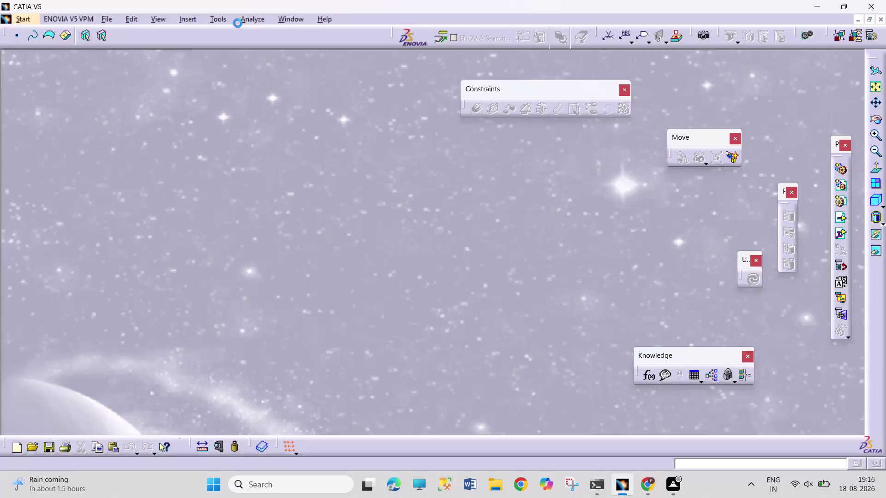
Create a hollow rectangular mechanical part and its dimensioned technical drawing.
Create a new Part1 document in the Part Design workbench from Start > Mechanical Design.
click(23, 21)
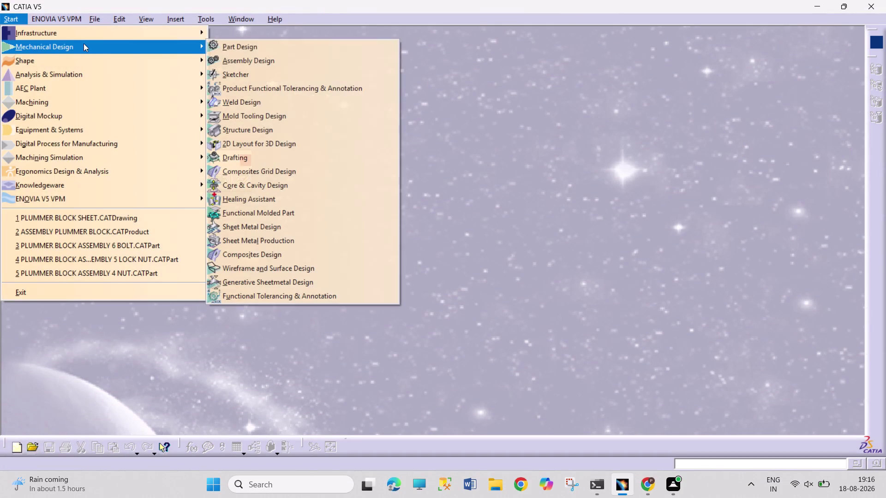
drag(86, 44, 91, 44)
click(269, 51)
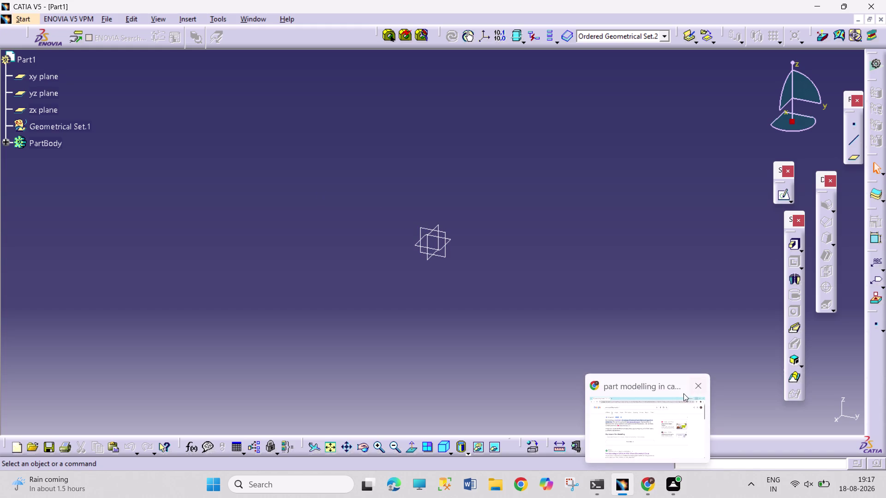
click(694, 386)
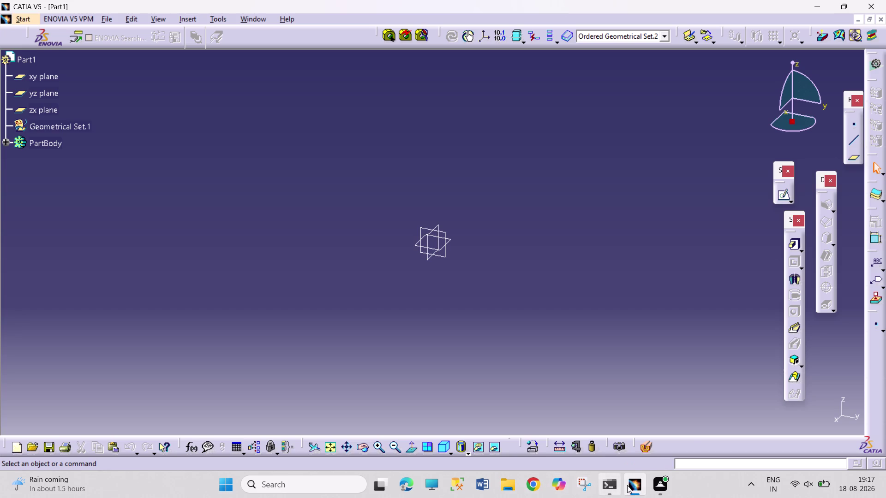
click(518, 483)
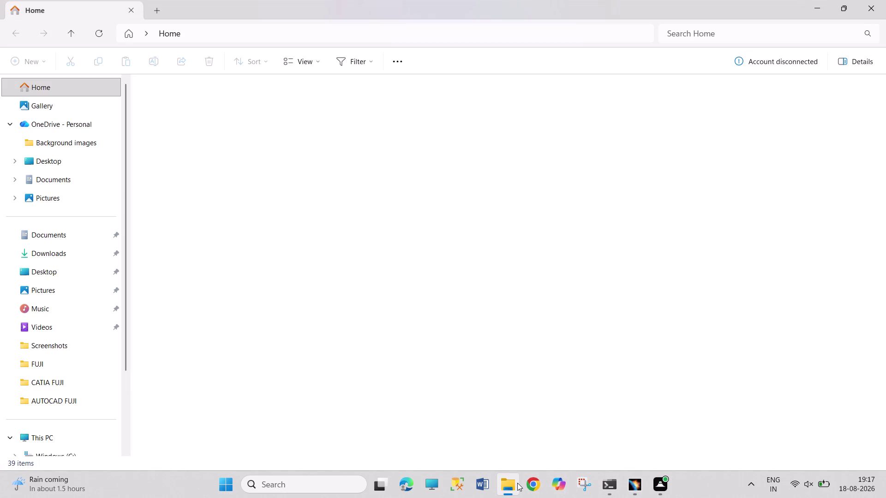
double_click(319, 296)
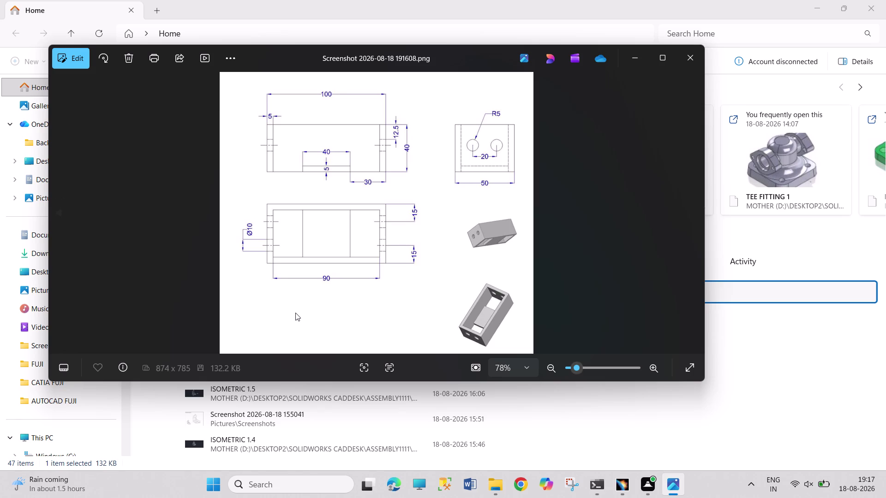
right_click(295, 313)
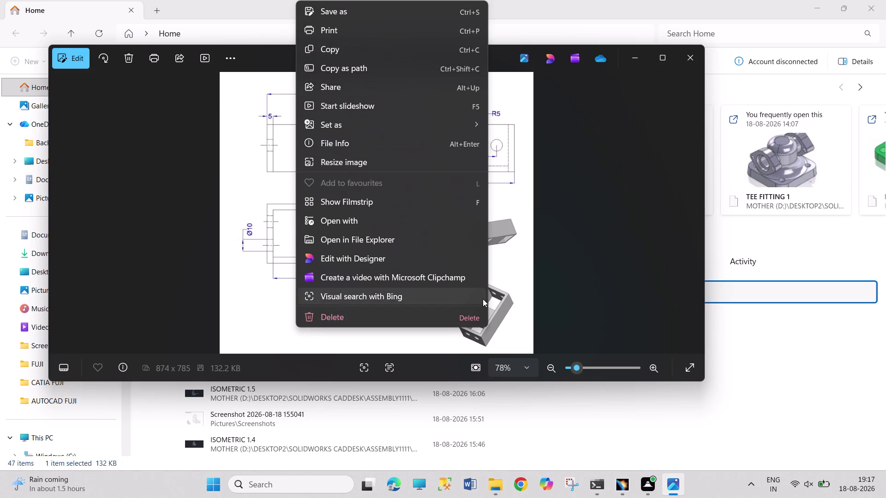
click(805, 388)
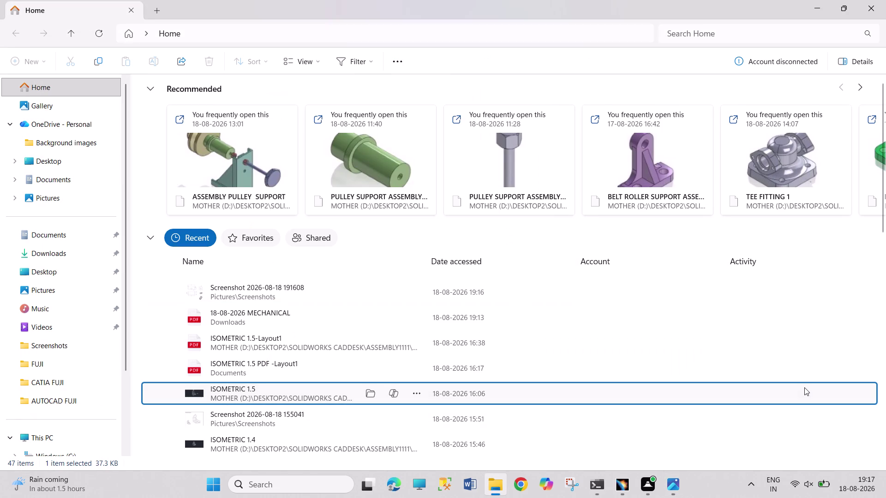
click(391, 299)
double_click(316, 296)
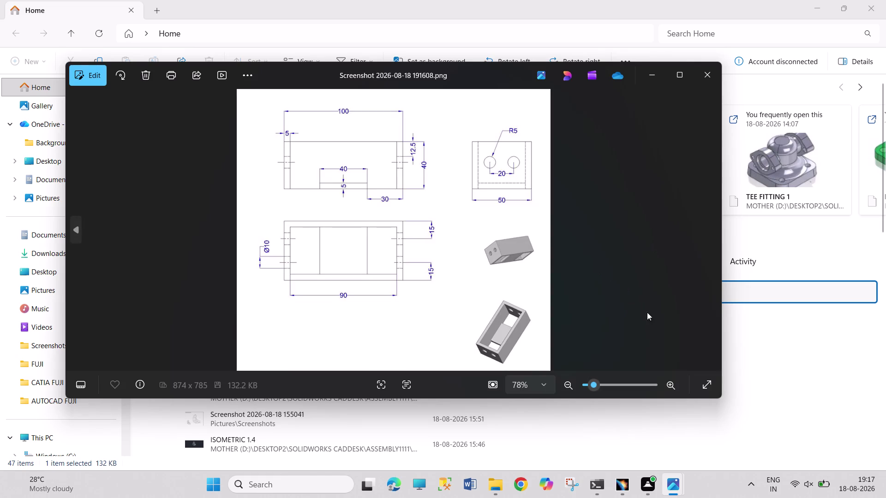
click(679, 76)
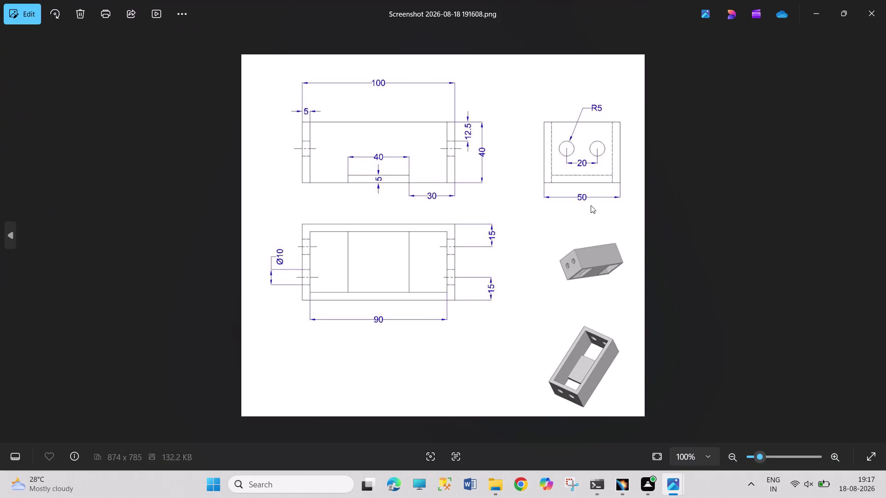
double_click(837, 460)
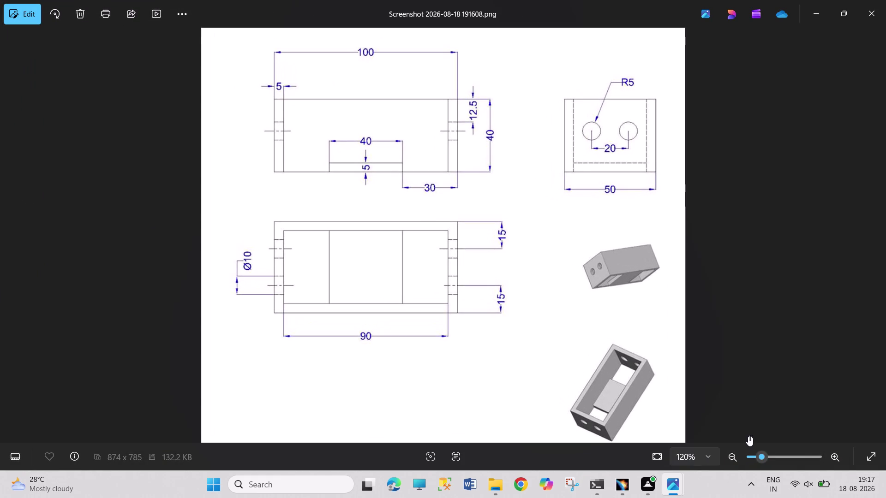
drag(573, 221, 579, 253)
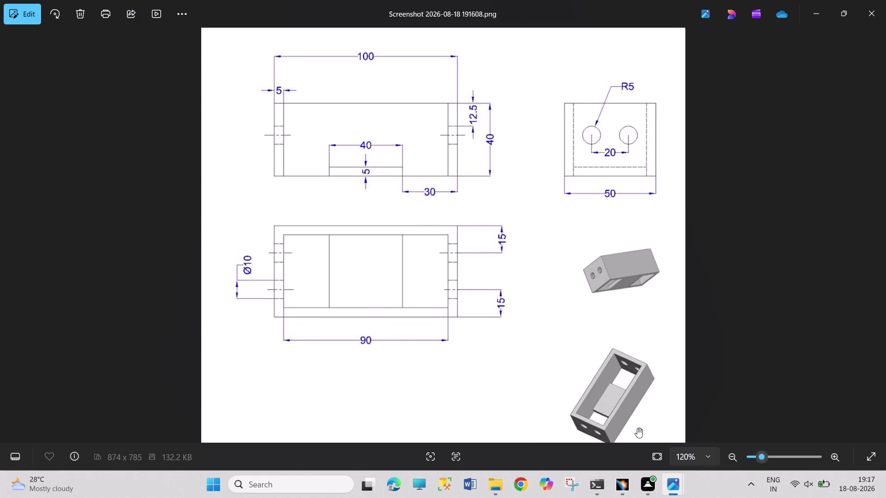
drag(637, 376, 643, 354)
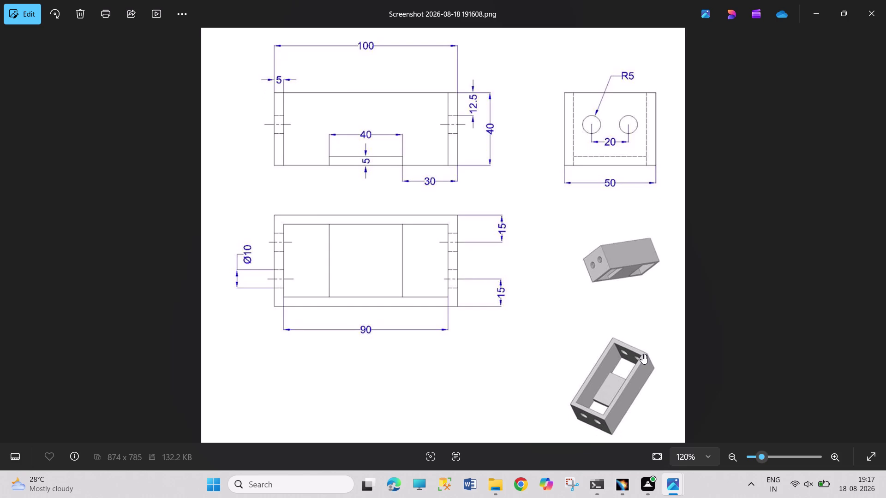
drag(642, 354, 643, 374)
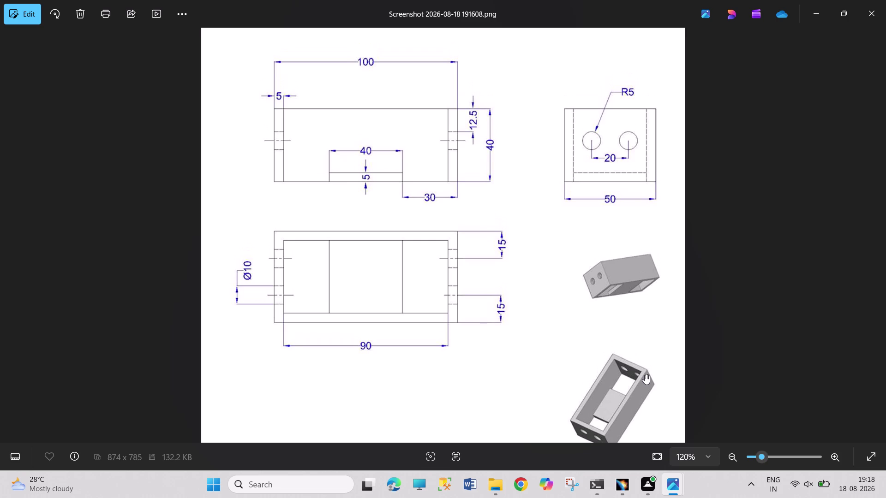
drag(645, 375, 651, 360)
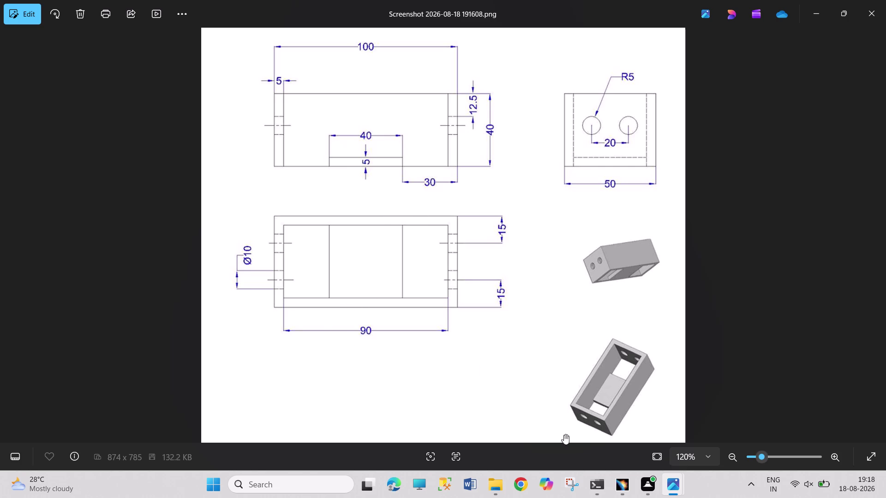
click(614, 488)
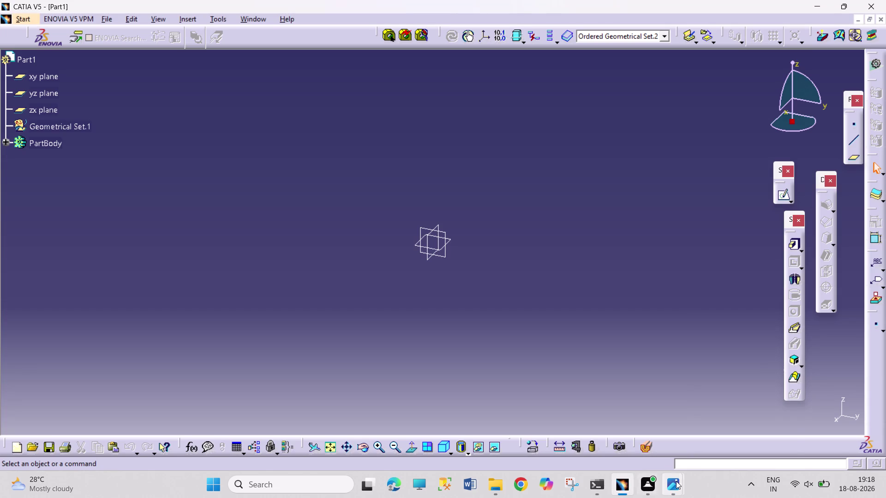
Bring the enlarged reference drawing up in Photos to recheck it.
click(671, 483)
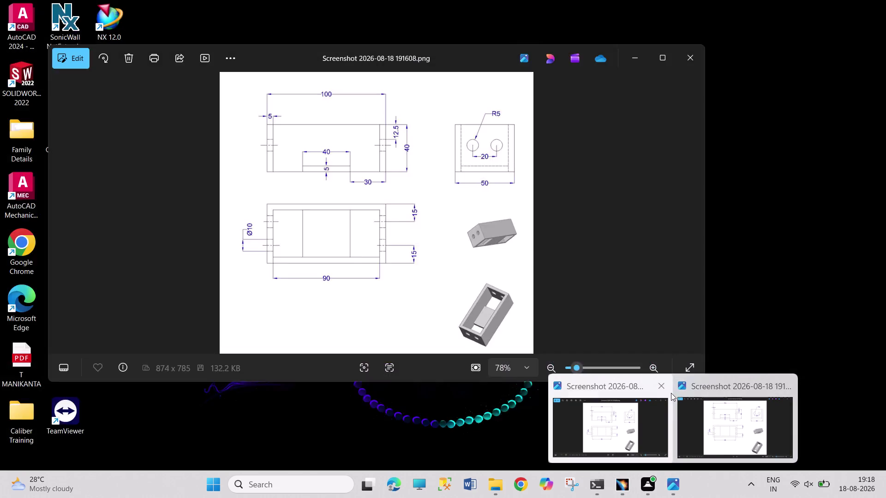
click(657, 389)
click(665, 428)
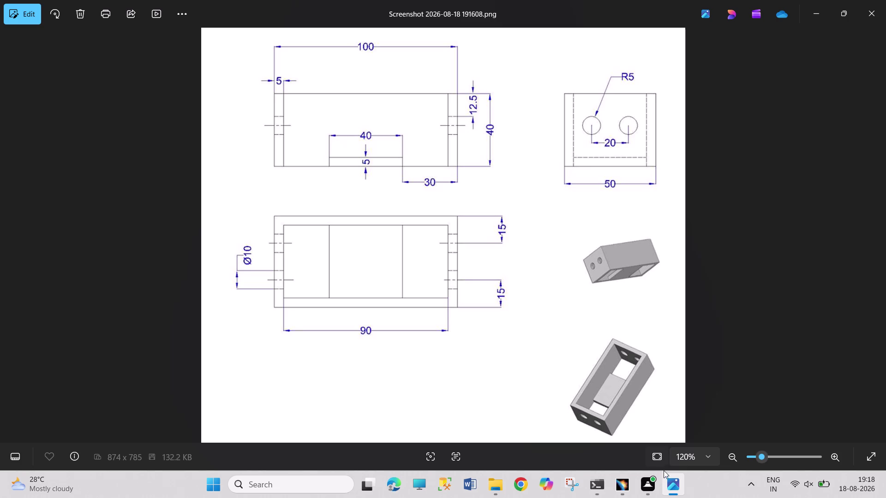
Back in CATIA, start a new sketch on a reference plane.
click(623, 489)
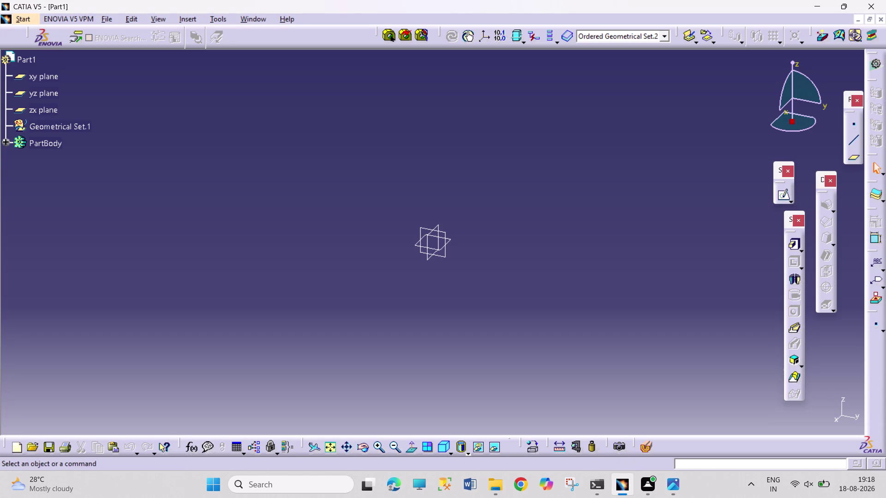
click(449, 239)
click(783, 197)
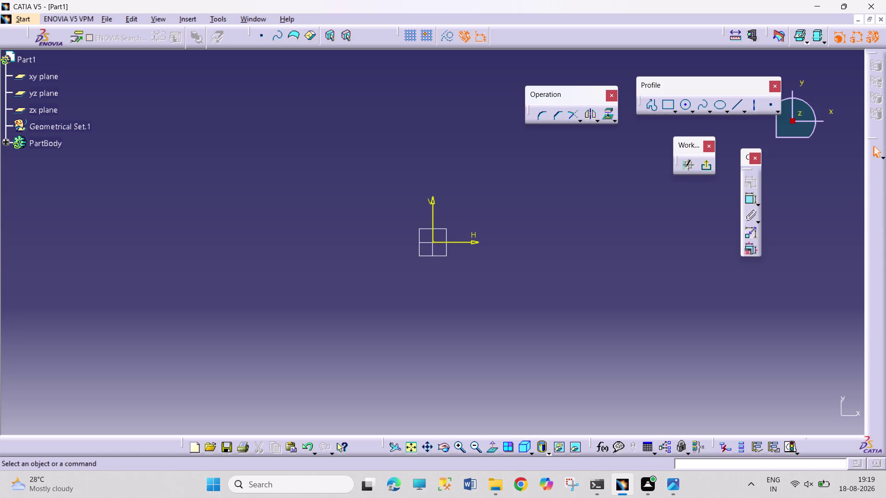
click(675, 111)
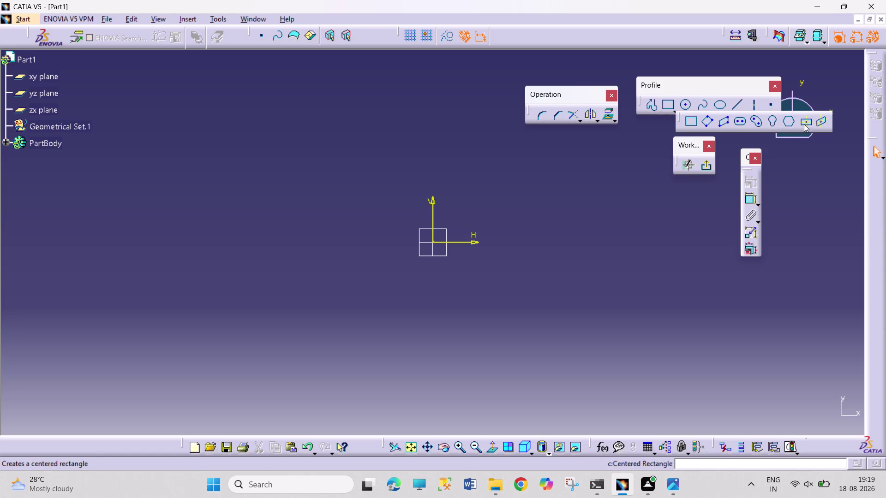
Draw a centered rectangle at the origin and add its height and width dimensions.
click(805, 124)
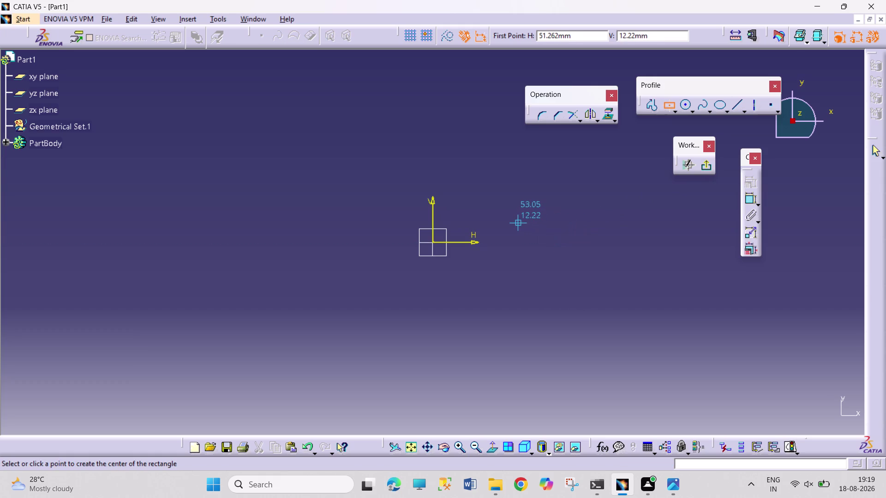
click(433, 243)
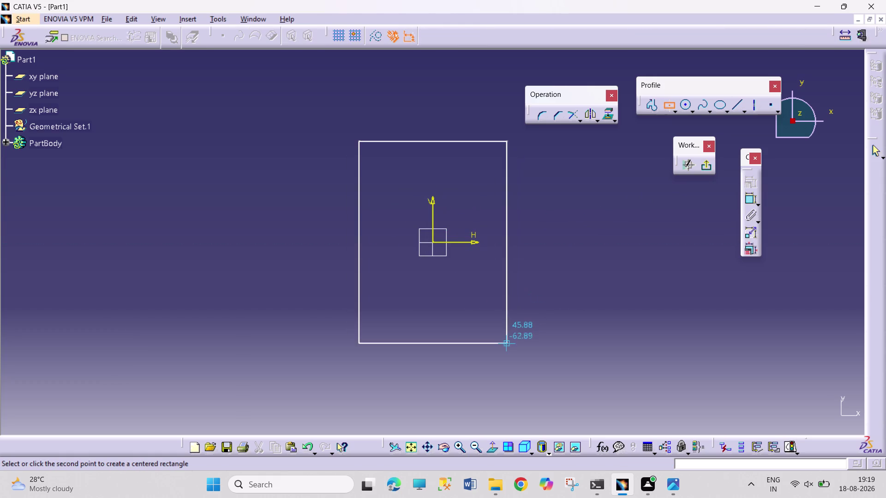
click(503, 363)
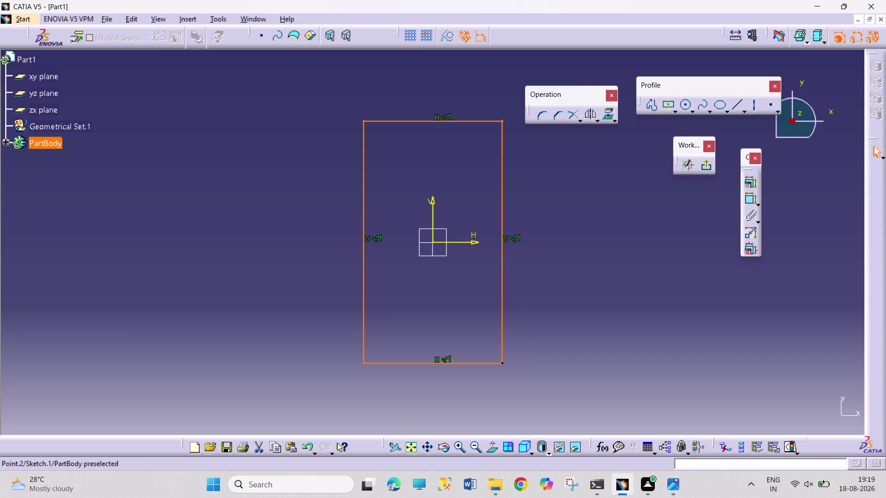
click(752, 201)
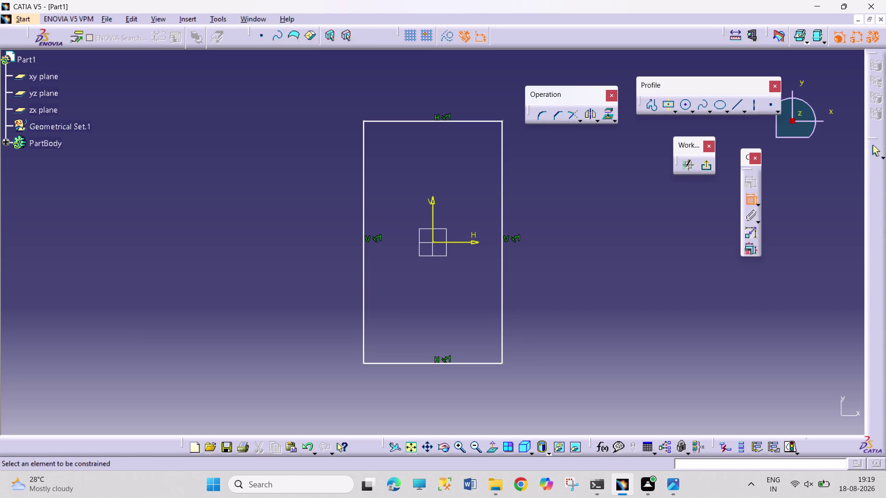
click(503, 261)
click(543, 261)
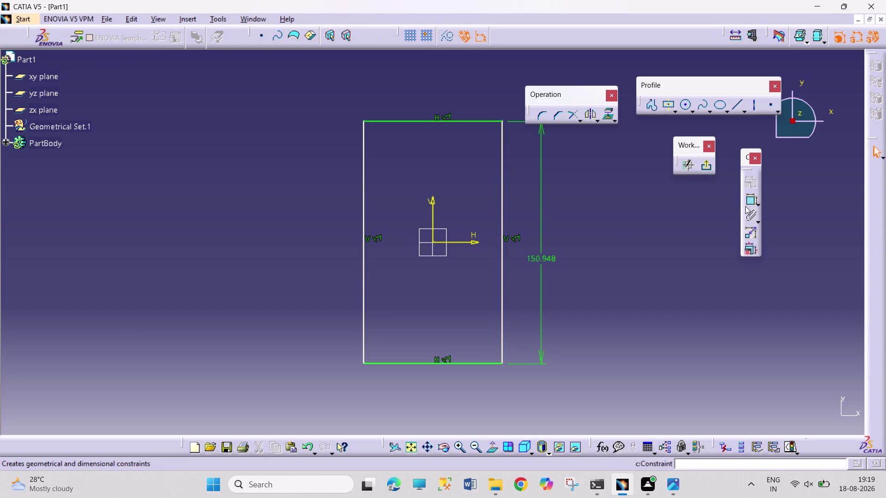
click(746, 205)
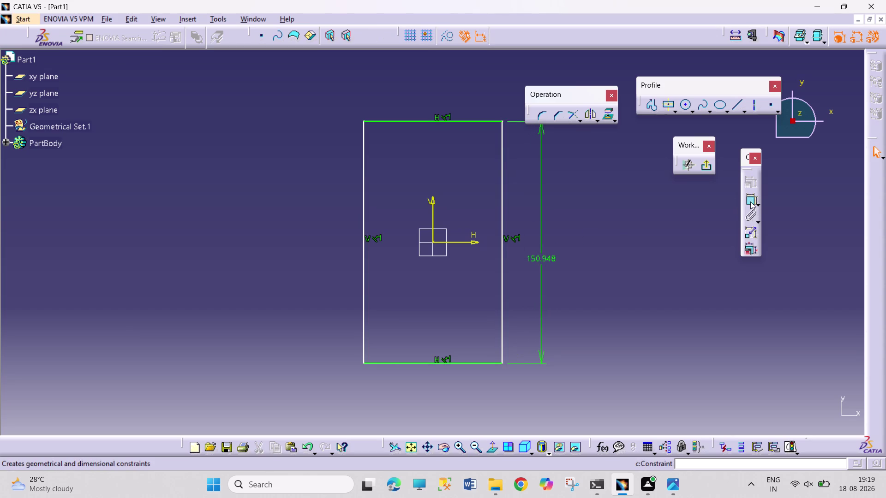
click(750, 201)
click(472, 362)
click(464, 388)
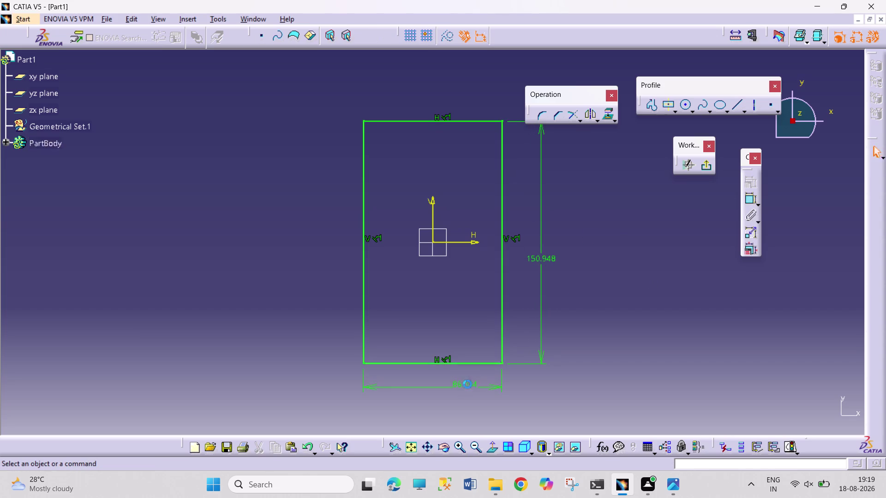
Set the rectangle's dimensions to 100 and 50.
double_click(549, 260)
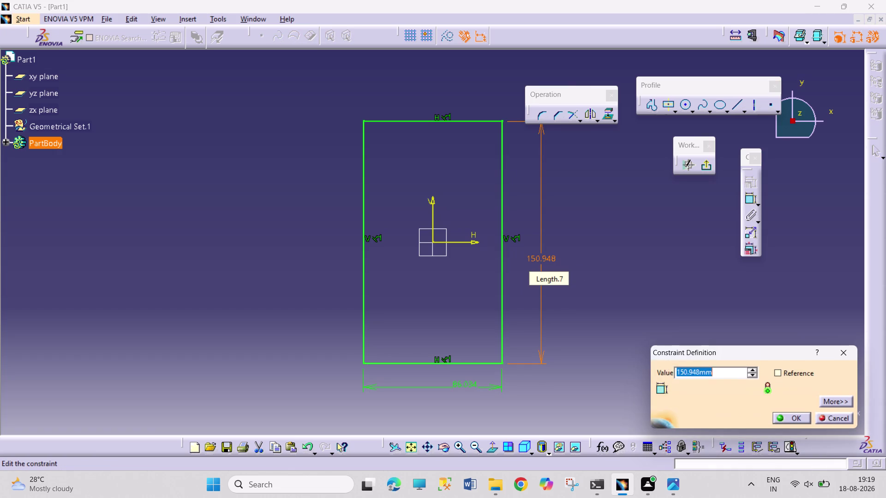
text(100)
key(Return)
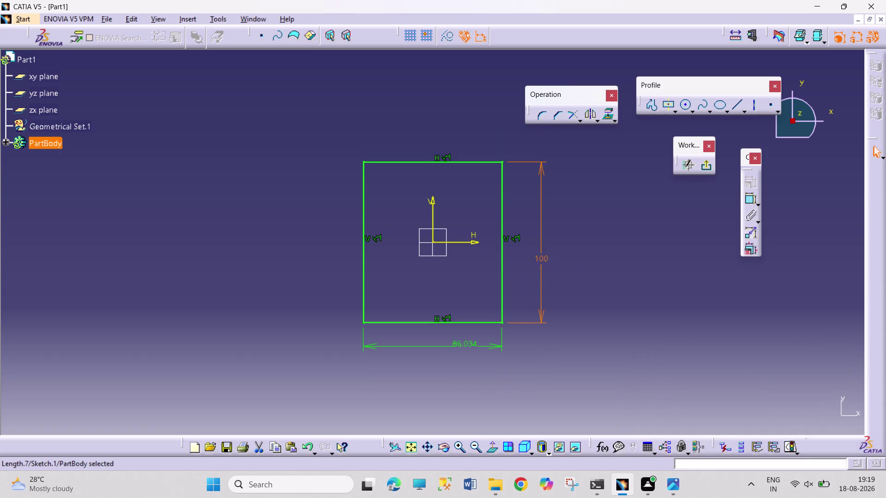
click(470, 341)
click(471, 341)
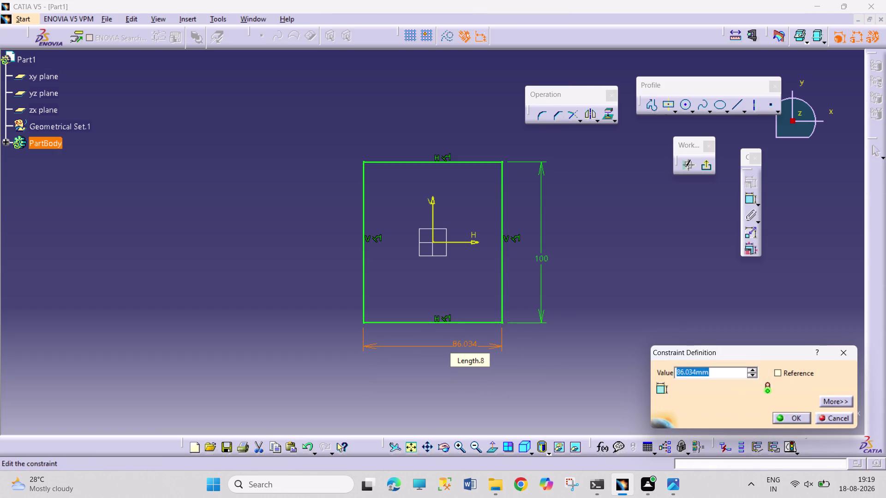
text(50)
key(Return)
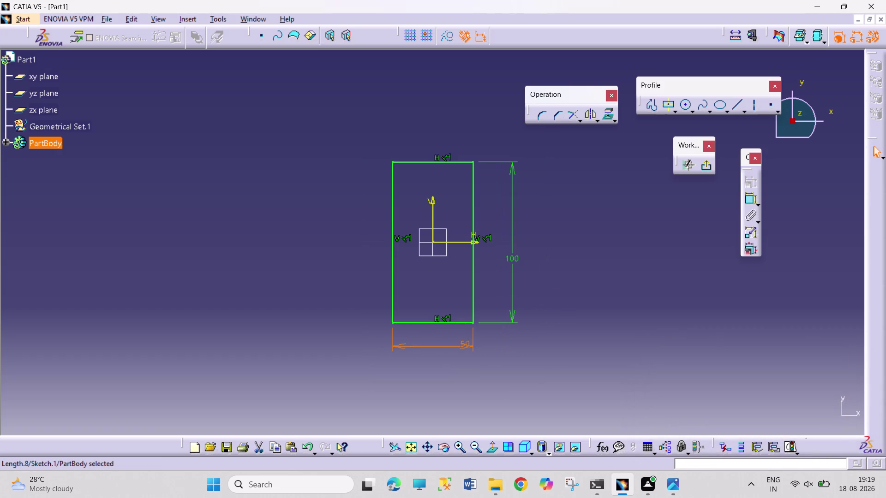
click(583, 357)
drag(466, 343, 509, 353)
click(561, 386)
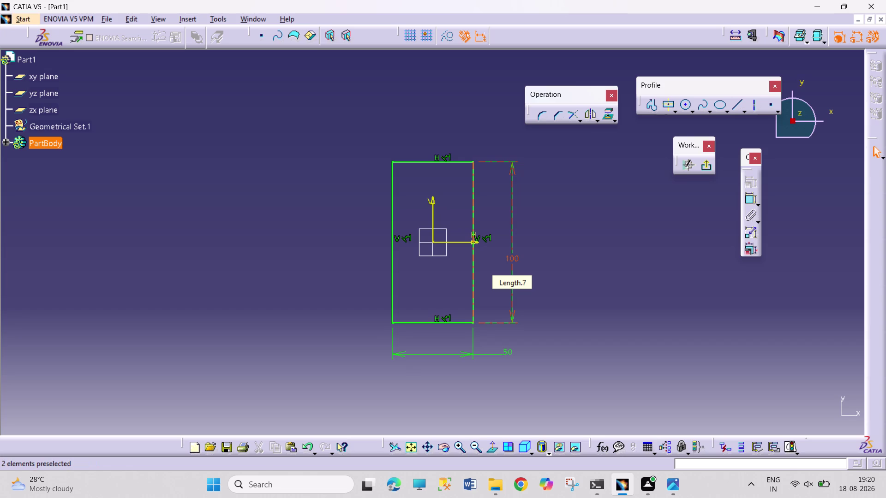
Leave the sketch and glance at the reference drawing before returning to the part.
click(706, 166)
click(676, 481)
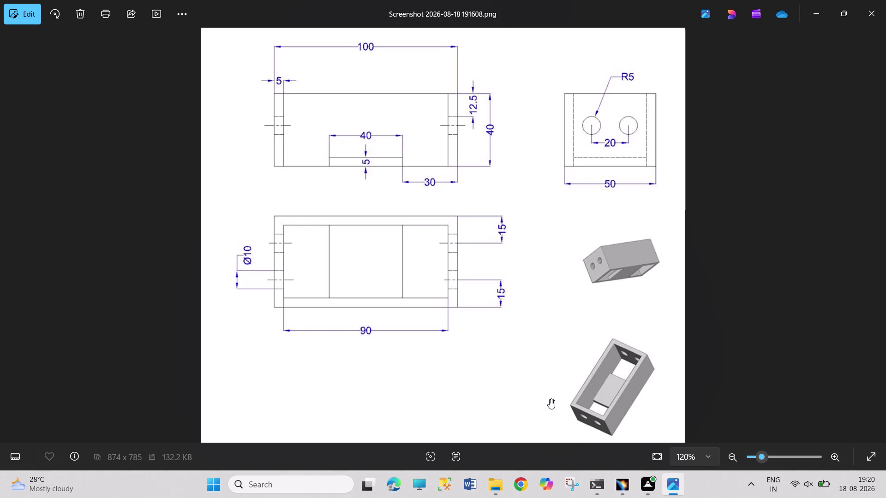
click(625, 487)
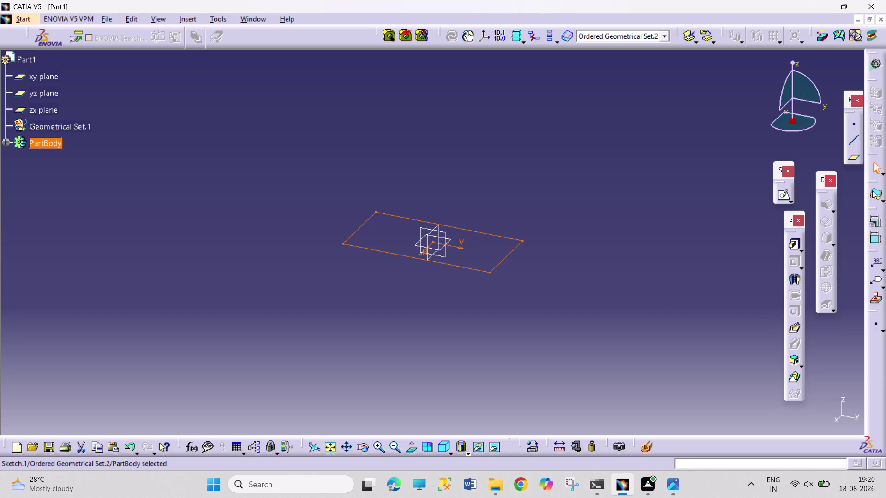
Start a Pad from the rectangle sketch, bringing up the feature-placement warning.
click(793, 247)
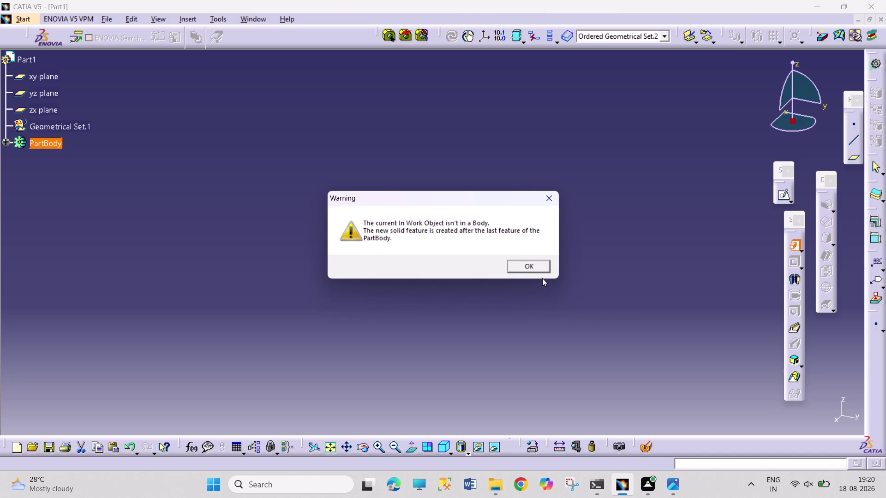
Pad the rectangle 40 mm as a thick solid with 5 mm wall thickness.
click(534, 264)
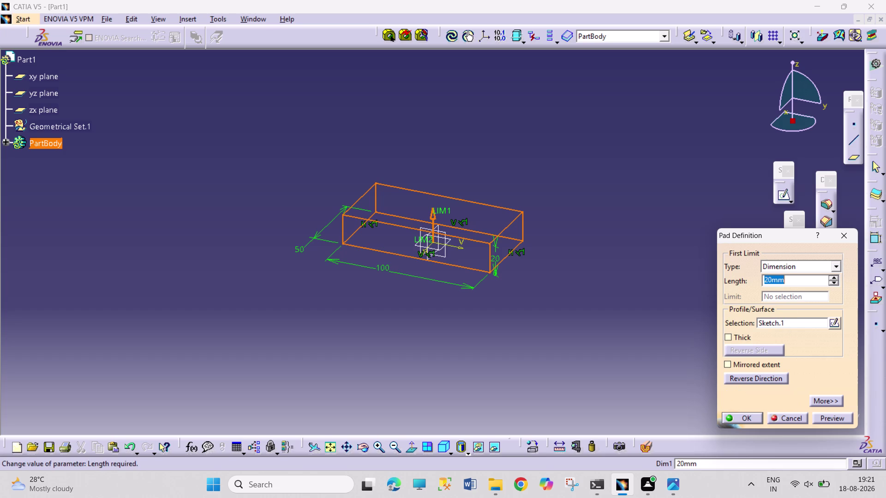
drag(771, 279, 756, 280)
text(4)
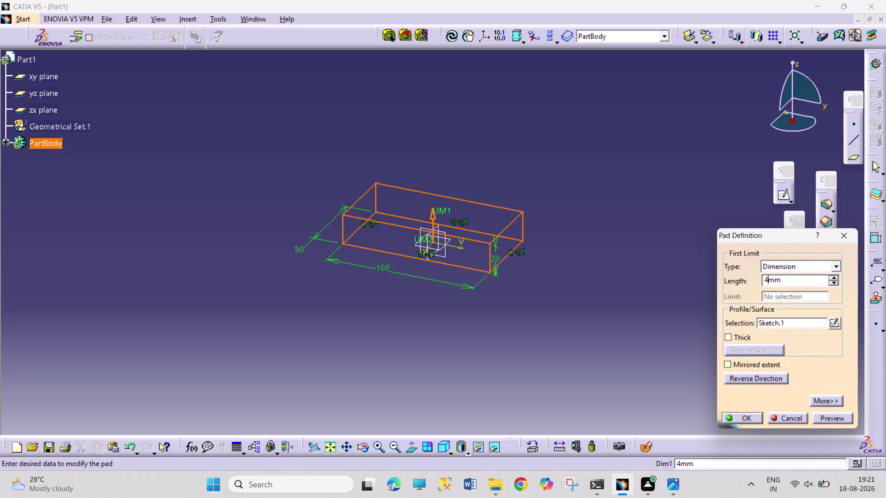
text(0)
click(730, 339)
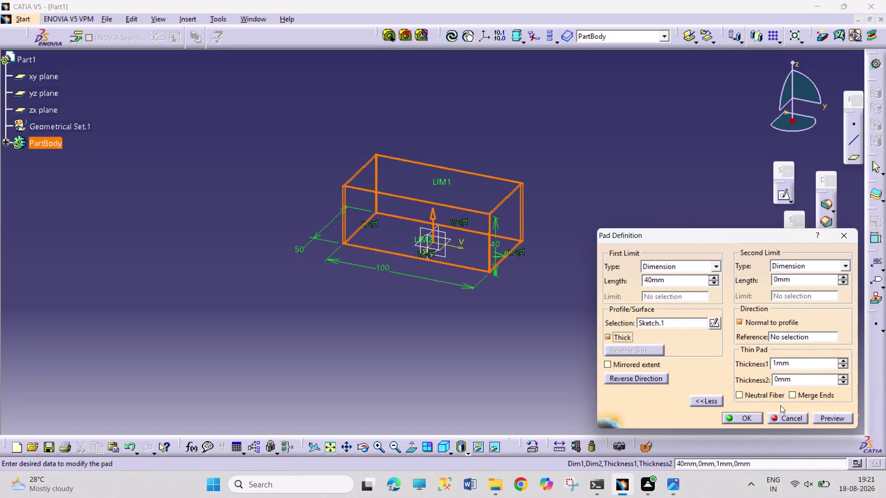
click(612, 337)
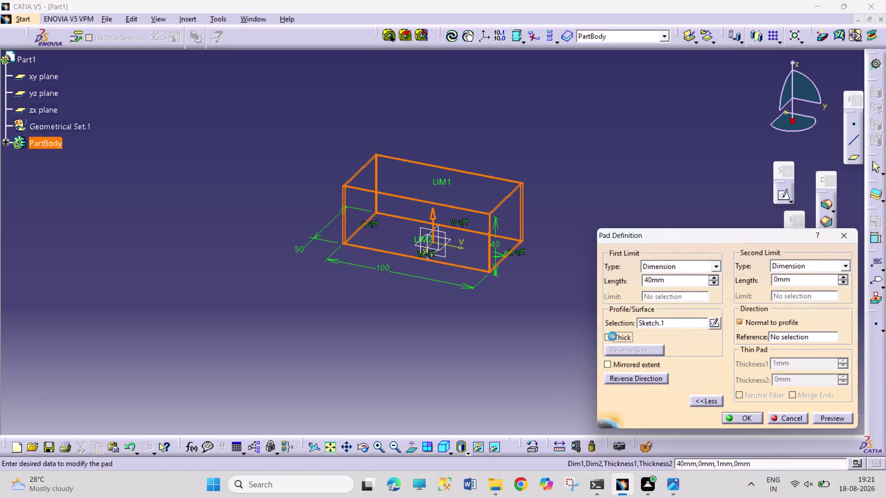
click(610, 339)
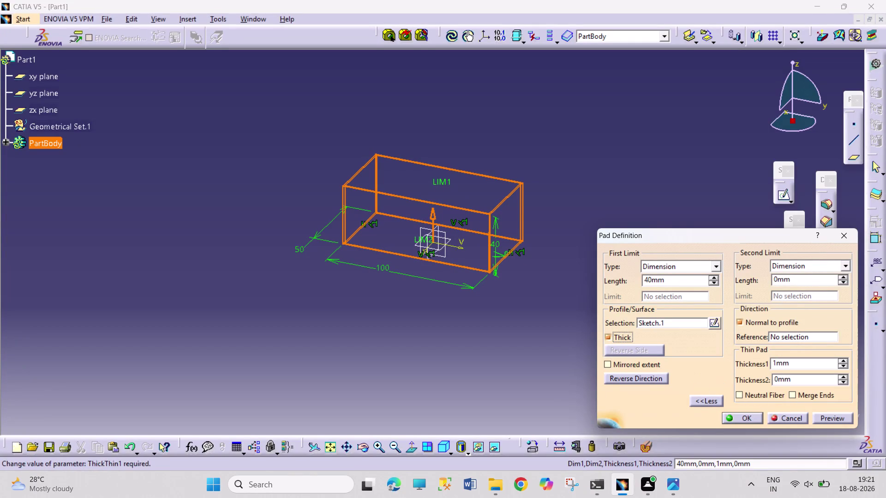
drag(776, 366, 772, 365)
key(5)
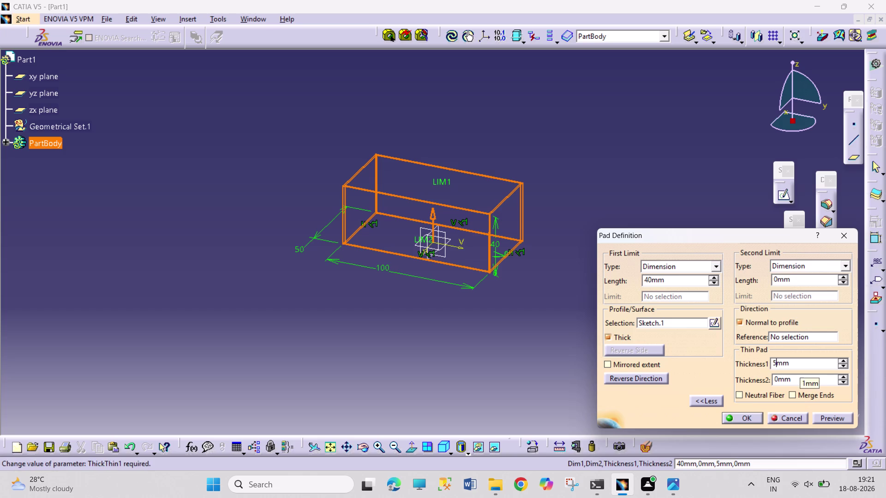
key(Return)
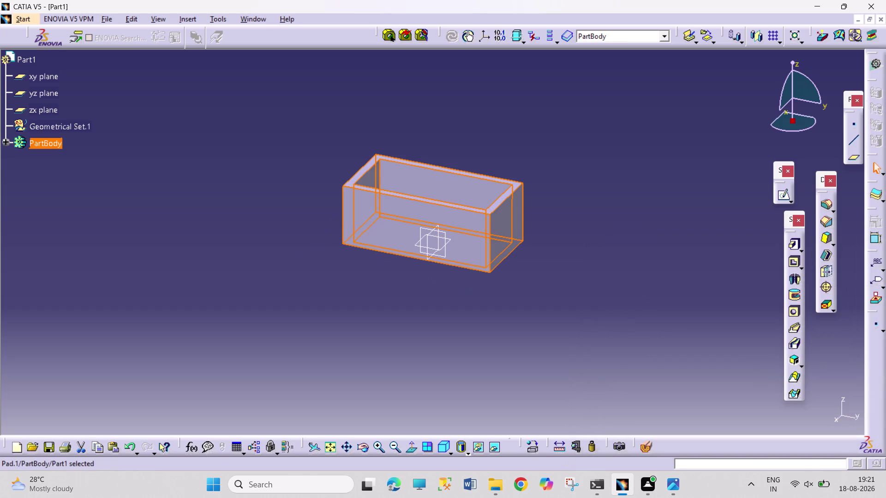
Orbit the hollow box to look down inside, then bring up the reference drawing.
click(615, 313)
click(364, 442)
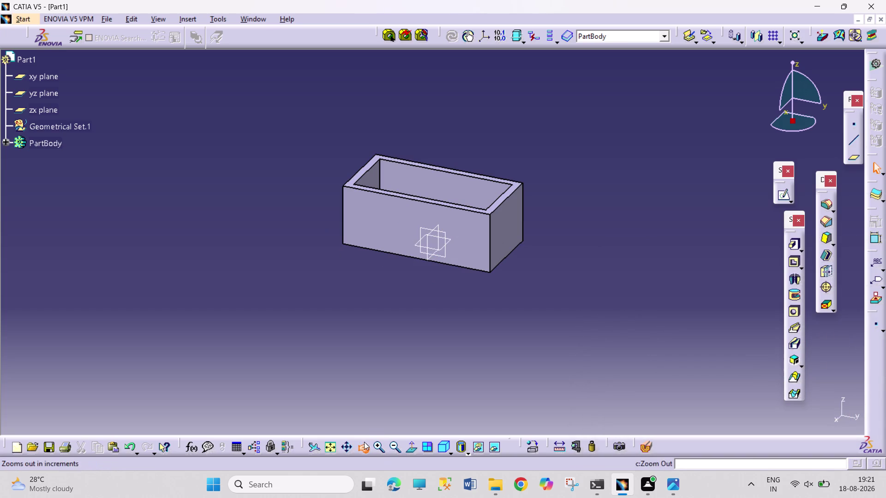
drag(367, 297, 379, 322)
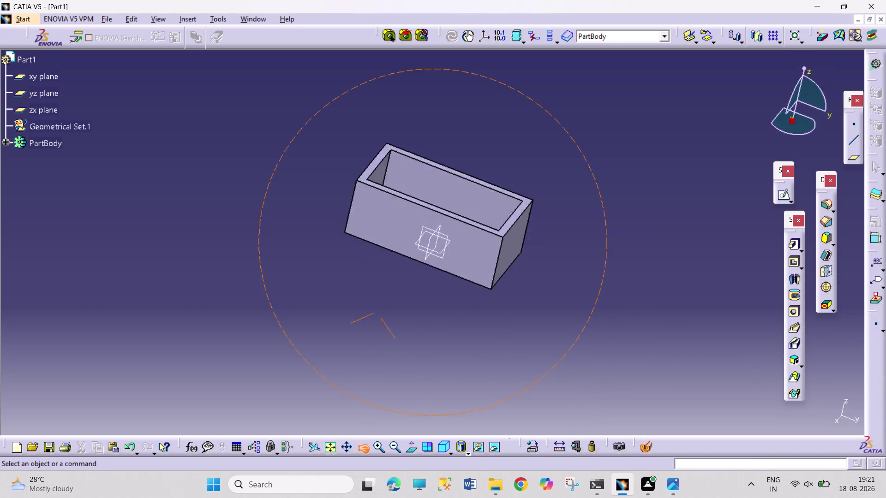
drag(379, 323, 458, 407)
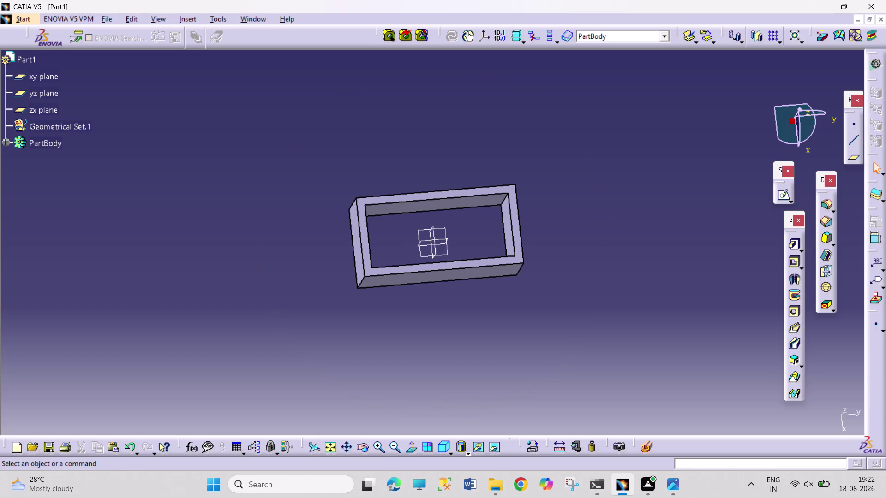
click(670, 488)
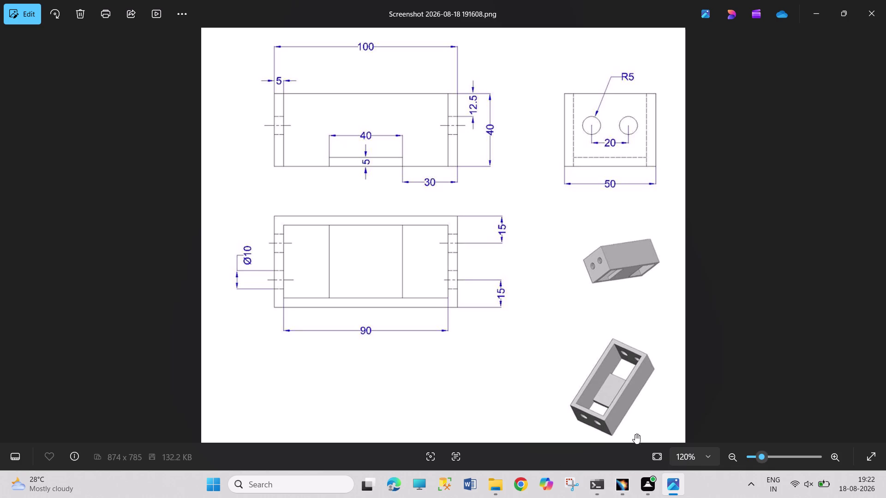
Return to CATIA and open a new sketch on the box's long side wall.
drag(624, 485, 623, 492)
click(623, 490)
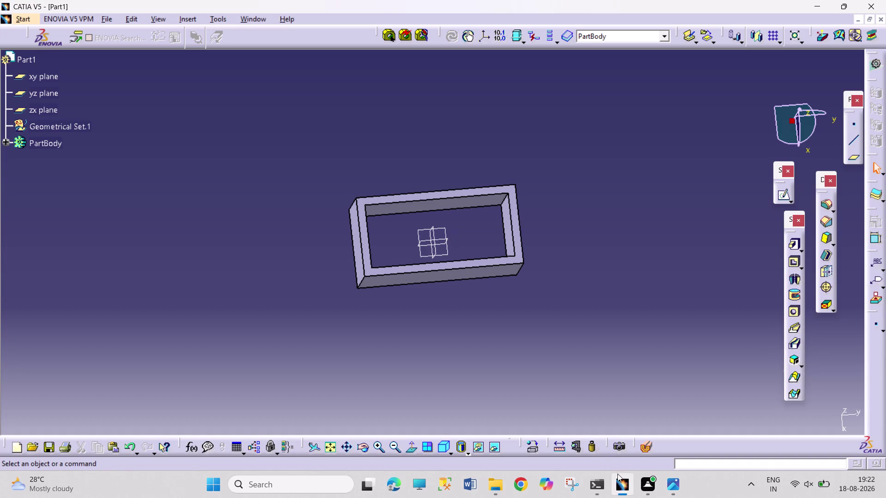
click(452, 205)
click(783, 195)
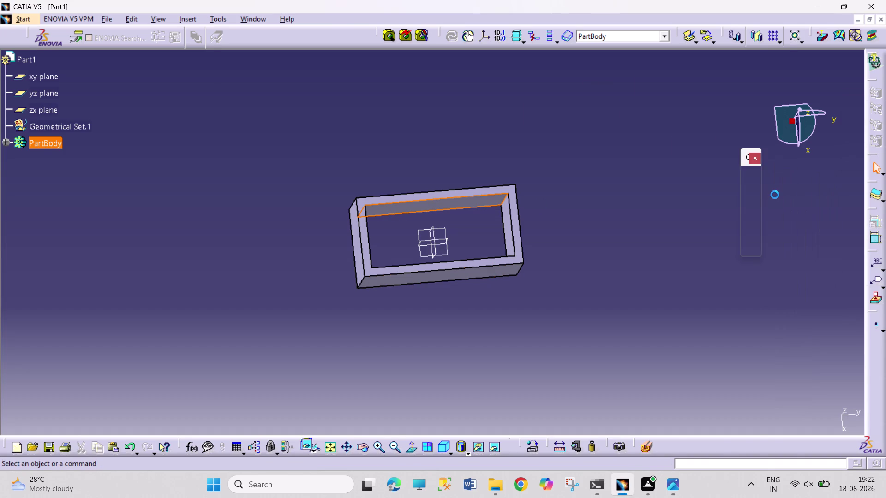
click(411, 444)
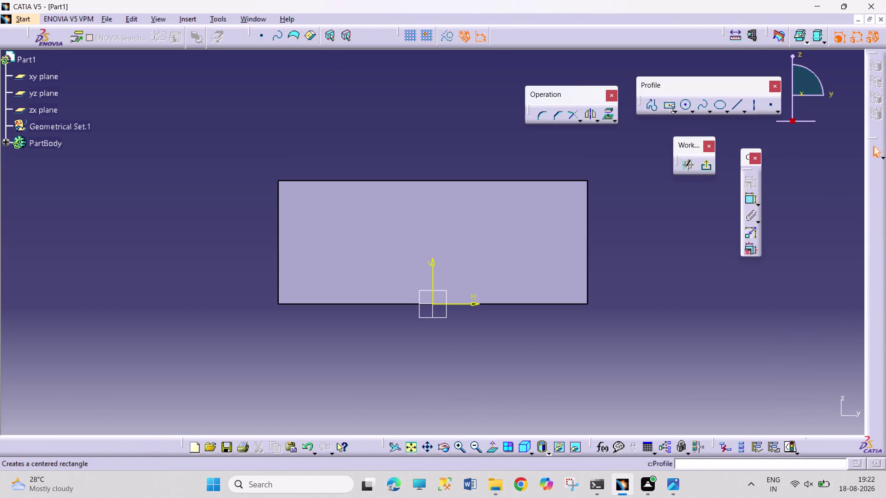
Draw a rectangle starting on the wall's bottom edge.
click(673, 109)
click(690, 120)
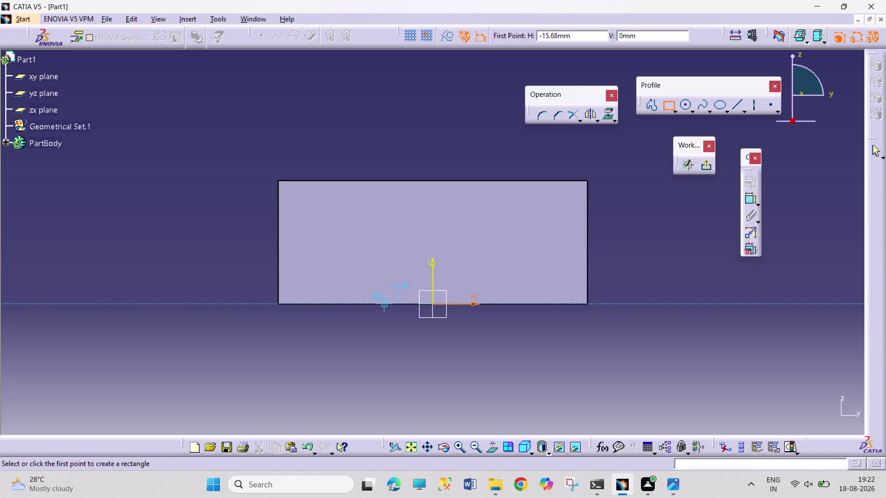
click(379, 303)
click(513, 289)
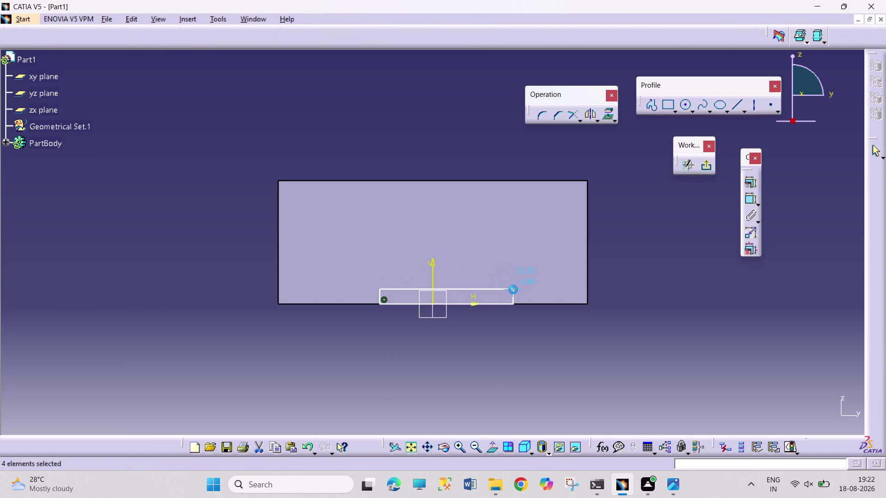
drag(518, 340, 523, 340)
click(749, 196)
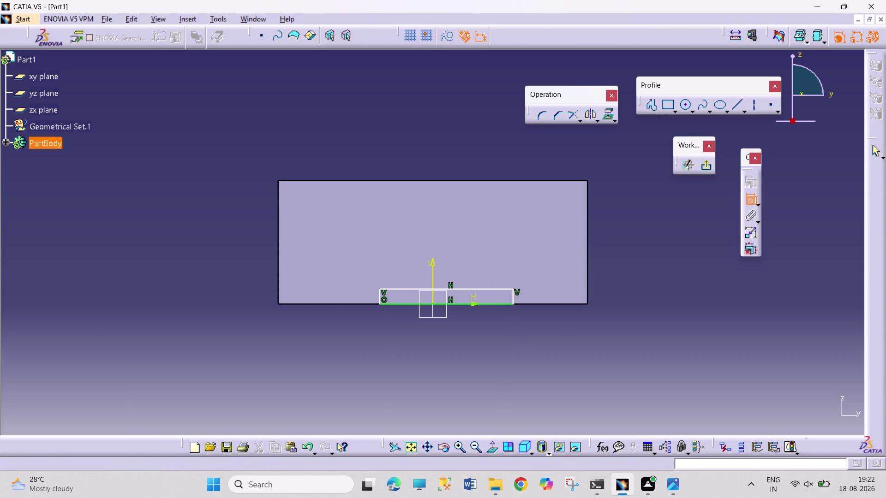
Constrain the rectangle's height to 5 mm.
click(512, 300)
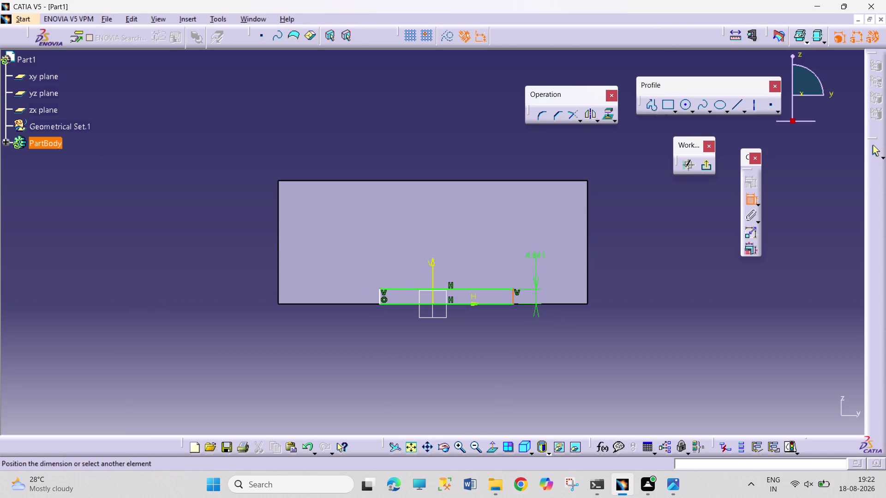
click(538, 250)
double_click(540, 246)
key(5)
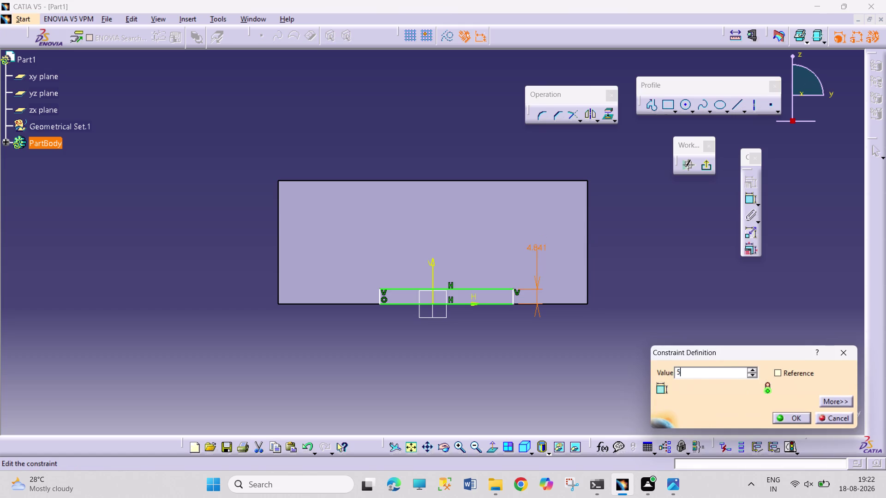
key(Return)
Set a 30 mm gap between the rectangle's right edge and the wall edge.
click(675, 261)
click(751, 199)
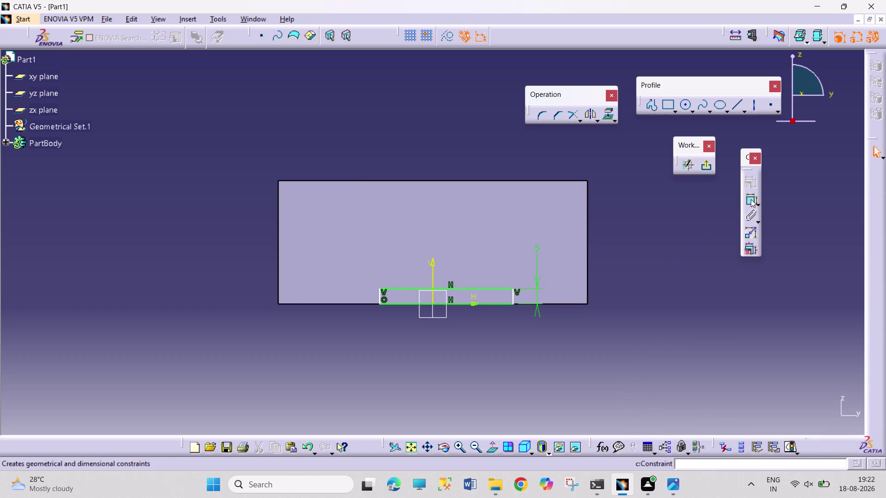
click(514, 299)
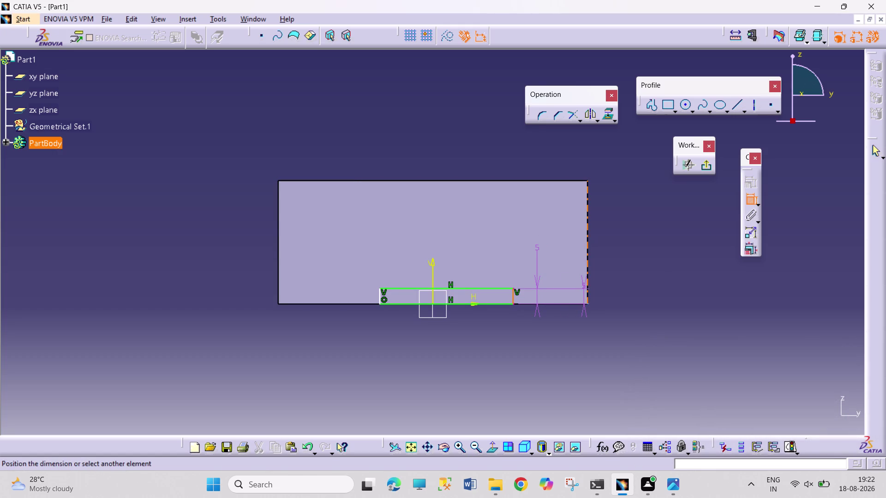
click(586, 289)
click(614, 331)
double_click(620, 327)
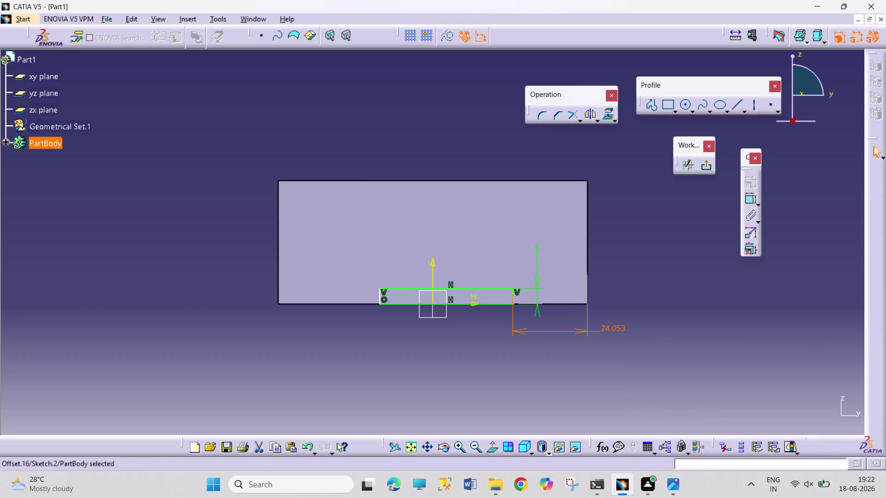
text(30)
key(Return)
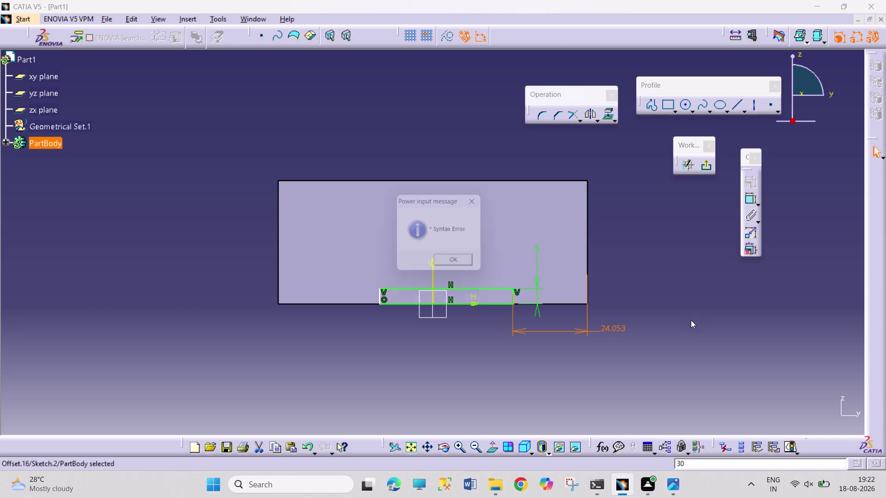
click(449, 262)
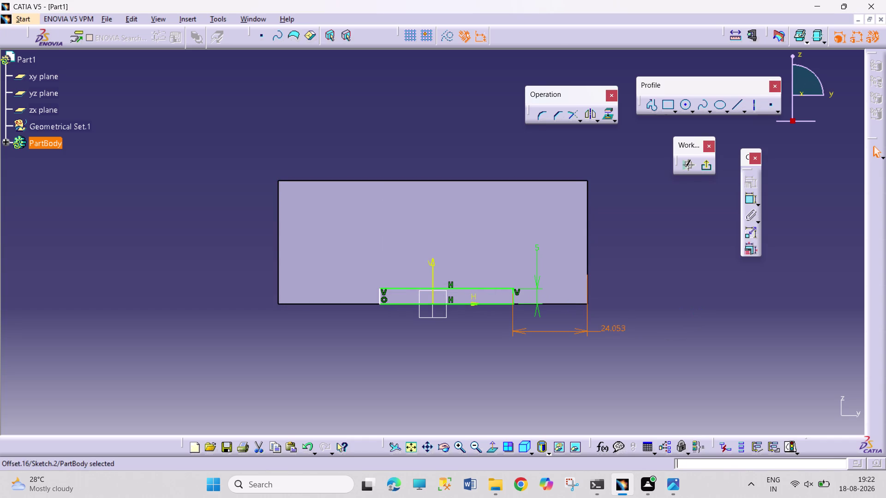
double_click(614, 326)
text(30)
key(Return)
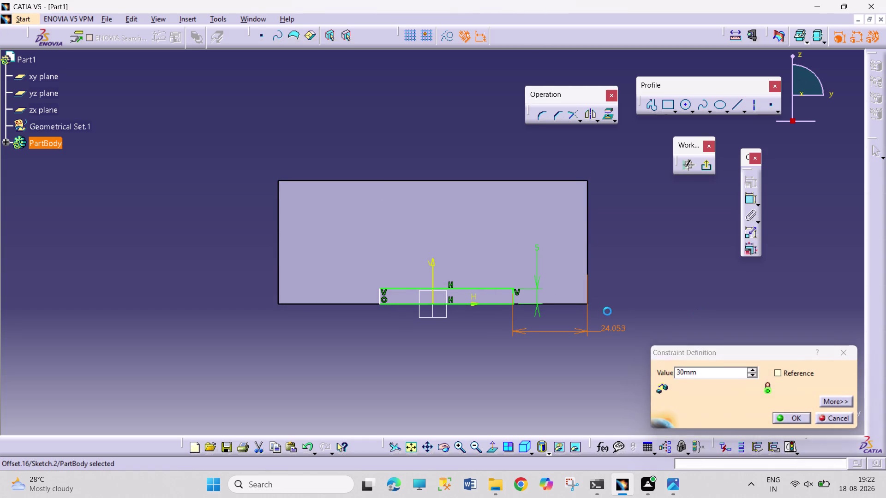
Dimension the rectangle's width to 40 mm and exit the sketch.
drag(748, 199, 743, 202)
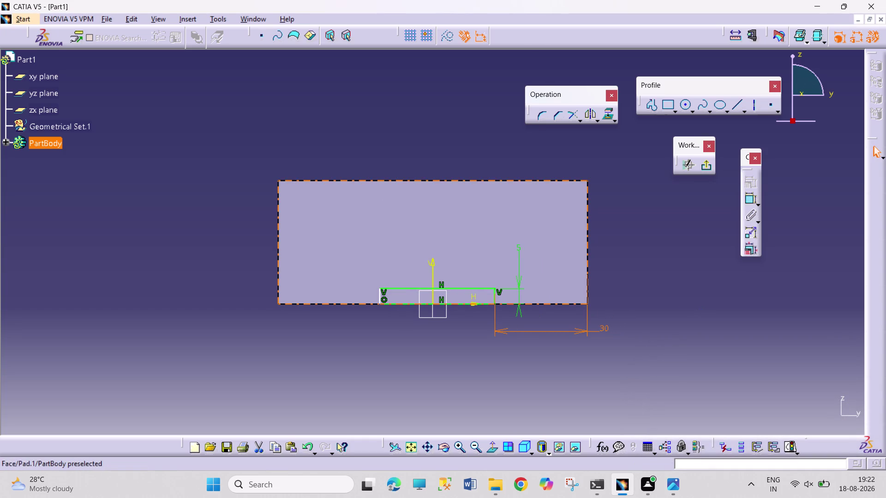
click(462, 290)
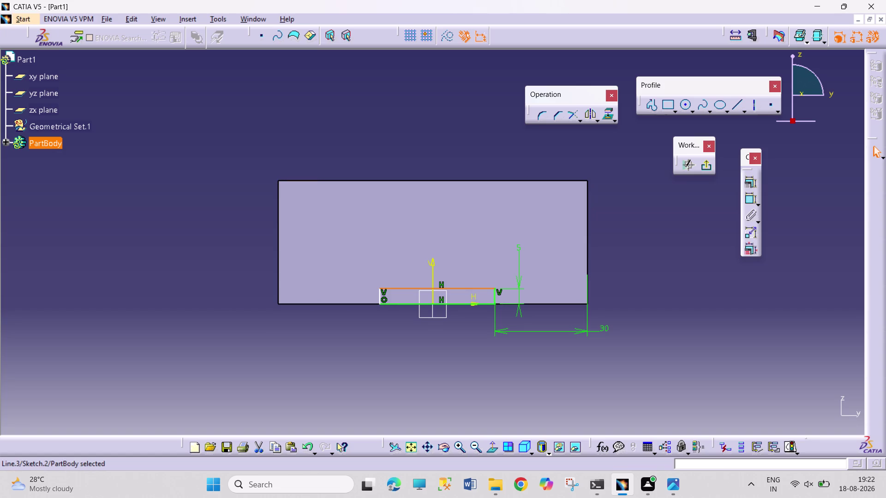
click(751, 200)
click(452, 254)
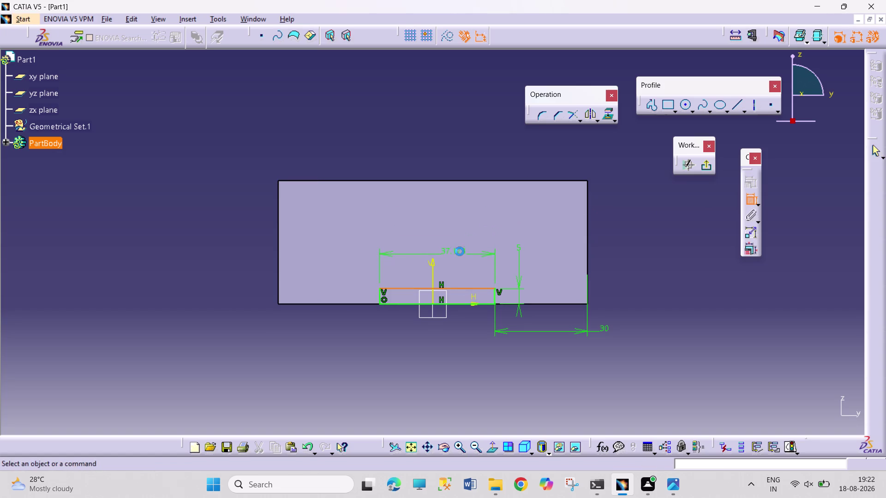
double_click(459, 249)
text(40)
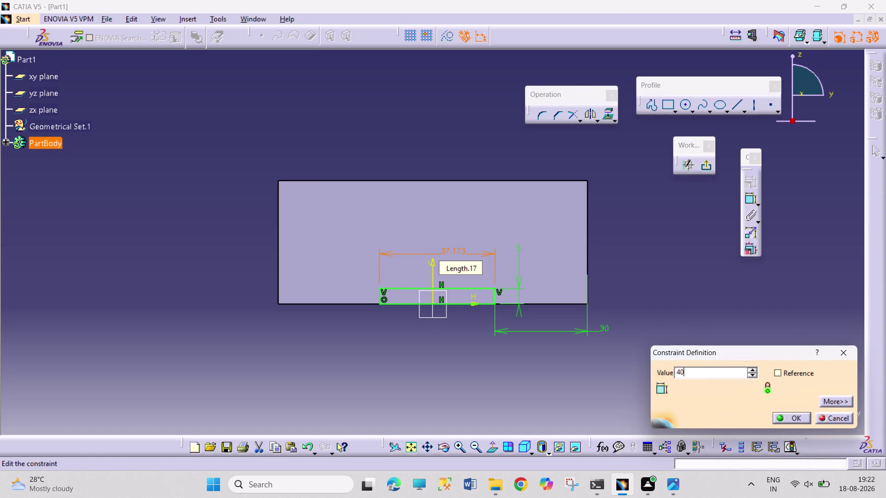
key(Return)
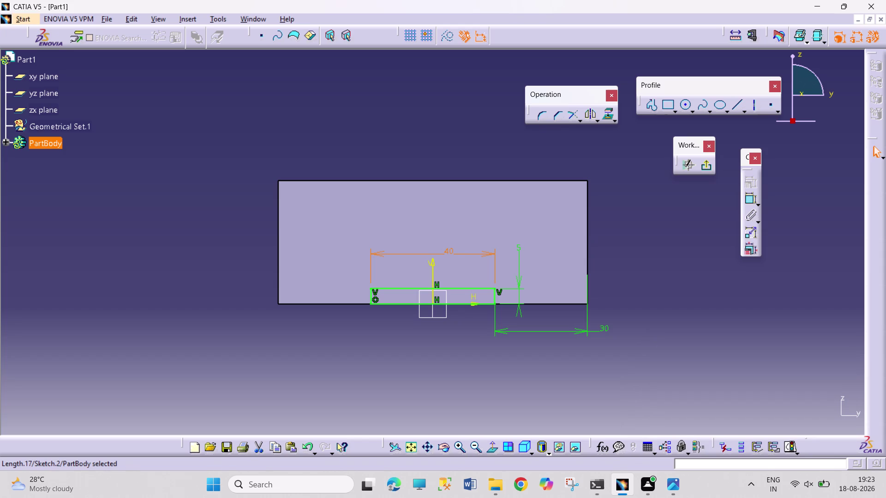
click(709, 163)
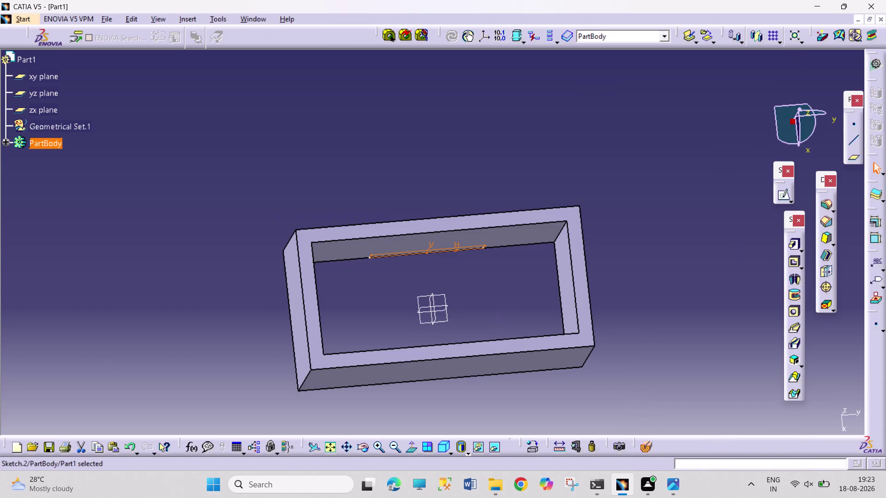
Pad the 40 mm sketch Up to next with the direction reversed.
click(793, 248)
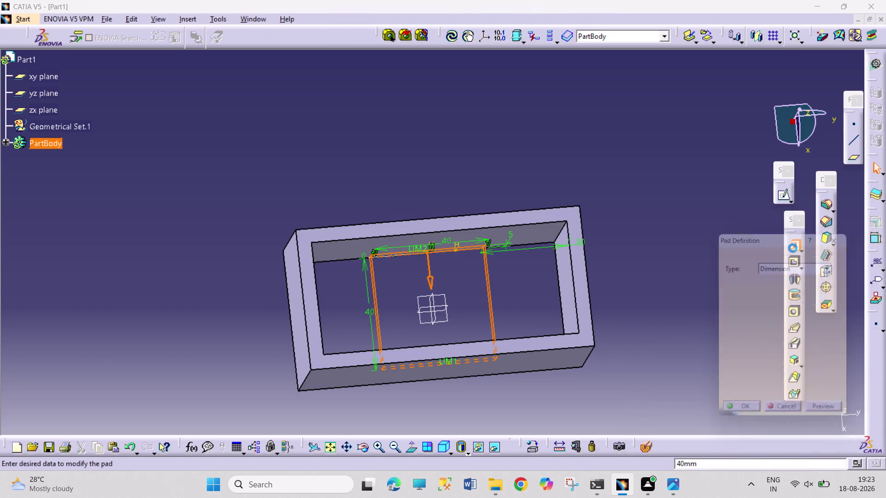
click(839, 268)
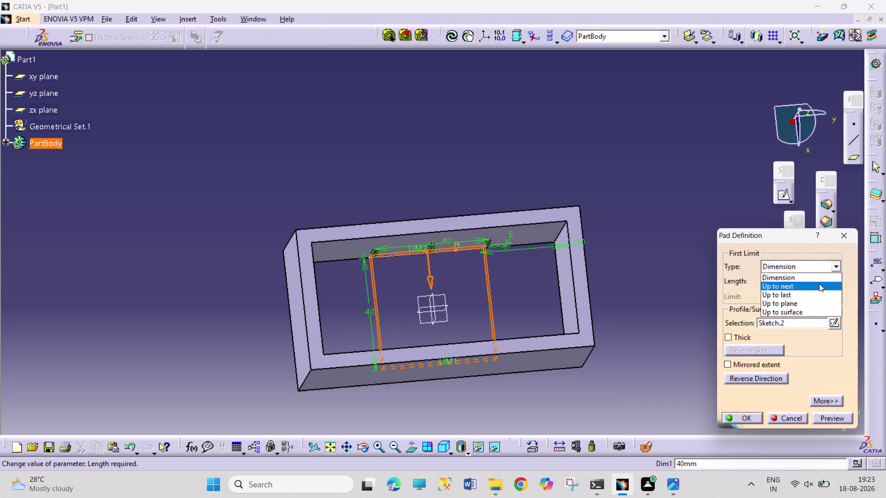
click(813, 288)
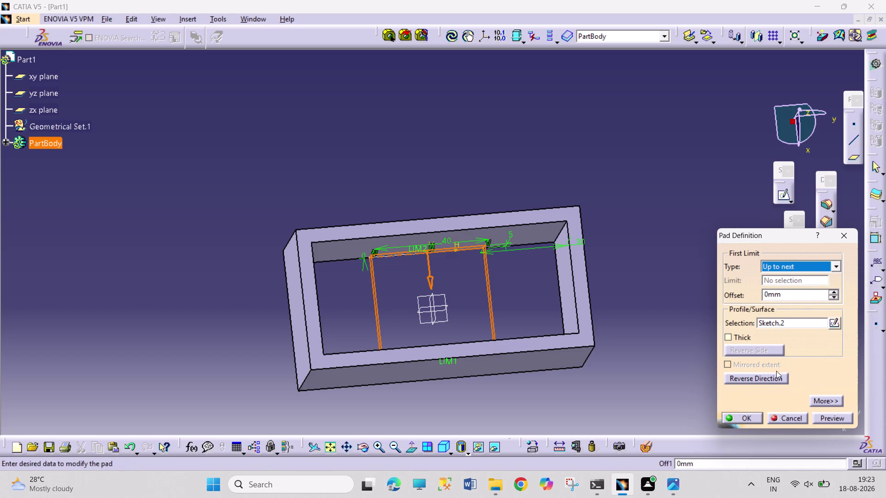
click(748, 420)
click(681, 382)
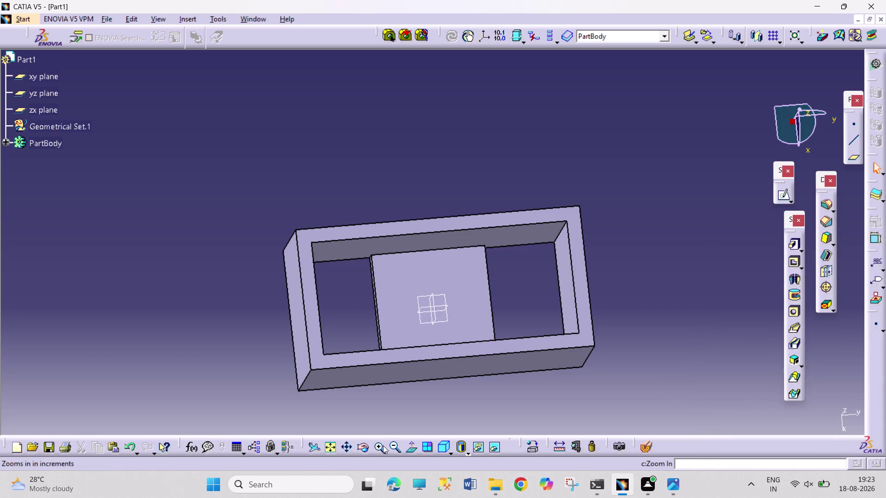
click(358, 450)
drag(359, 425, 525, 173)
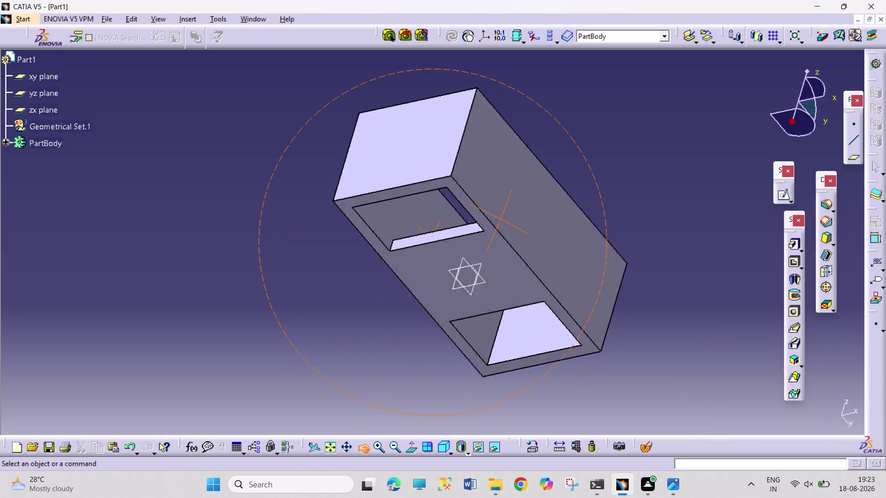
drag(525, 173, 392, 358)
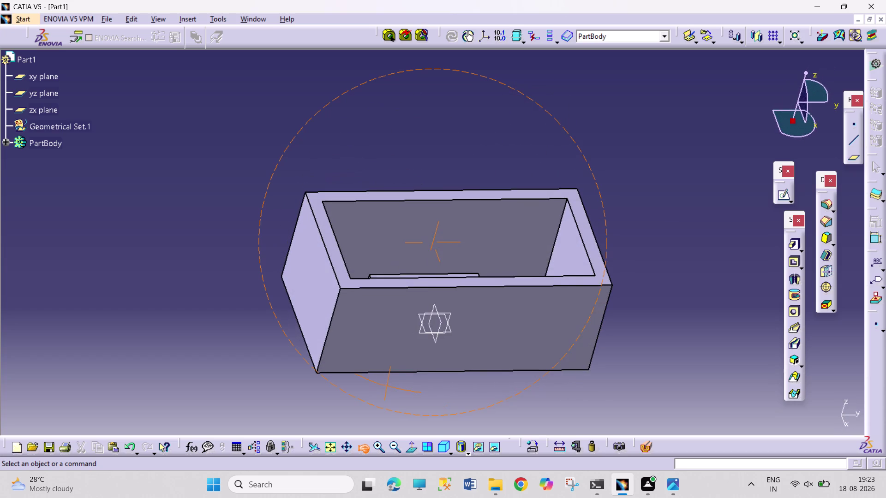
drag(391, 358, 391, 360)
click(681, 484)
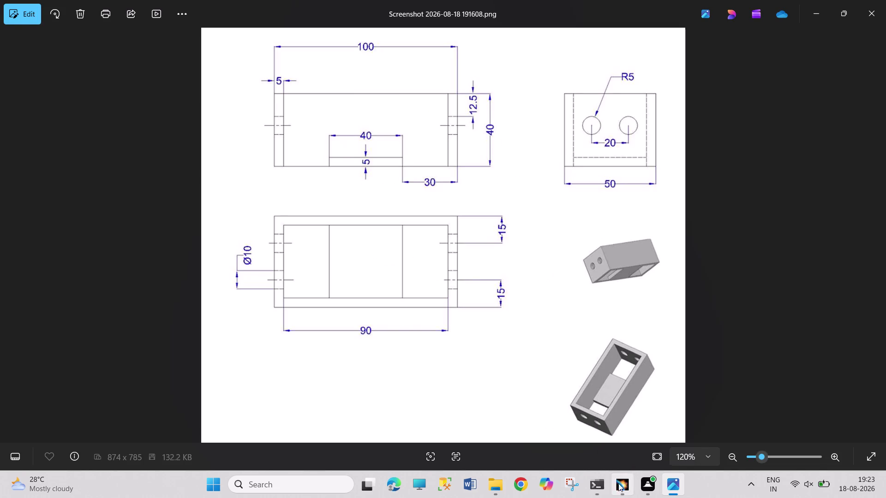
click(623, 488)
drag(368, 448, 370, 444)
drag(389, 402, 549, 396)
drag(431, 367, 438, 369)
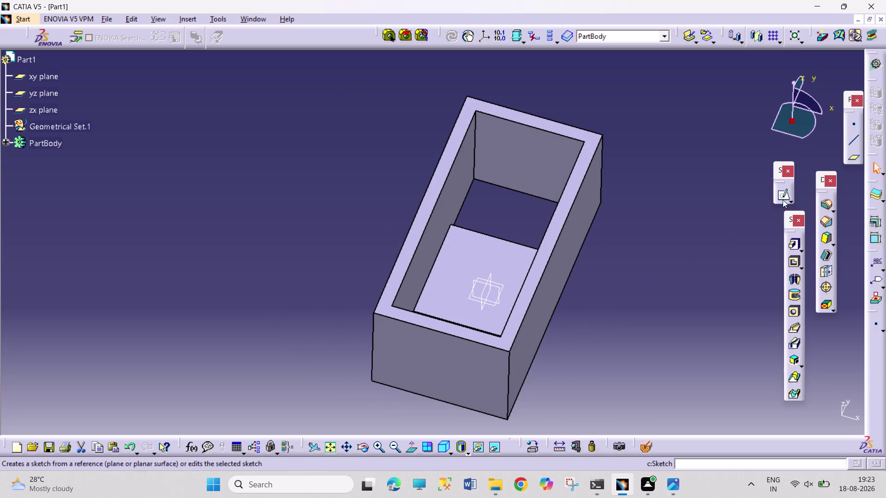
Draw two circles side by side on the wall sketch.
drag(783, 198, 781, 203)
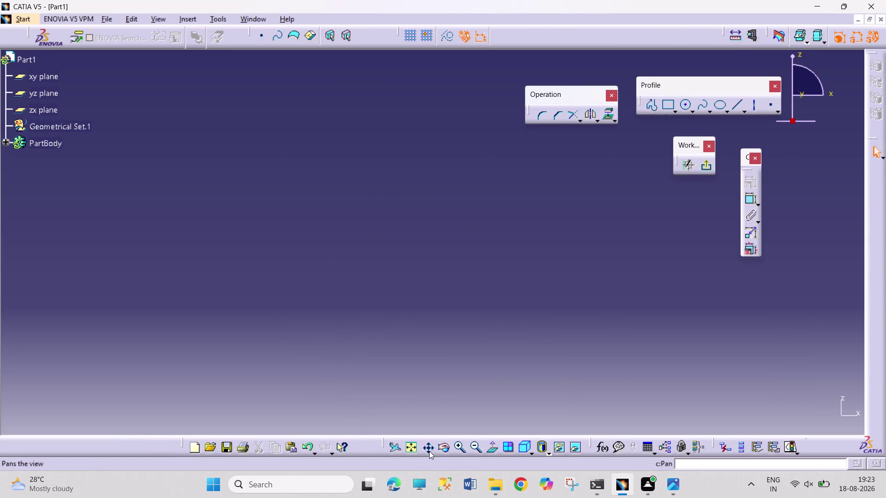
click(410, 450)
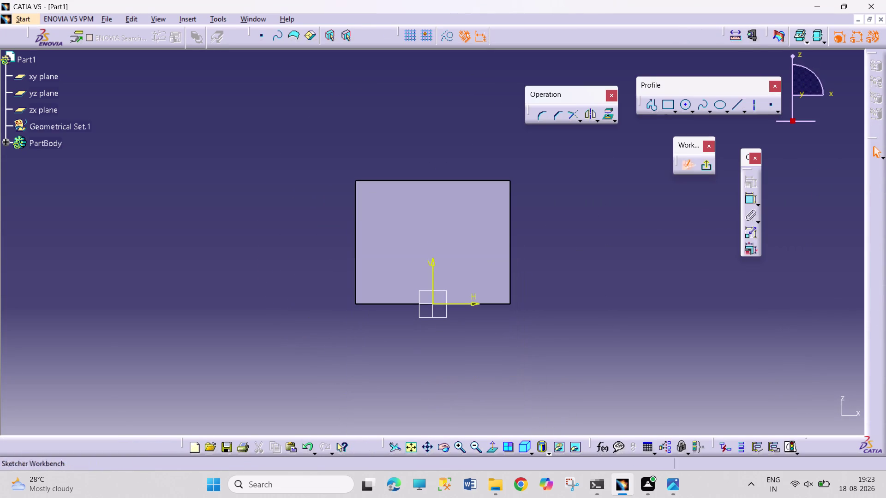
click(681, 104)
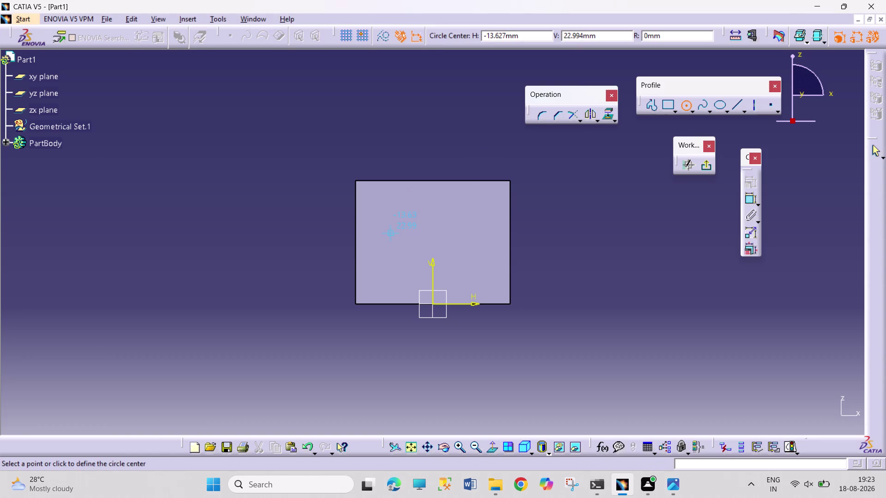
click(394, 238)
click(399, 249)
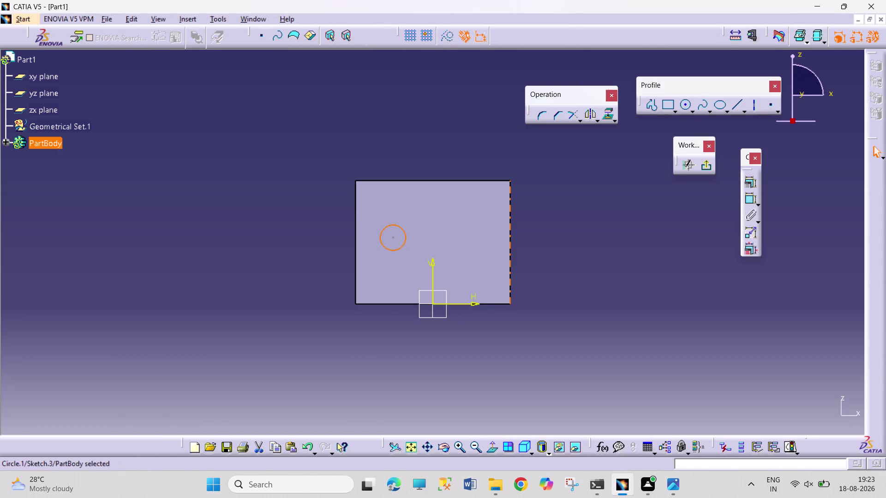
click(686, 104)
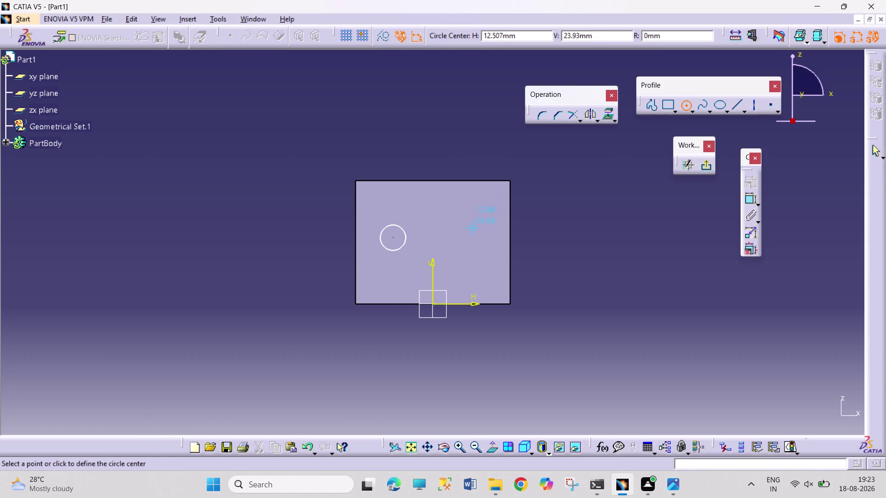
click(481, 239)
click(486, 252)
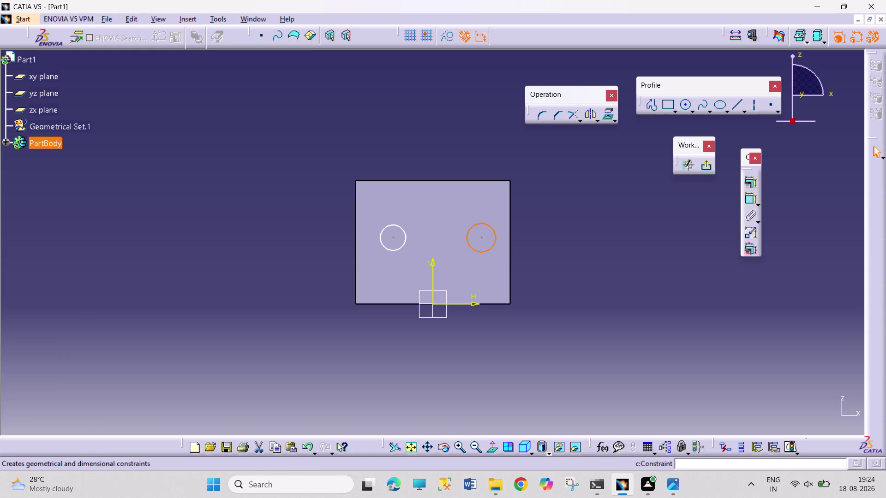
Add a centre-distance dimension and a diameter dimension to each circle.
click(404, 242)
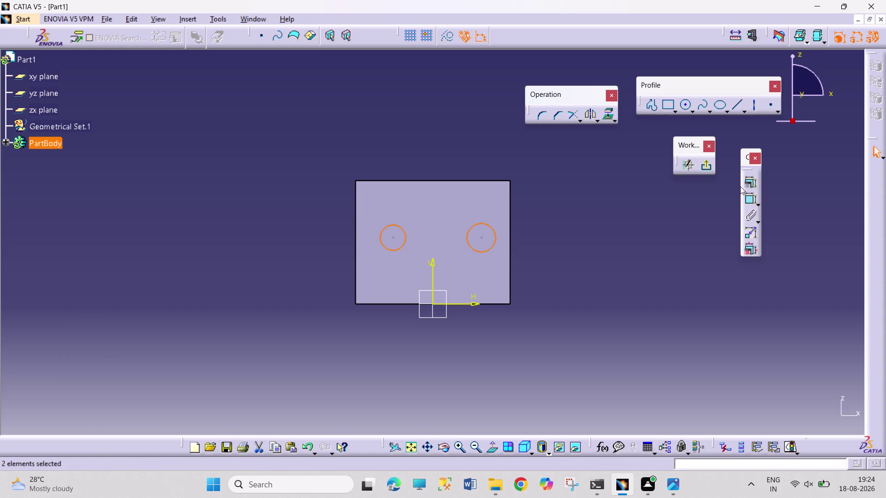
click(746, 183)
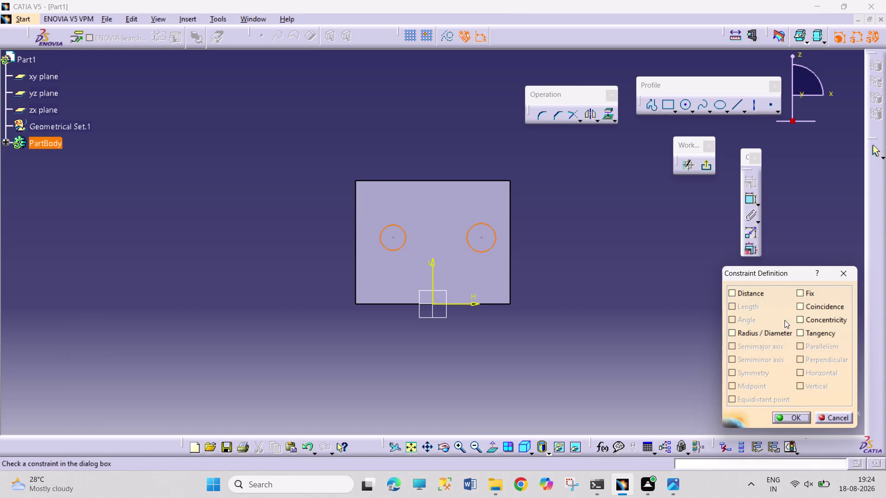
click(825, 418)
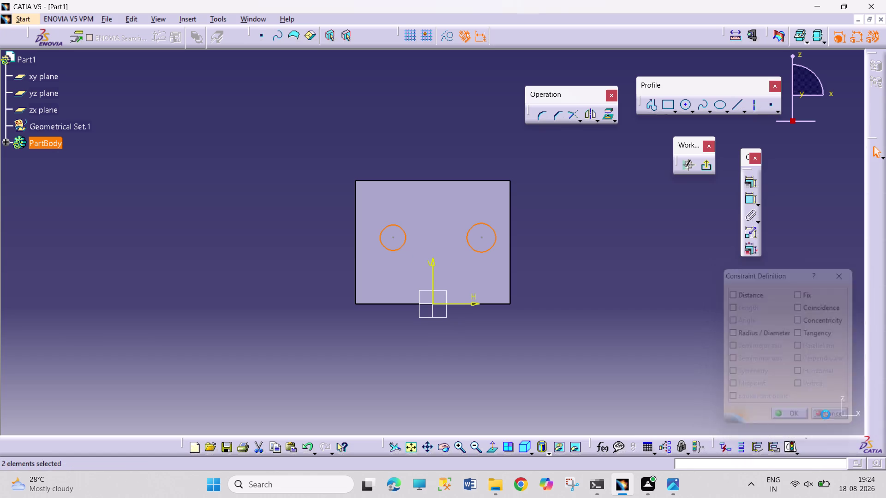
click(748, 201)
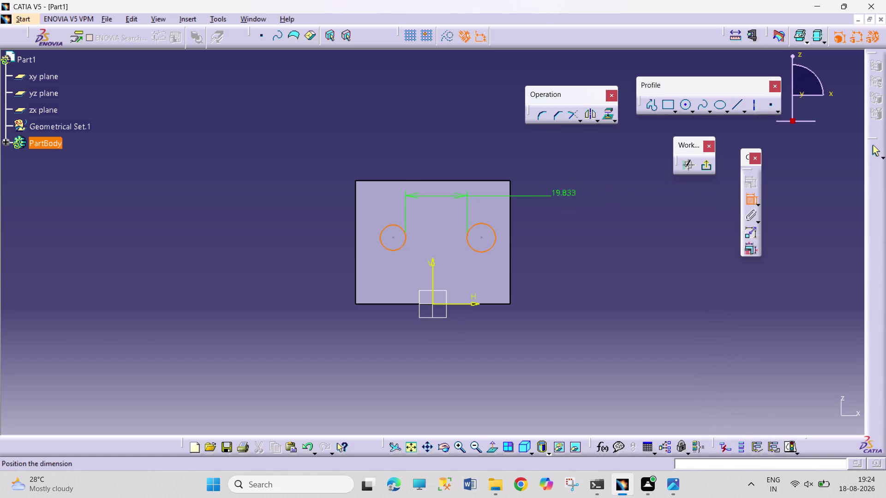
click(476, 158)
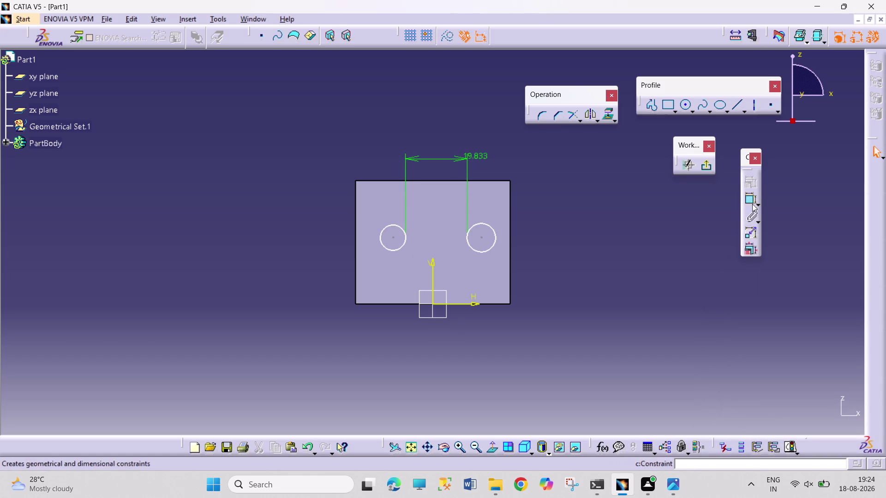
click(752, 203)
click(493, 236)
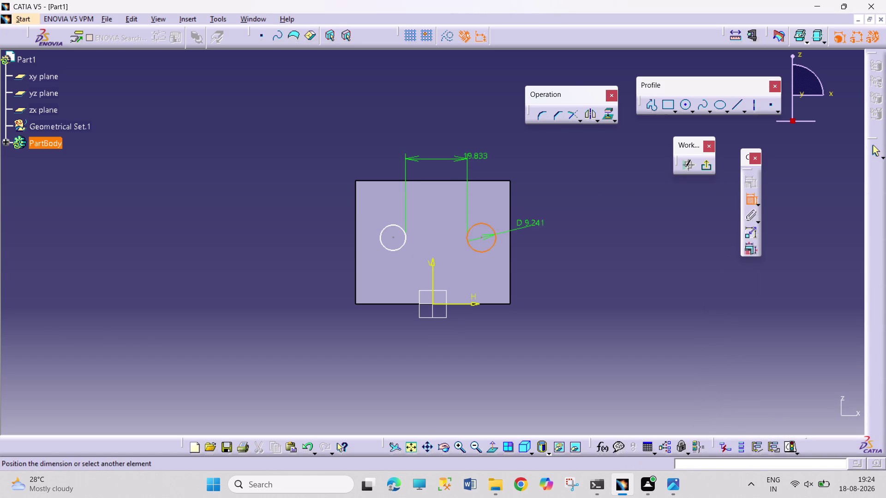
click(552, 221)
click(751, 200)
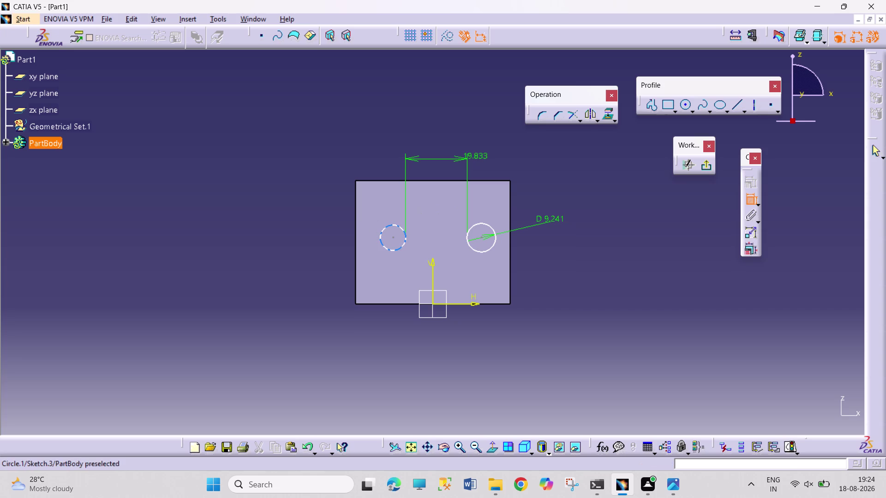
click(383, 230)
click(330, 211)
Set both circle diameters to 10 mm.
double_click(559, 219)
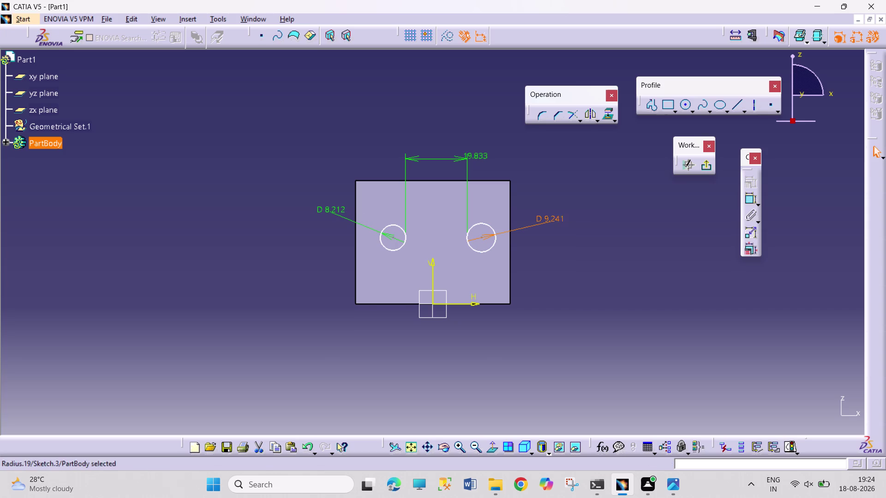
text(10)
key(Return)
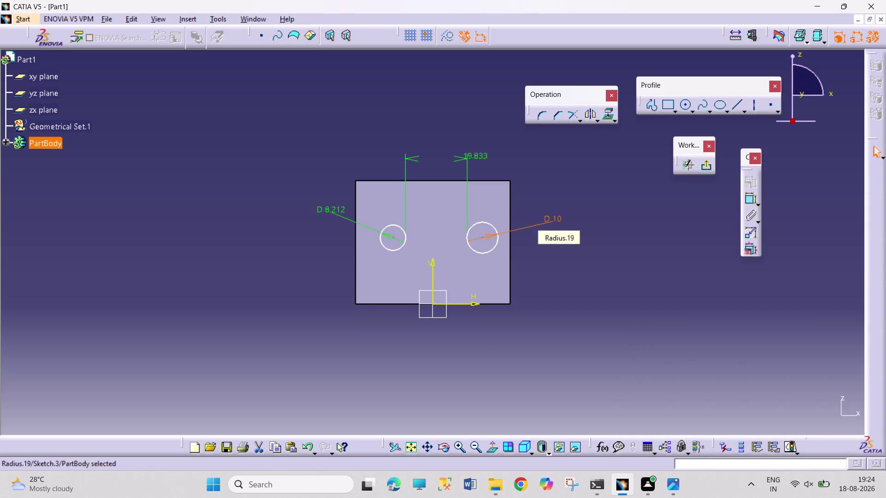
double_click(329, 208)
text(1)
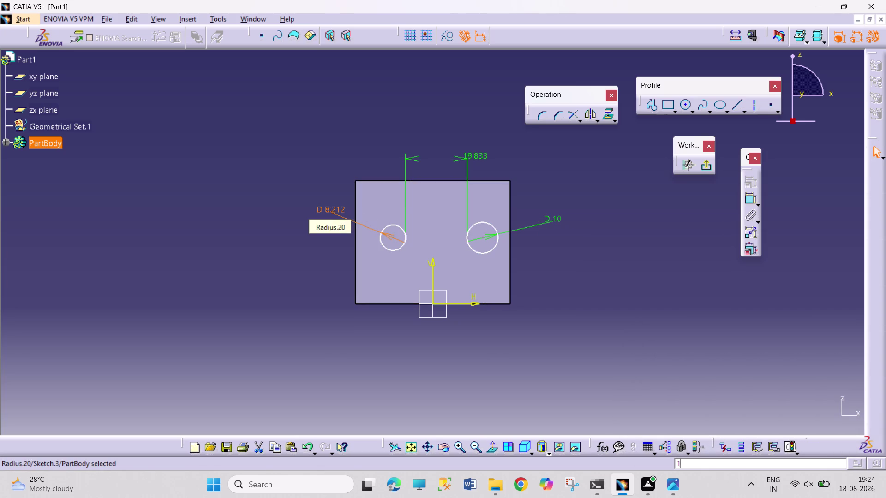
text(0)
key(Return)
click(457, 264)
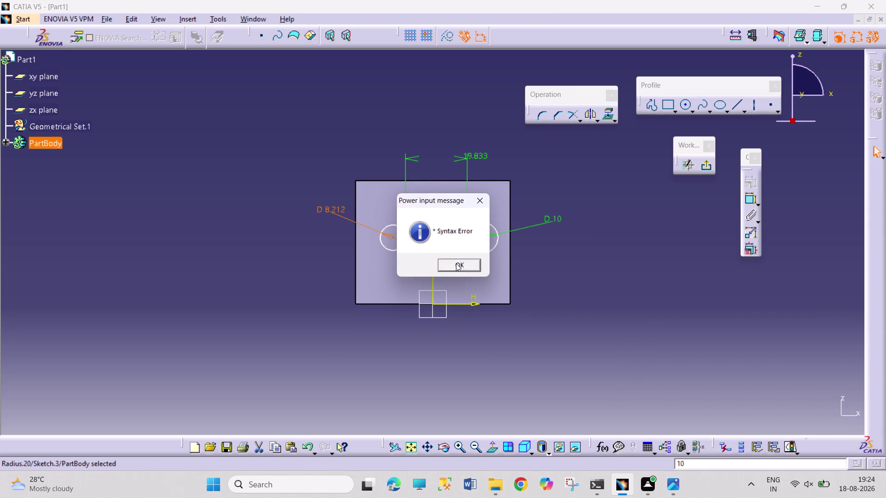
double_click(337, 211)
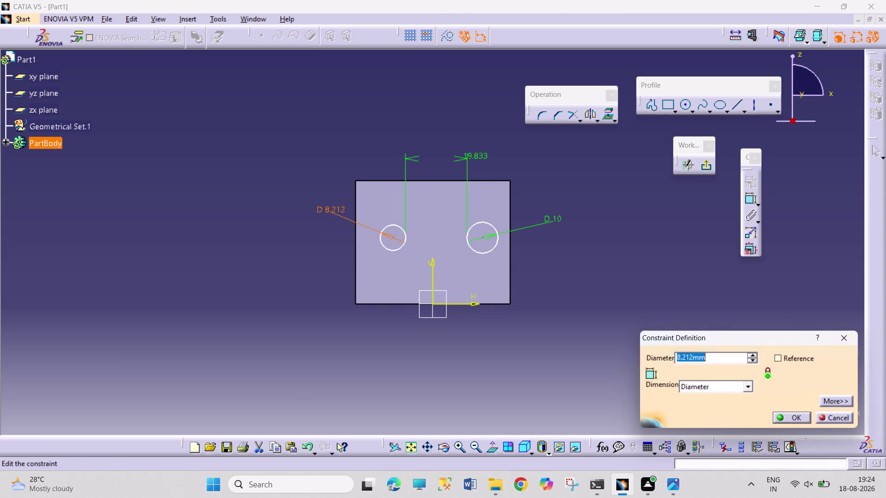
text(10)
key(Return)
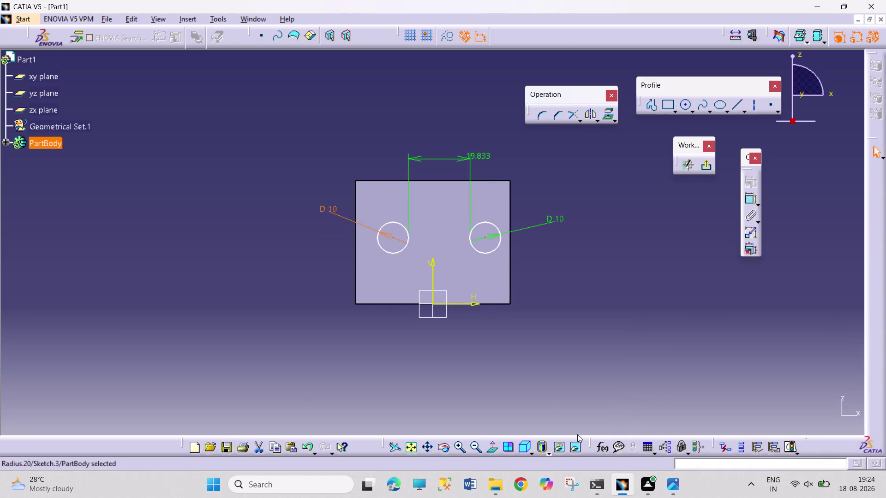
Check the reference drawing, then try a vertical dimension from the top edge.
click(677, 494)
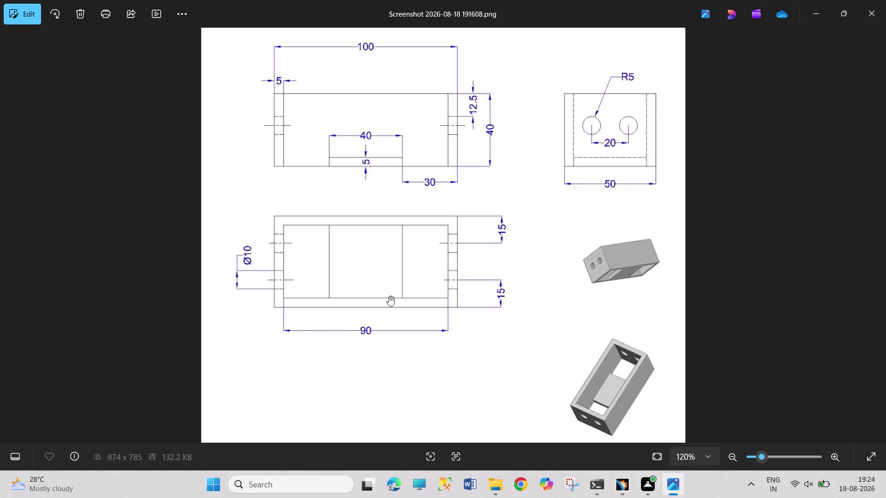
click(632, 477)
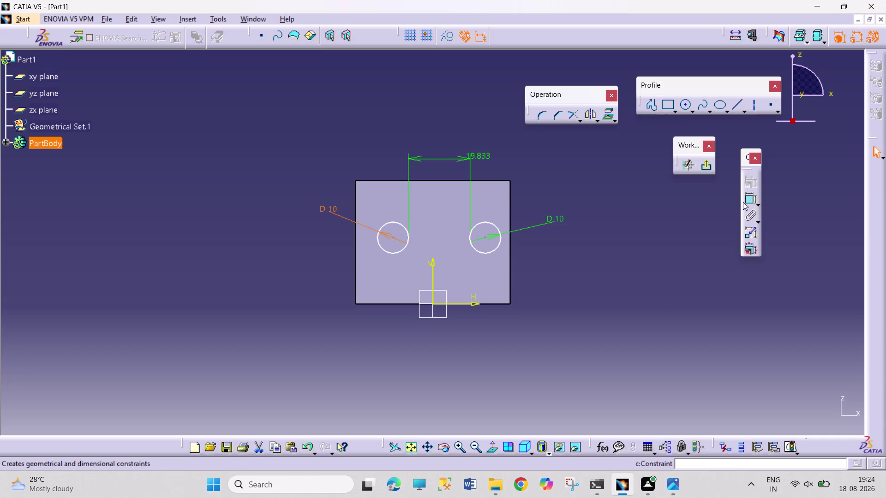
click(752, 201)
click(483, 238)
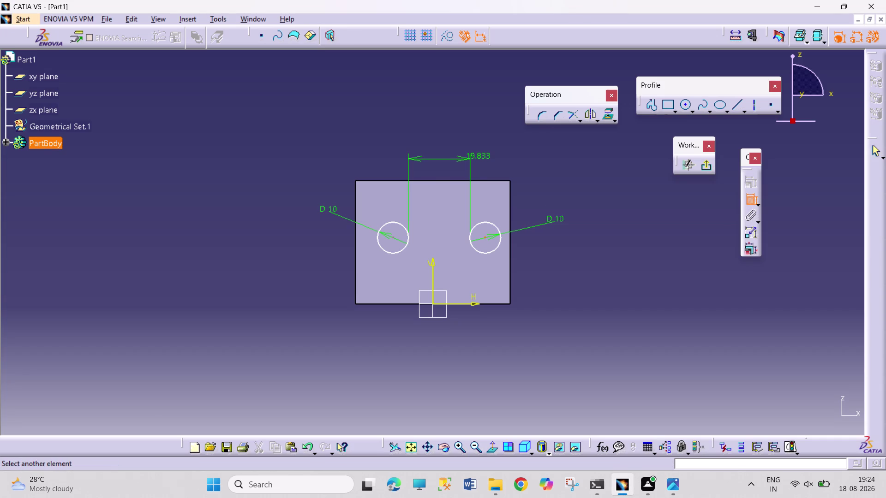
drag(498, 180, 506, 187)
click(525, 213)
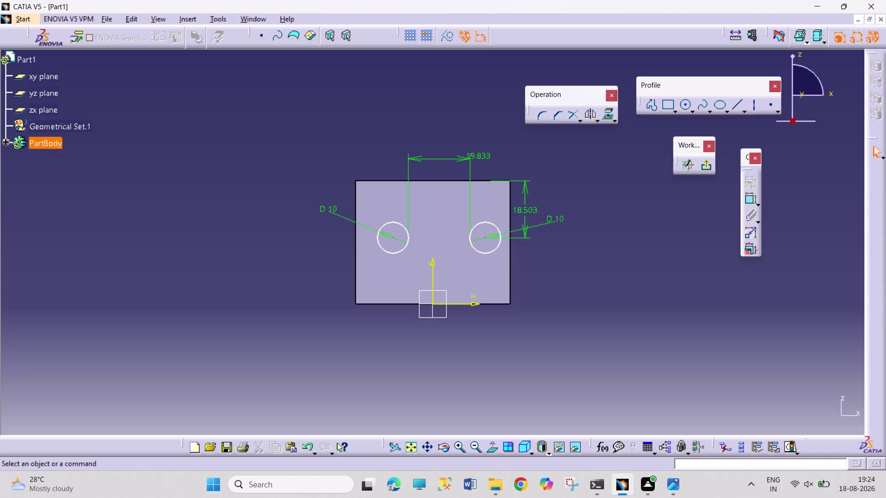
right_click(529, 207)
drag(561, 354, 567, 353)
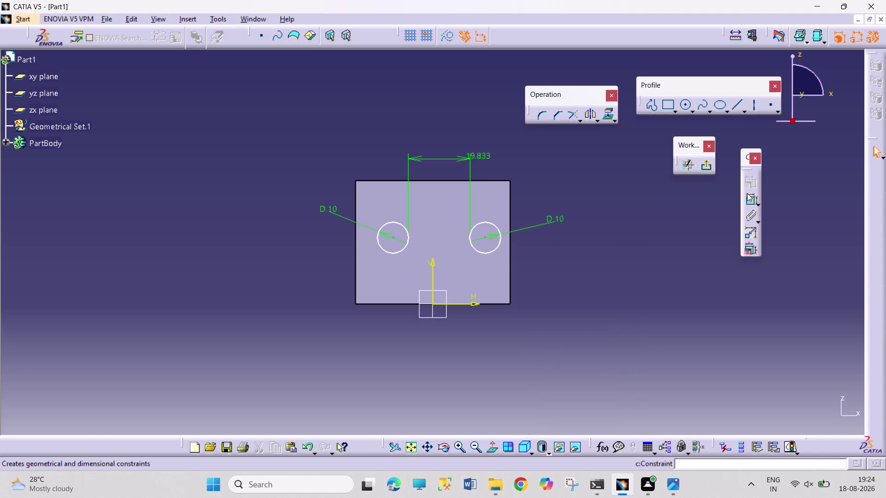
Place the right circle 12.5 mm below the wall's top edge.
click(752, 202)
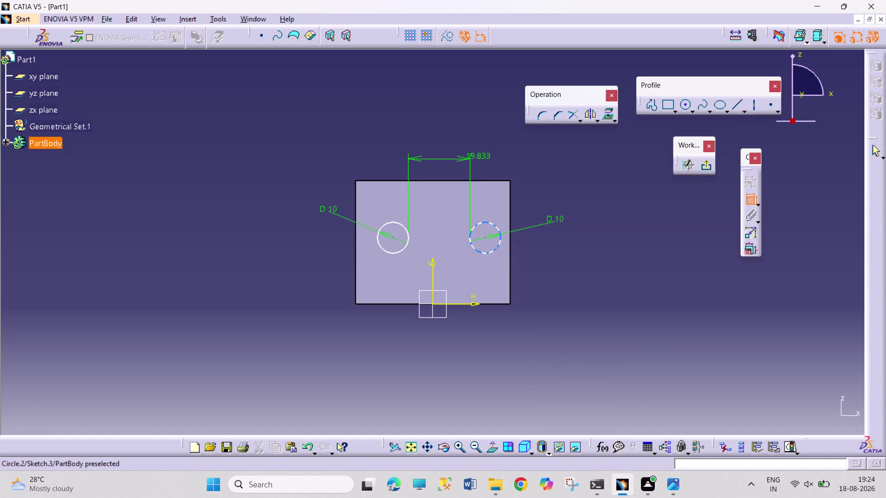
click(489, 180)
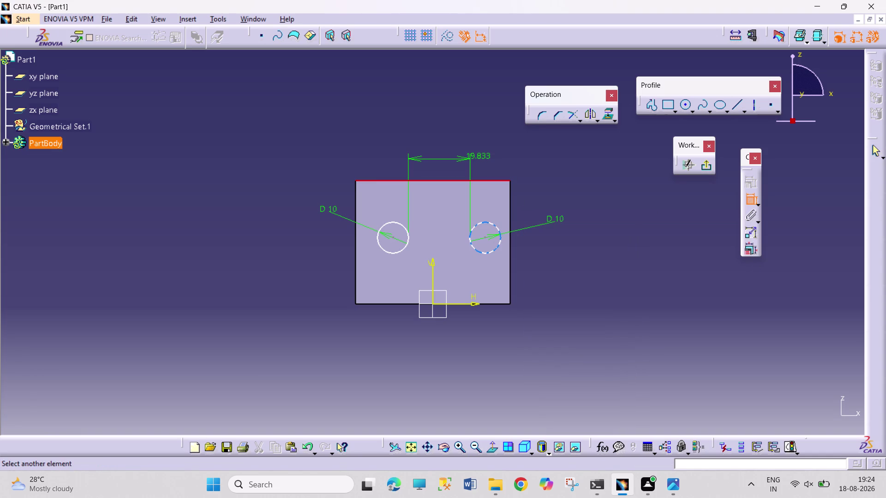
click(484, 222)
click(609, 204)
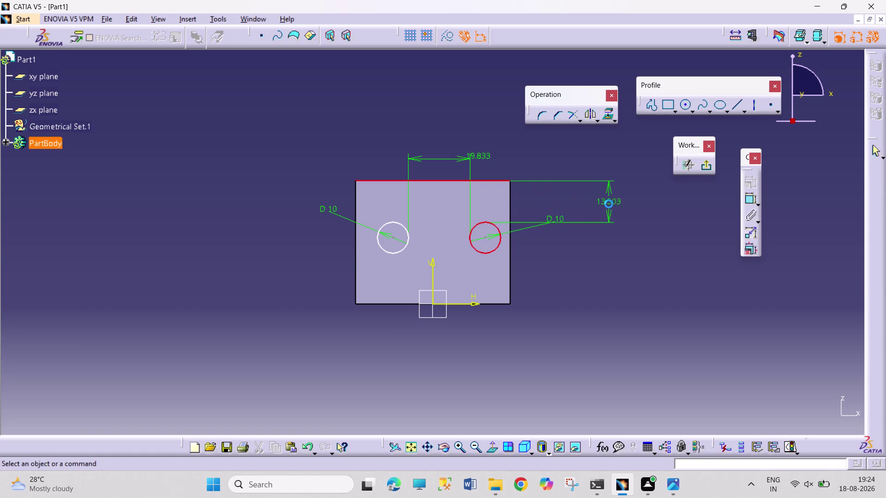
double_click(616, 202)
text(12)
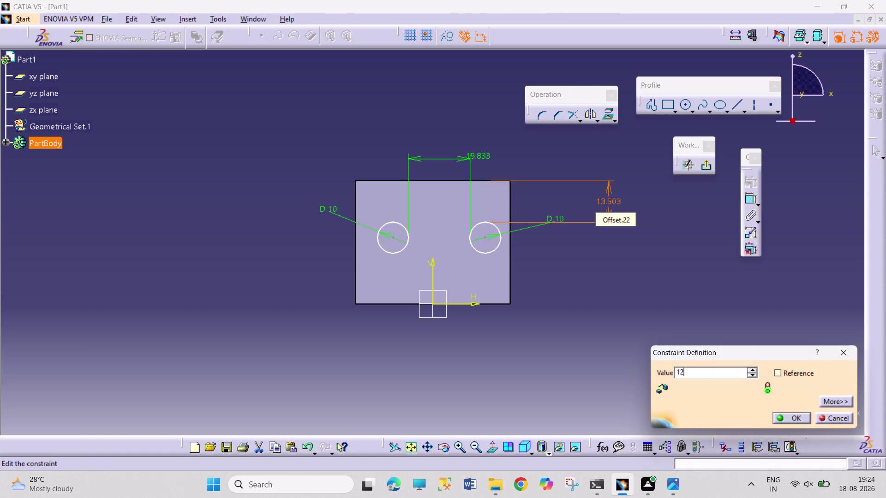
text(.5)
key(Return)
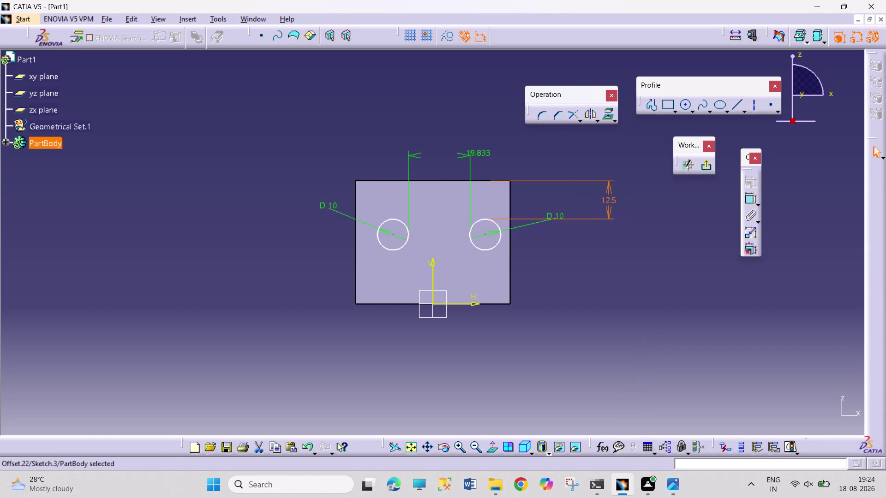
click(589, 311)
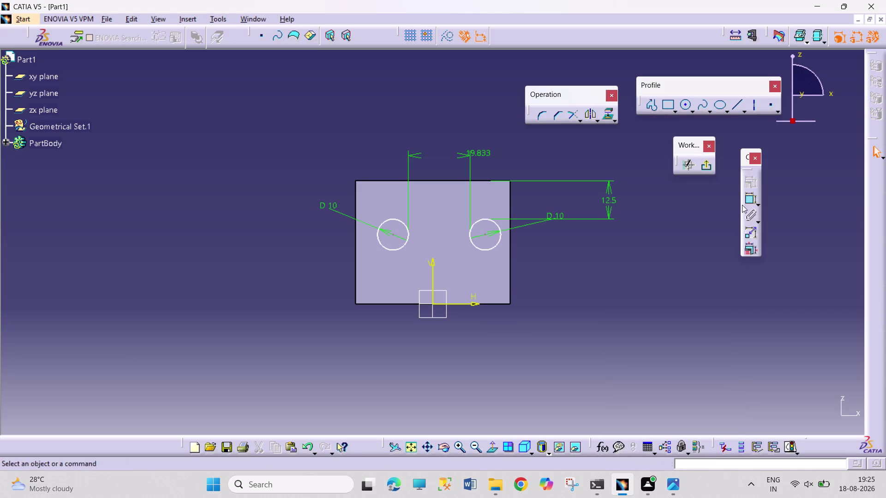
Delete the old horizontal dimensions, including the 19.833 one, between the hole circles.
click(752, 201)
click(392, 233)
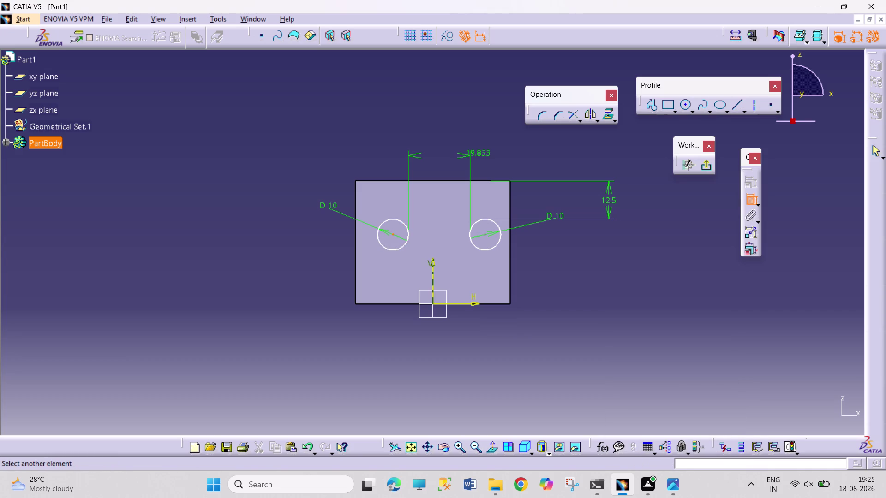
drag(486, 234, 483, 240)
click(454, 267)
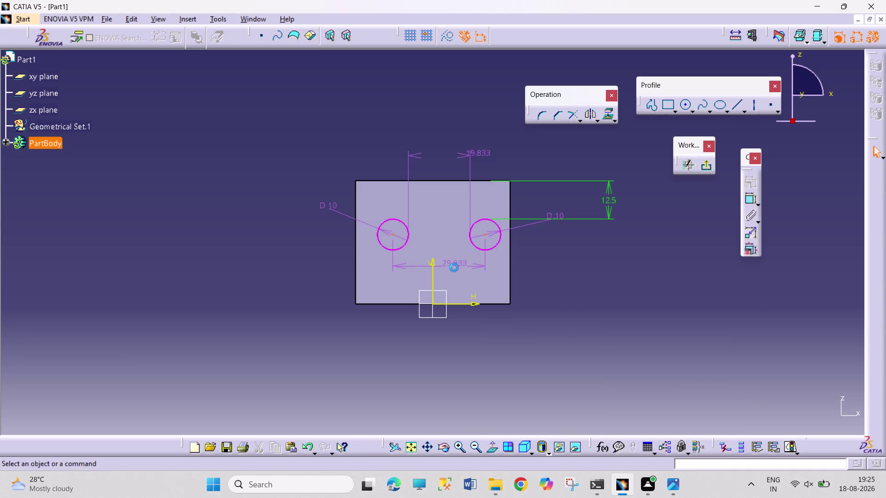
right_click(454, 263)
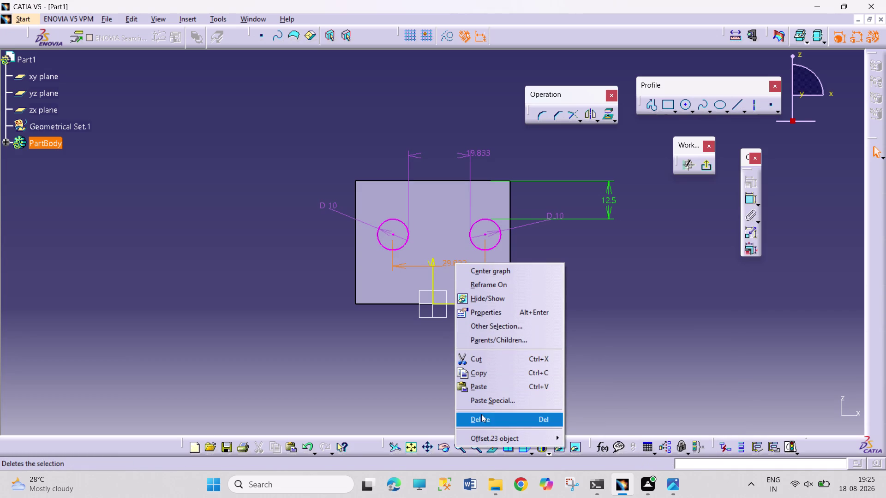
click(481, 414)
right_click(476, 150)
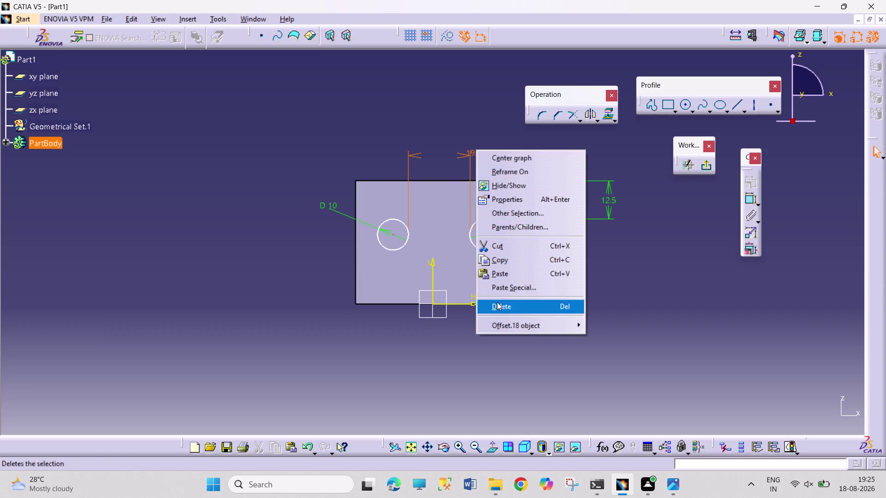
click(499, 305)
Dimension the distance between the two circle centres as 20 mm.
drag(746, 196, 741, 199)
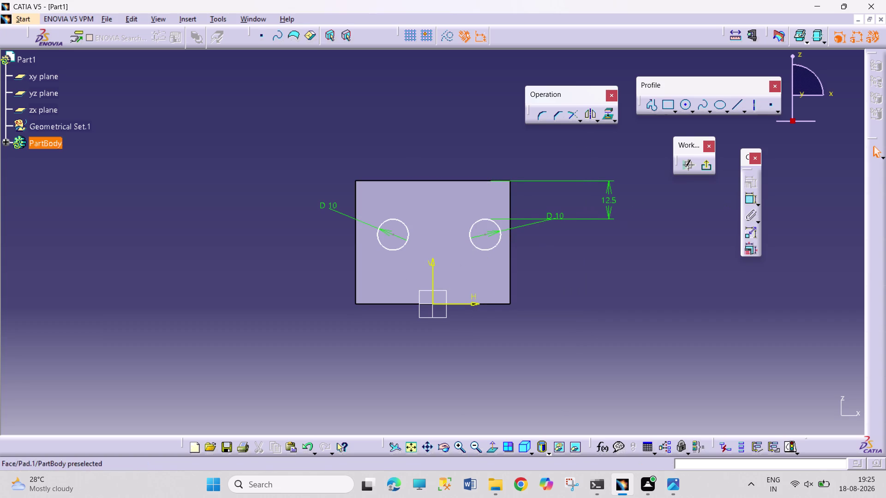
click(751, 201)
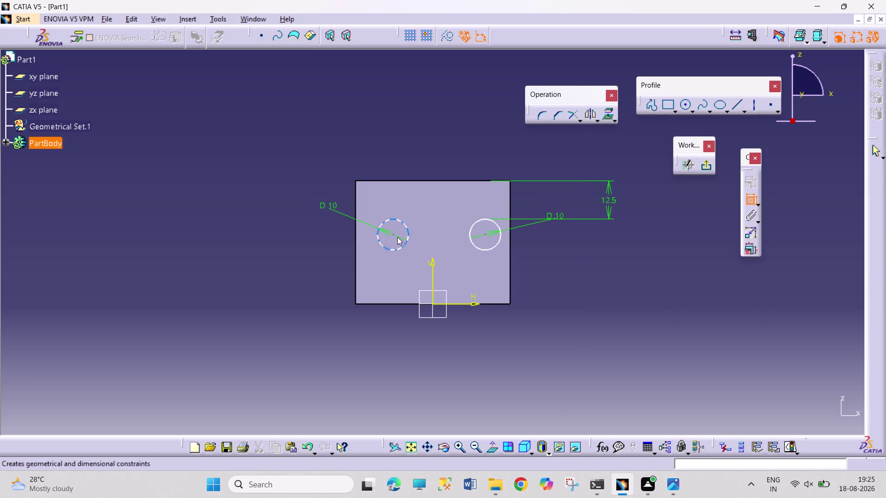
click(394, 236)
click(487, 234)
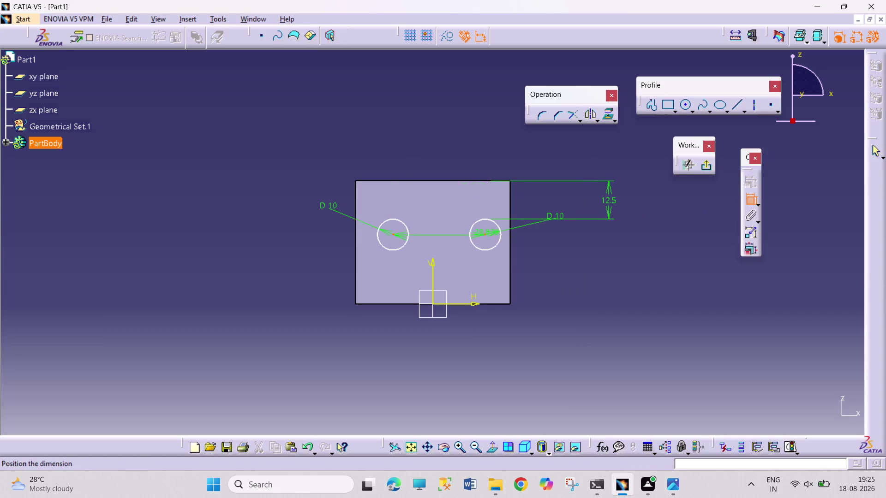
click(439, 167)
double_click(444, 166)
text(2)
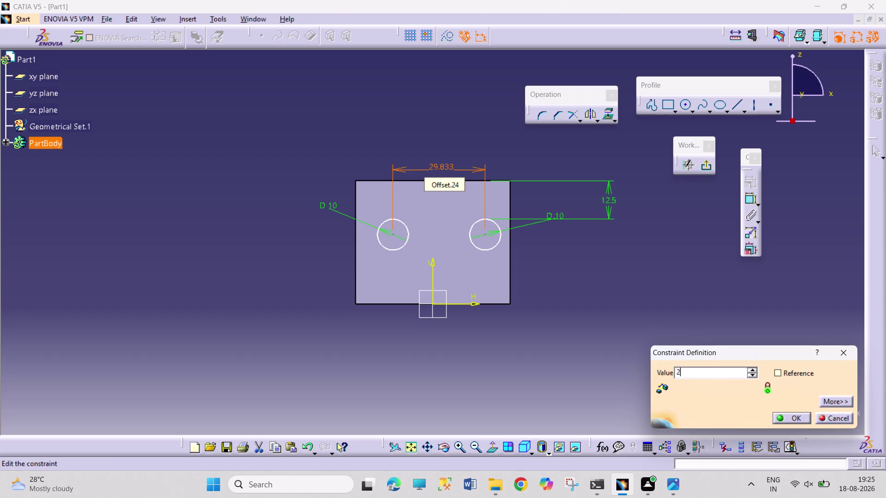
text(0)
key(Return)
click(610, 291)
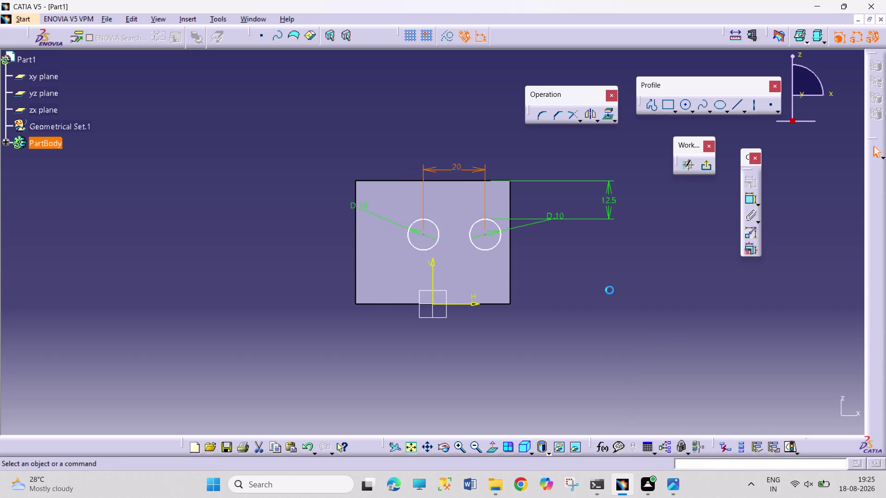
Make the two hole circles symmetric about the vertical axis and exit the sketch.
drag(424, 234, 425, 242)
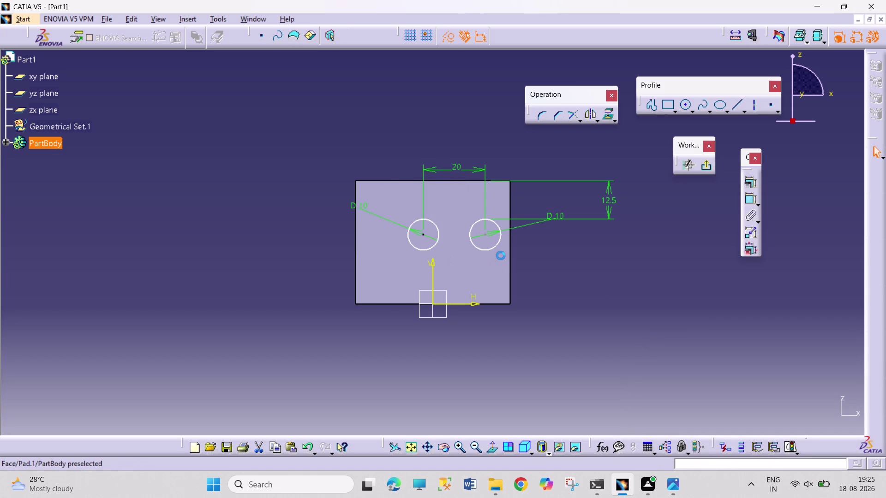
drag(486, 234, 476, 244)
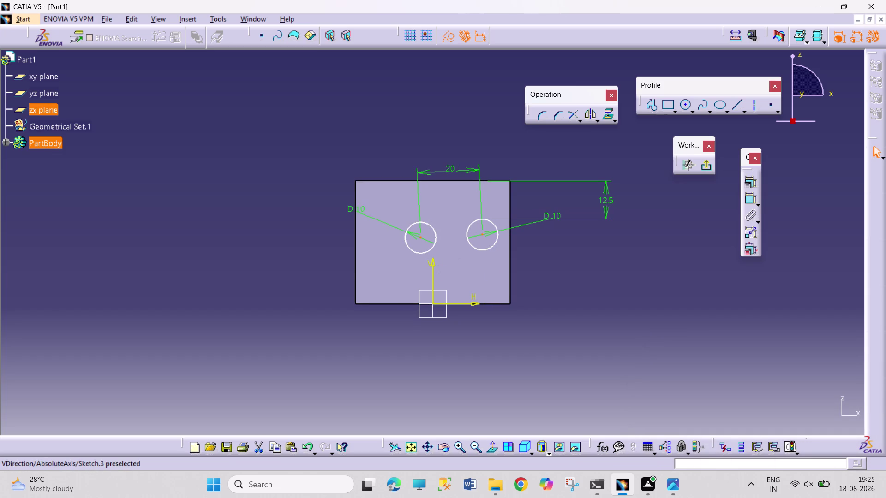
click(433, 276)
click(750, 190)
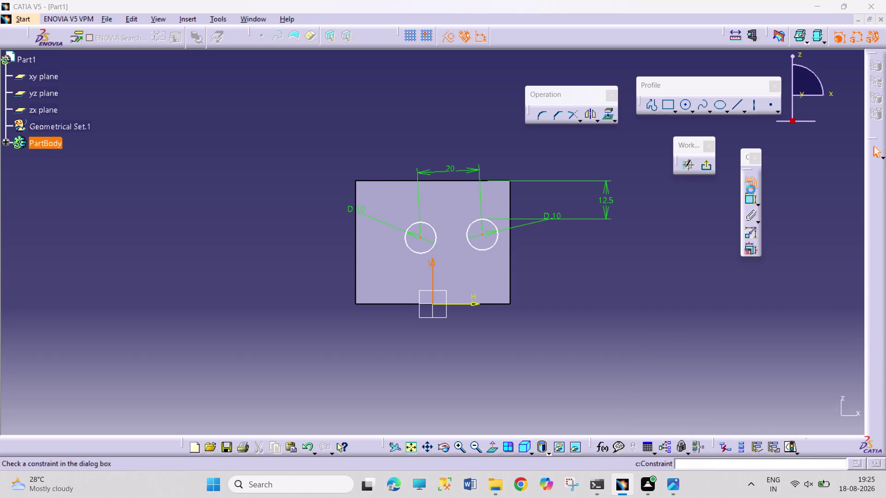
click(759, 374)
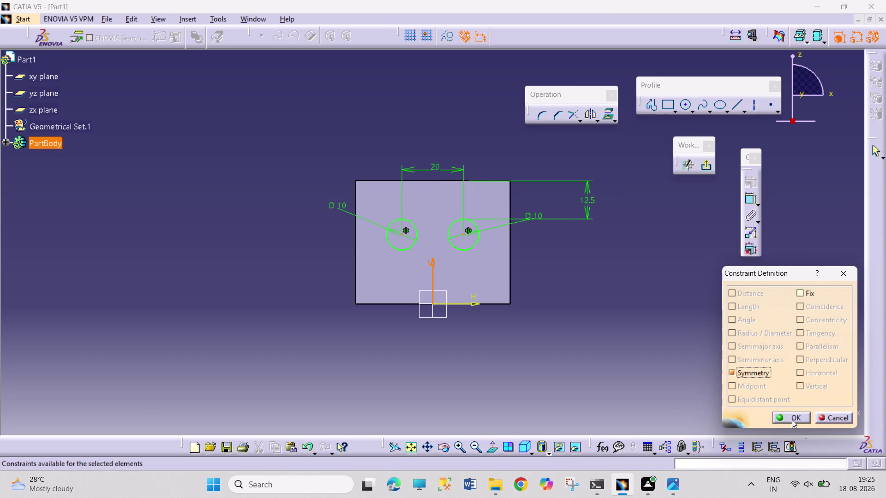
click(792, 420)
click(608, 336)
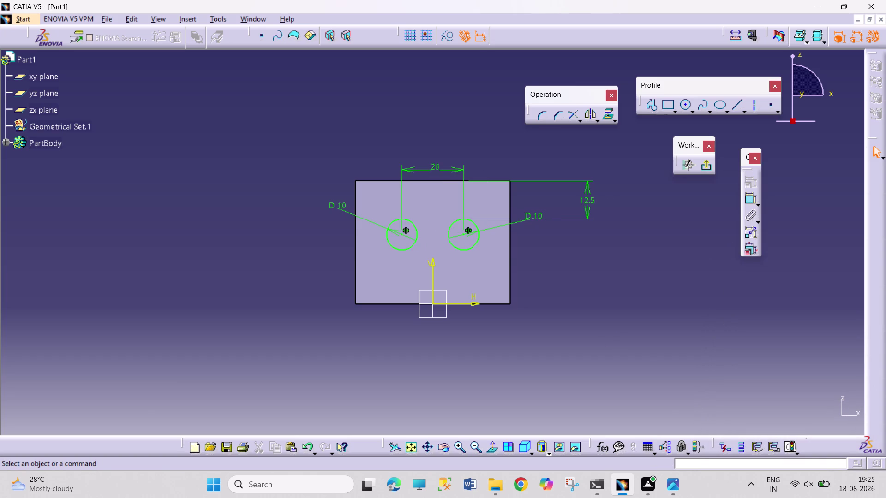
click(710, 168)
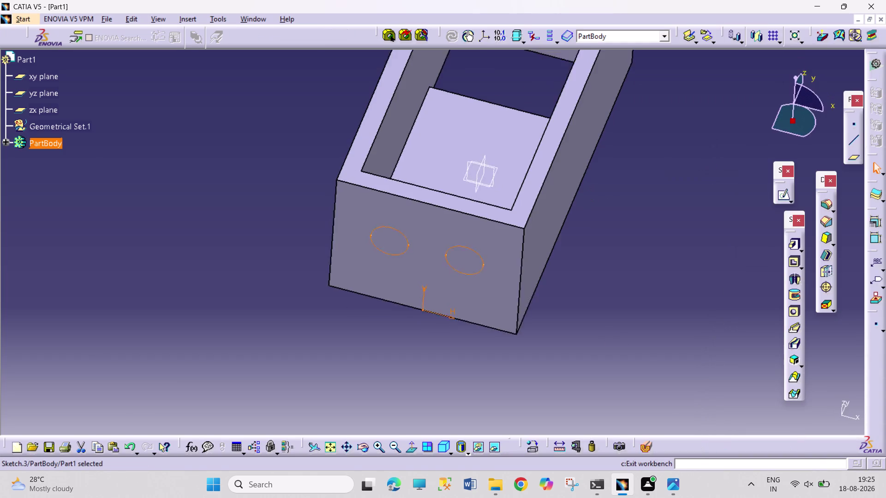
Pocket the hole sketch with type Up to last, then rotate the view to check both walls.
click(791, 267)
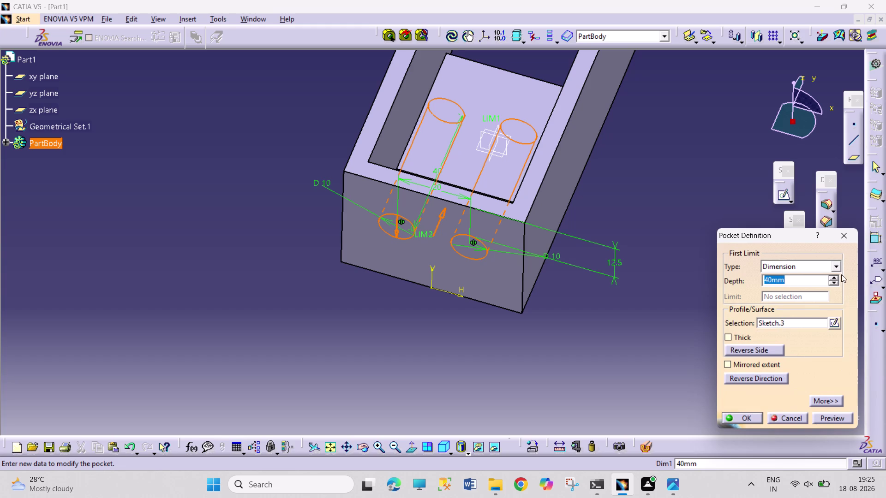
click(837, 266)
click(816, 292)
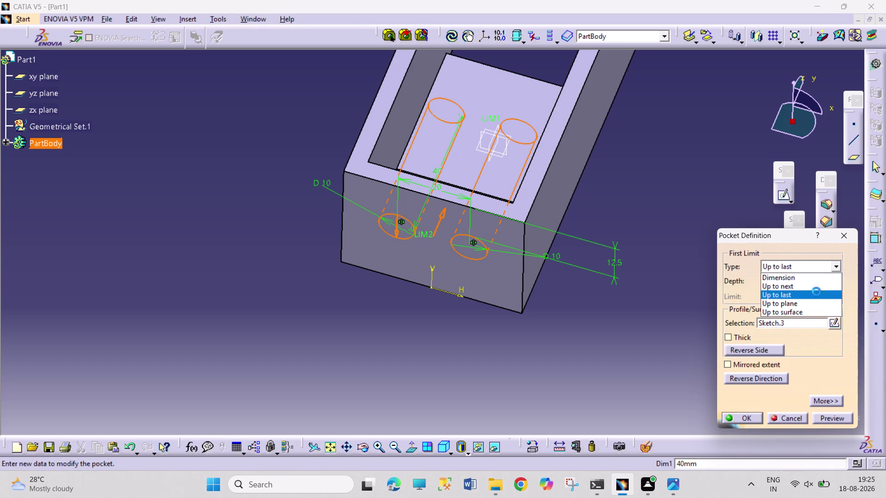
click(743, 418)
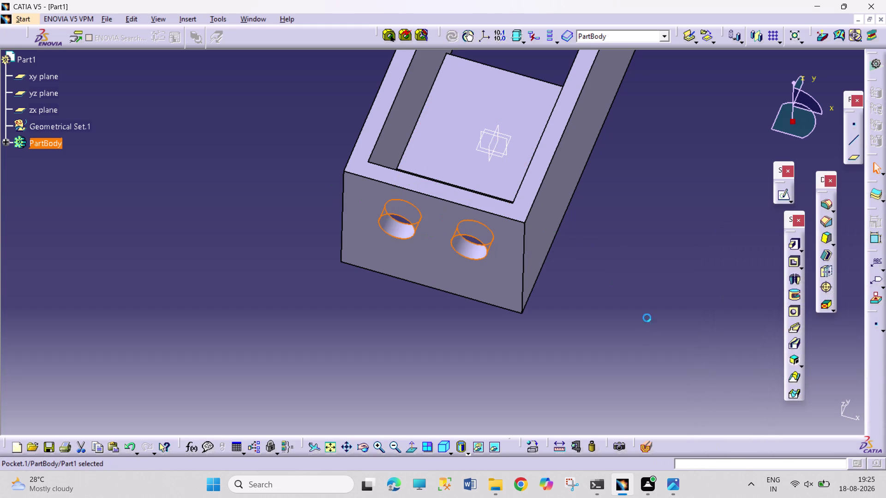
click(366, 453)
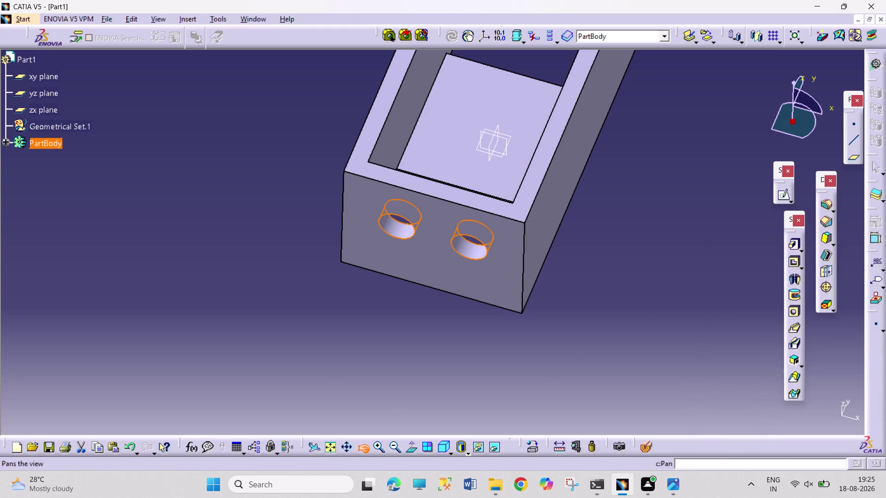
drag(360, 407, 366, 361)
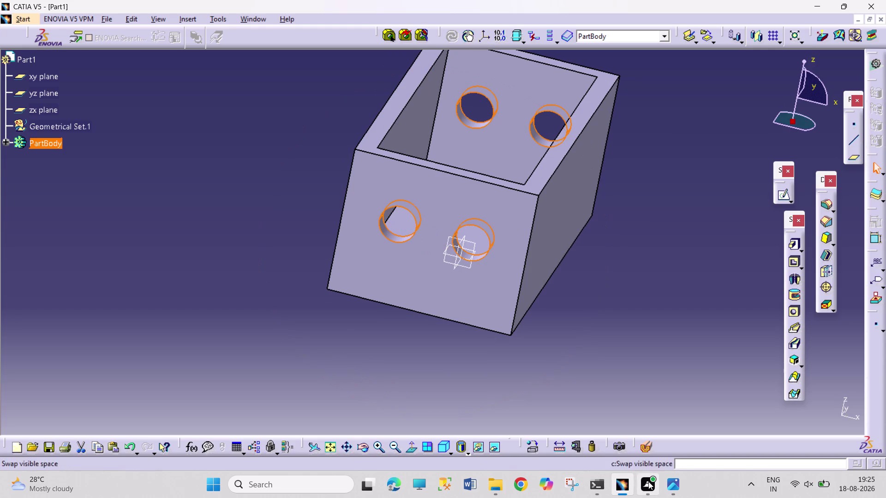
click(666, 482)
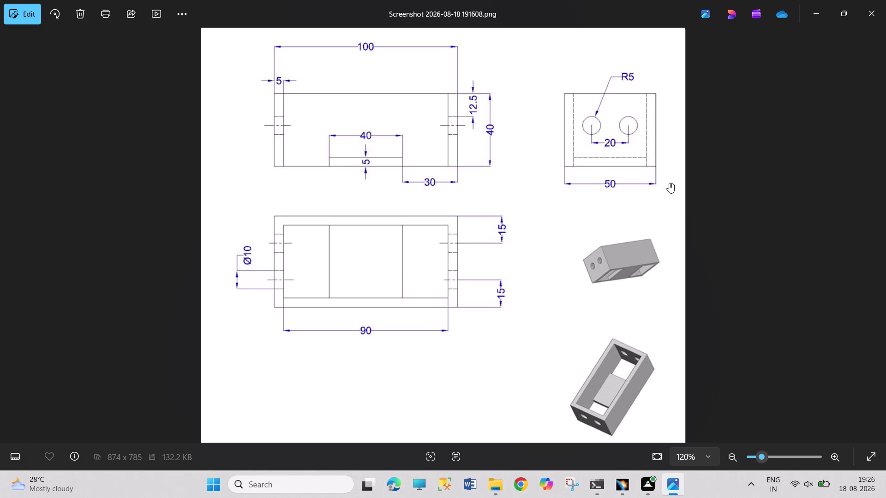
click(615, 476)
click(616, 306)
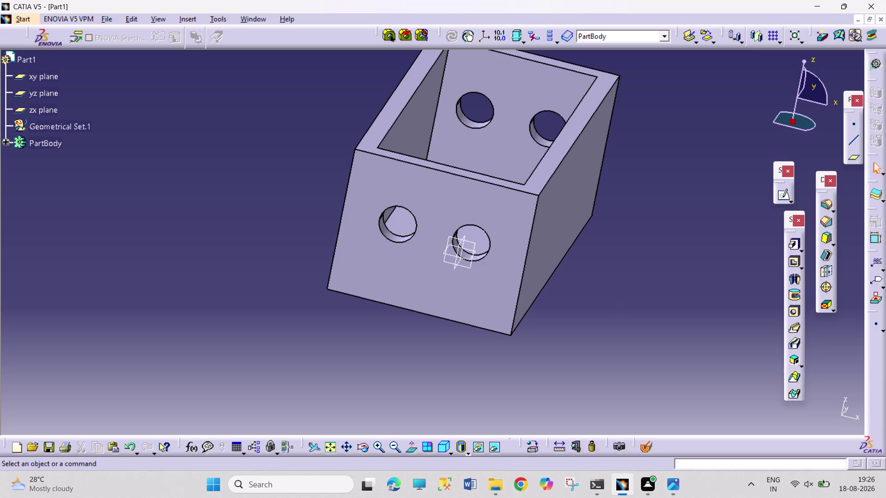
key(ctrl+s)
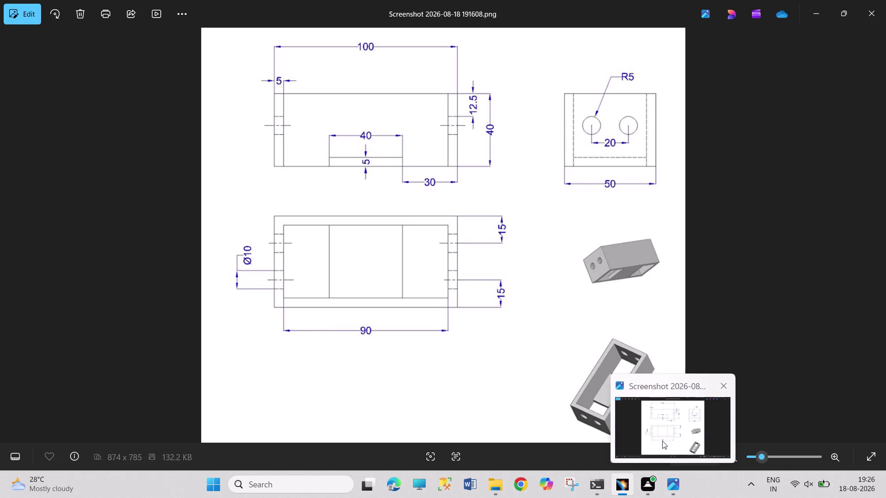
click(662, 441)
scroll(up, 3)
scroll(down, 3)
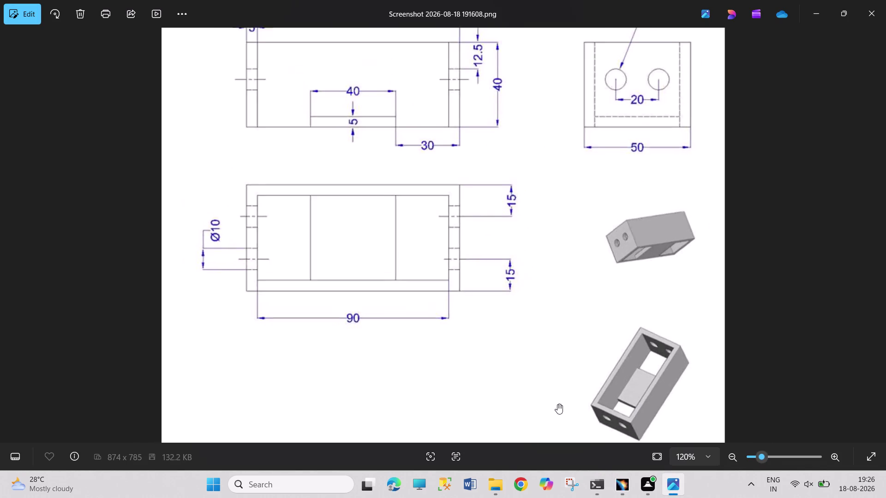
scroll(down, 3)
scroll(down, 3)
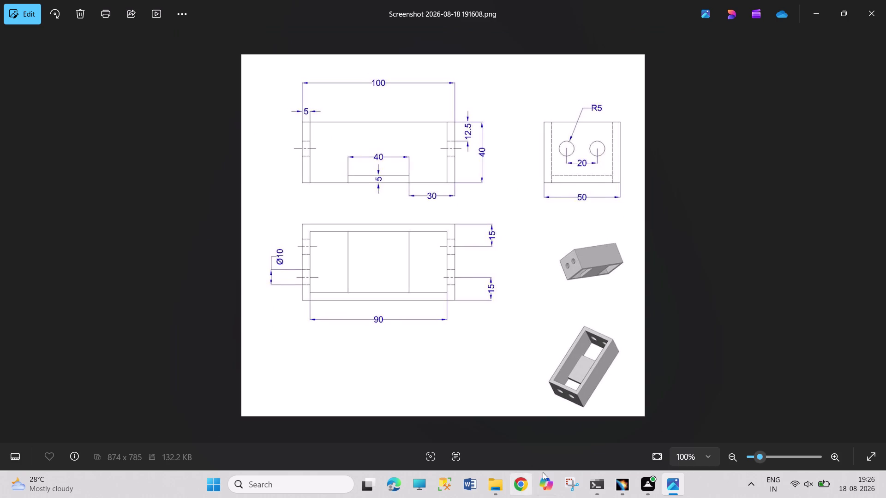
click(616, 485)
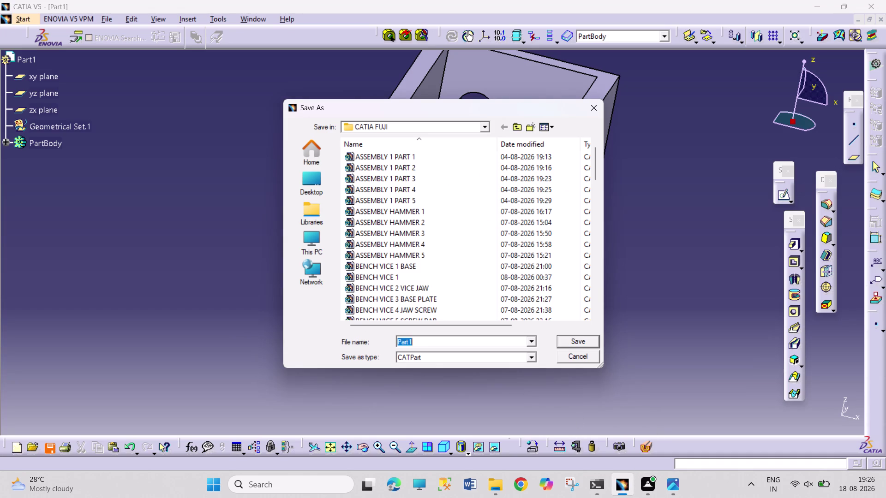
Enter PART1.1 as the file name and save the part.
text(PART)
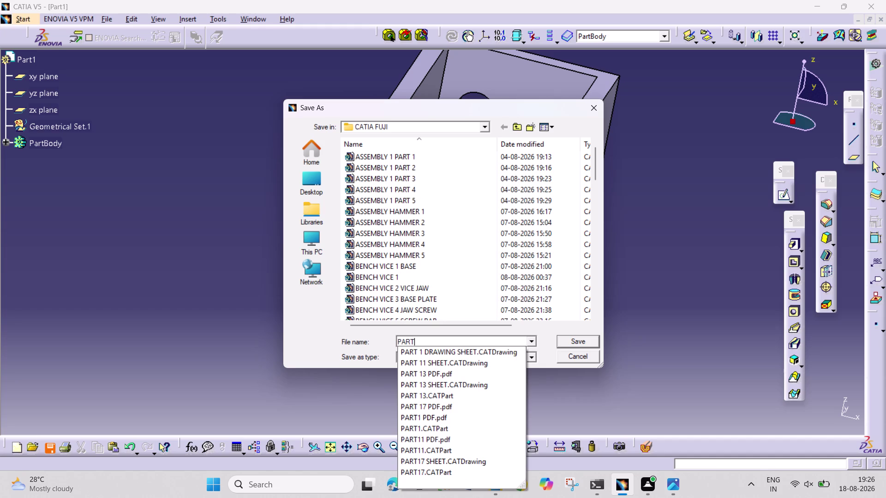
key(1)
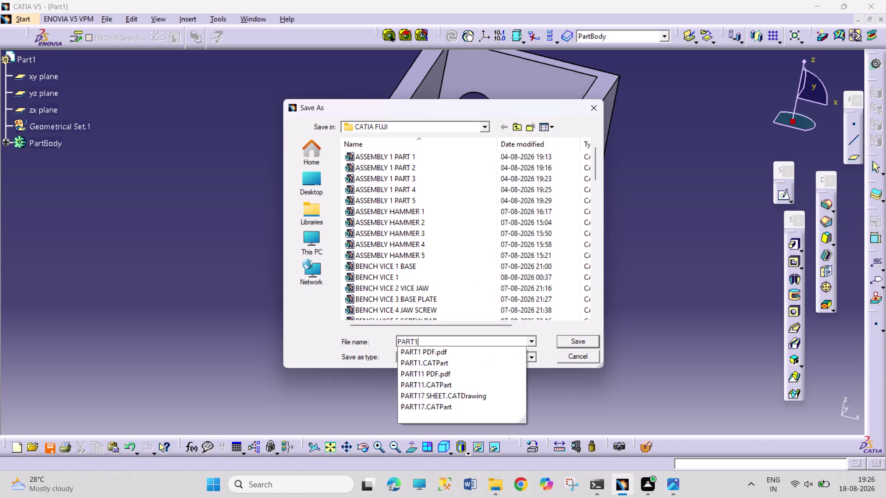
key(BackSpace)
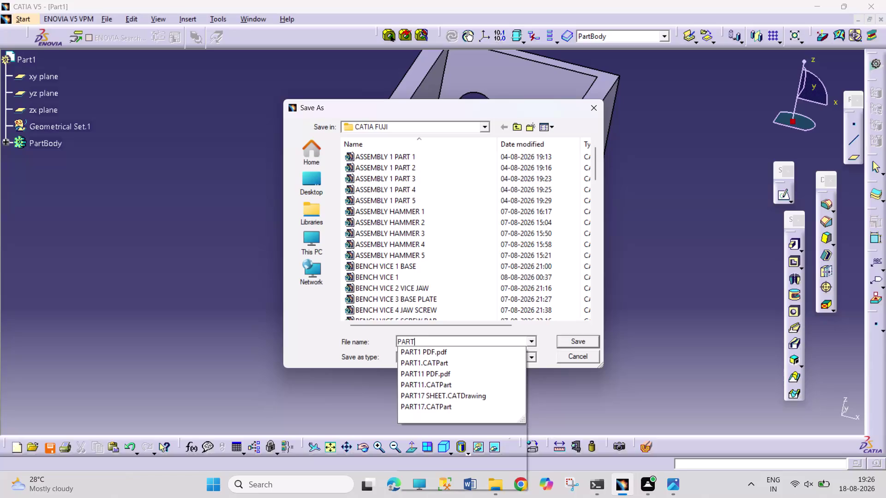
key(shift+at)
key(1)
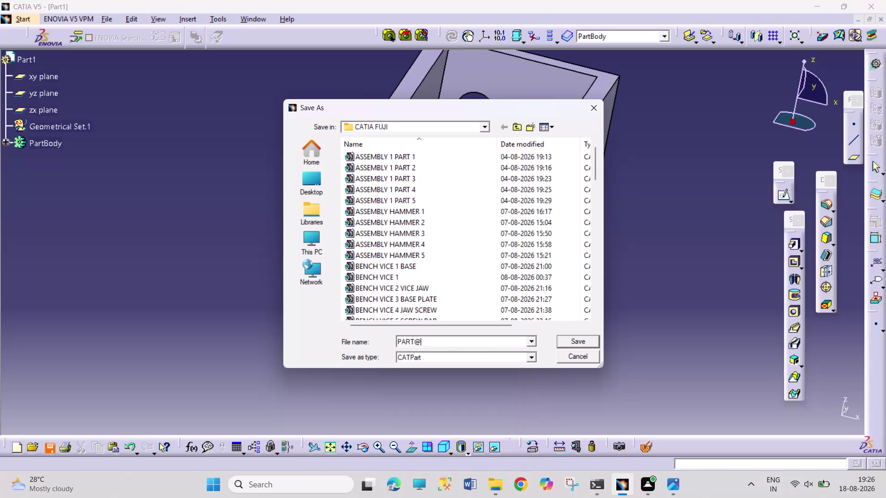
key(BackSpace)
key(BackSpace)
text(1.1)
key(Return)
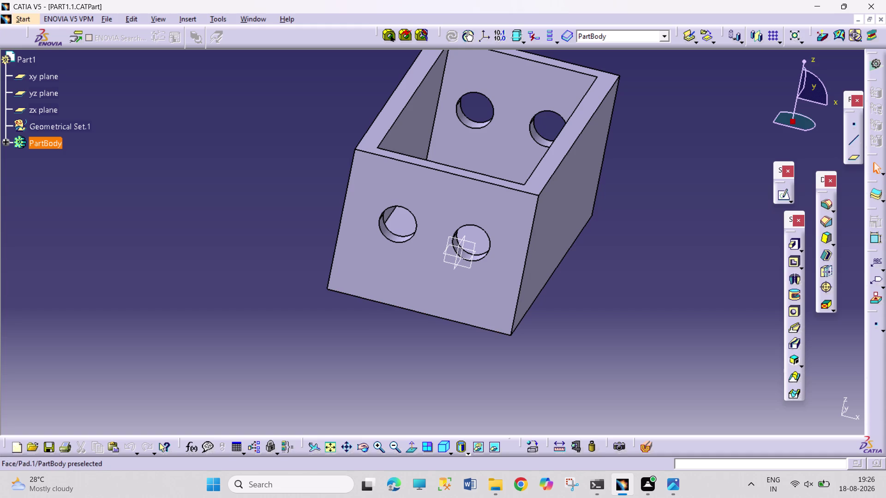
Fit the part in view, start Mechanical Design > Drafting, and choose to modify the sheet format.
click(568, 331)
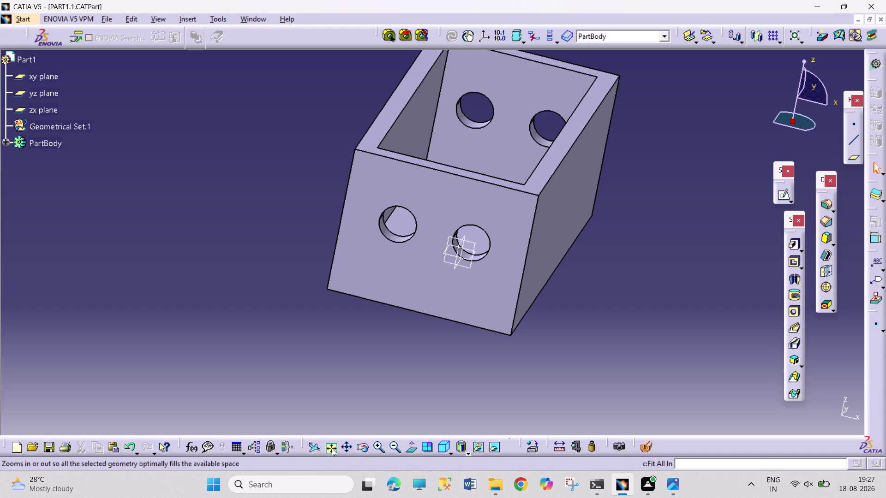
click(332, 448)
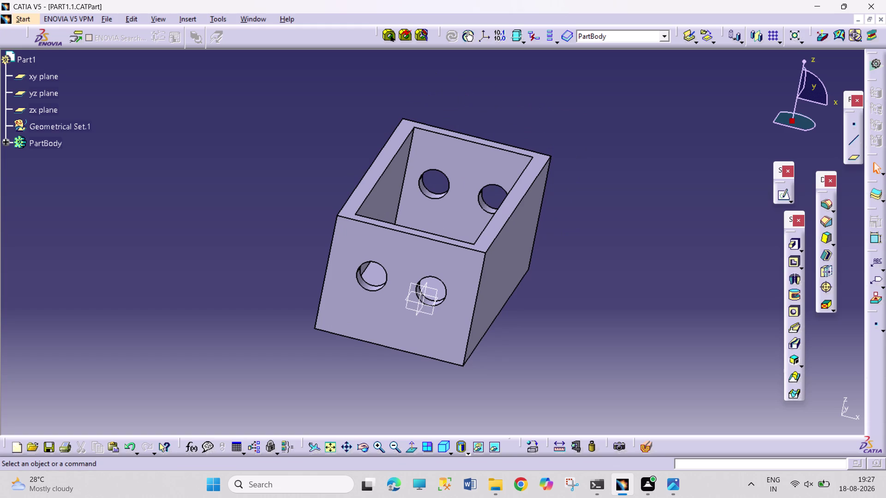
click(32, 21)
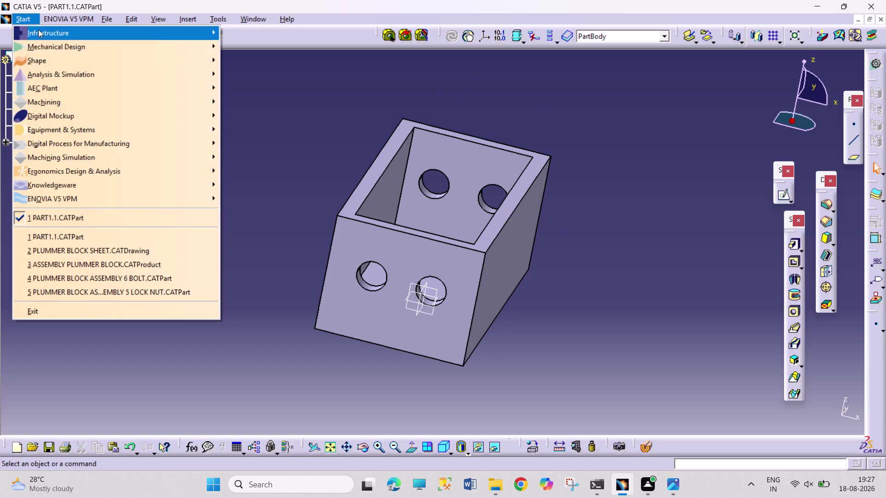
click(40, 49)
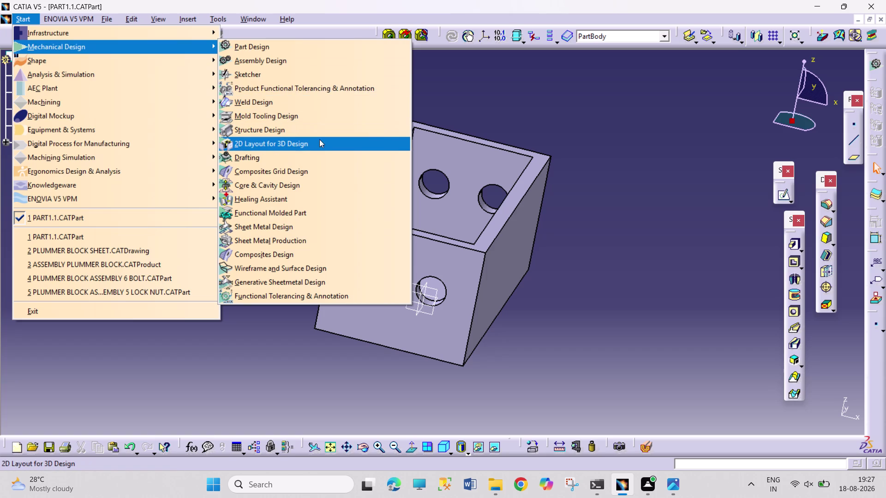
click(314, 155)
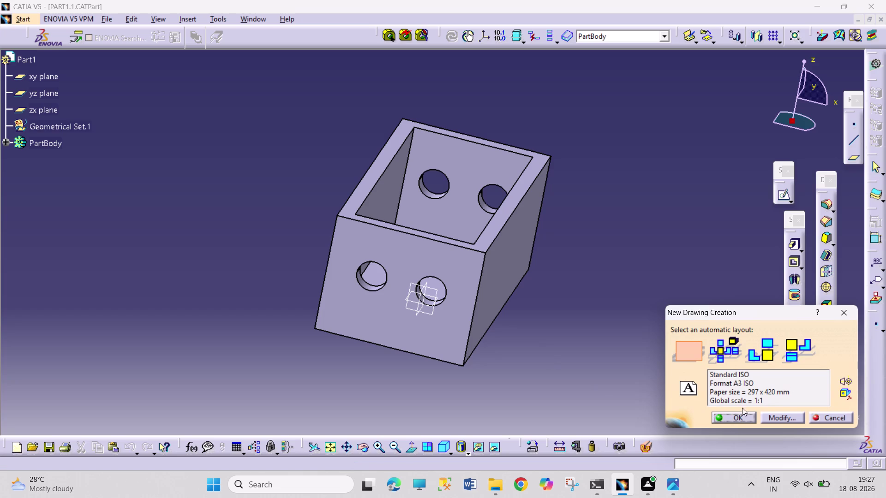
click(765, 411)
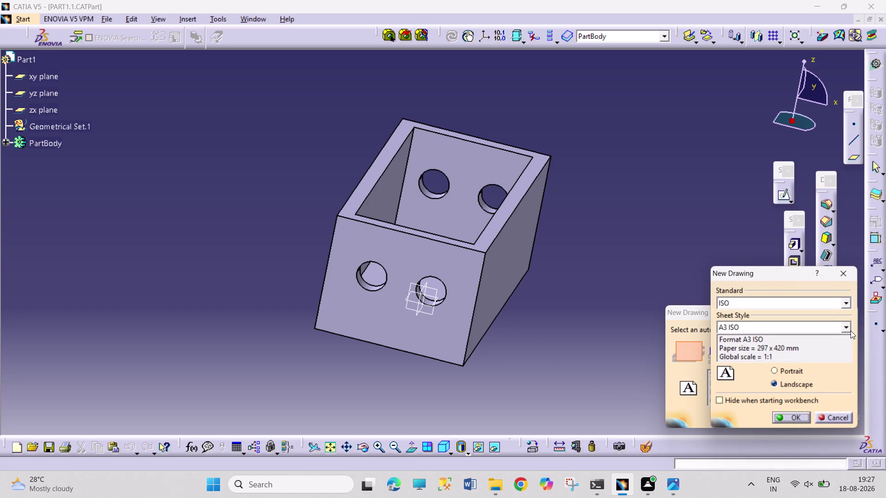
Choose the A4 ISO sheet style and create the blank drawing.
click(849, 325)
click(770, 371)
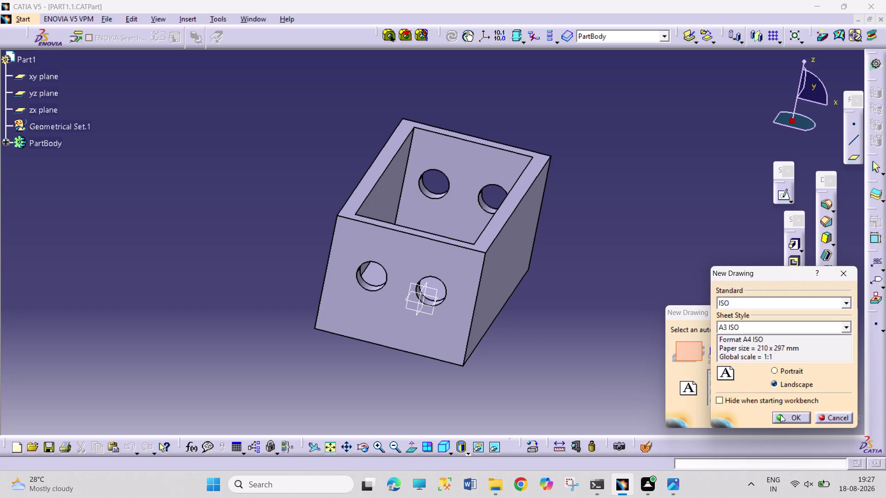
click(782, 415)
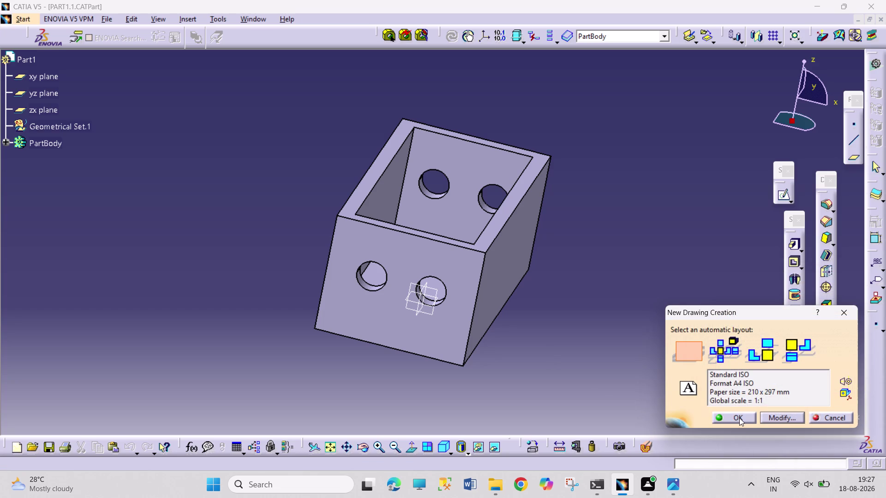
click(739, 418)
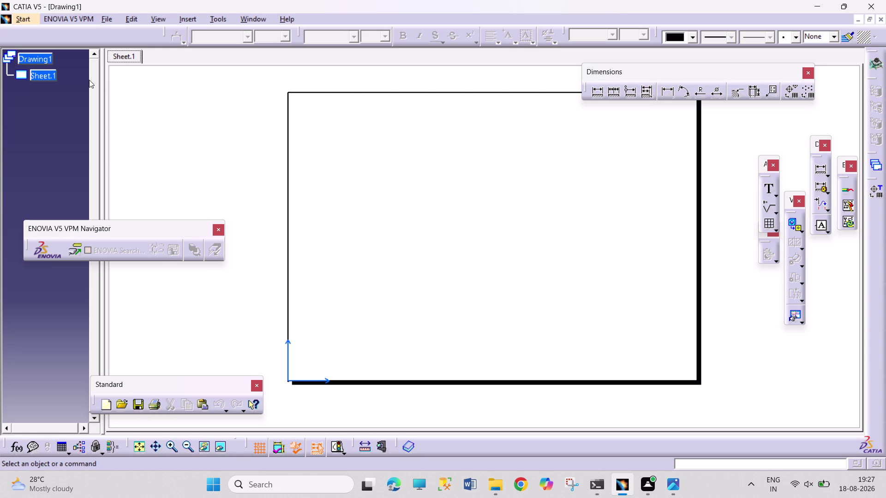
Keep Sheet.1 at first-angle projection in its properties, then switch to Edit > Sheet Background.
right_click(54, 79)
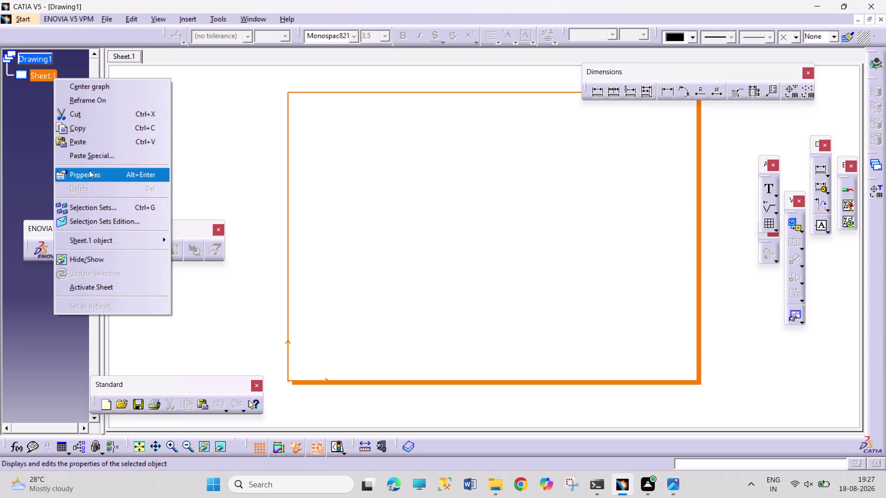
click(90, 170)
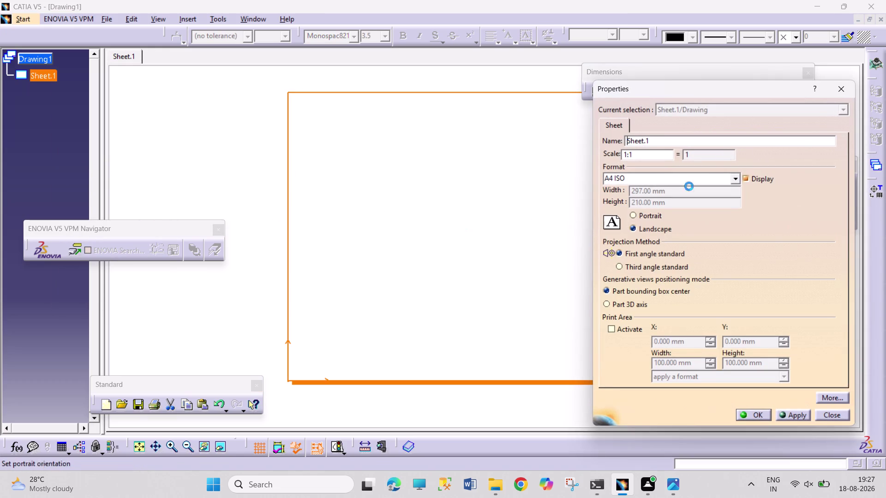
click(848, 89)
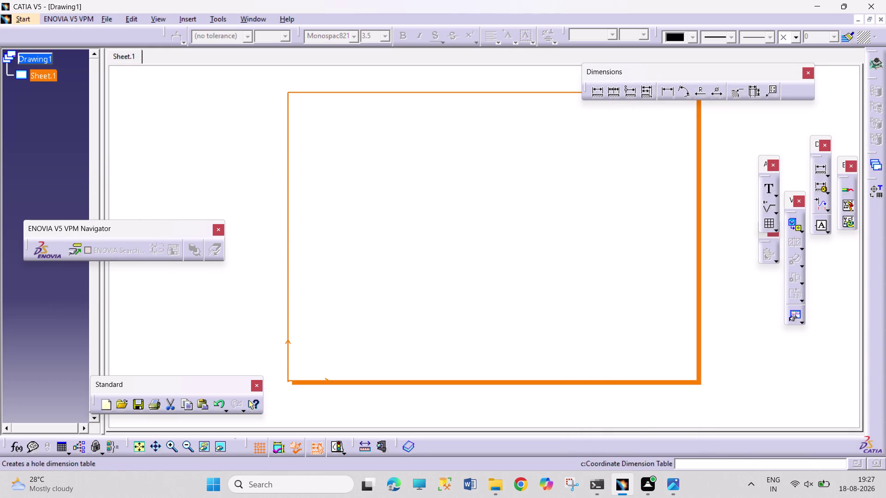
right_click(45, 75)
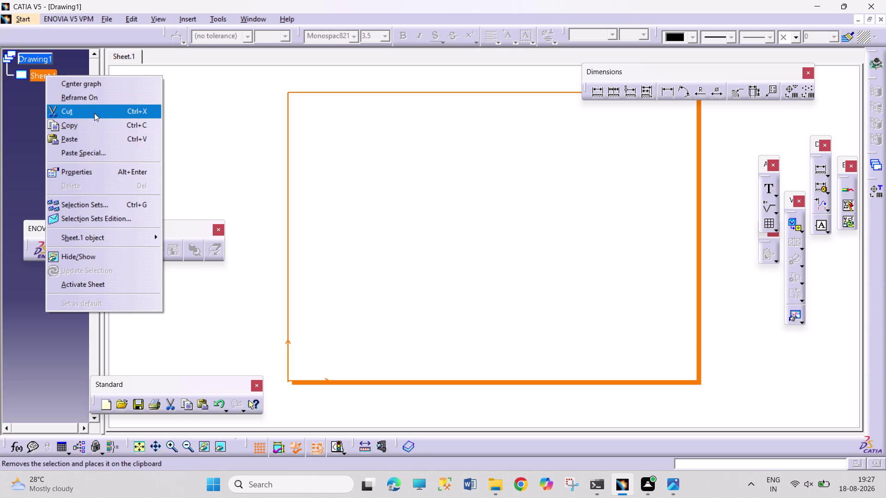
click(117, 167)
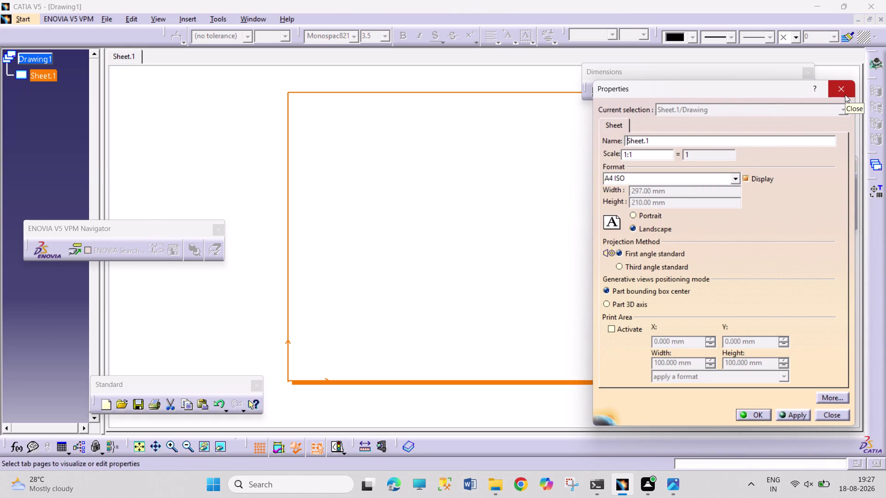
click(630, 269)
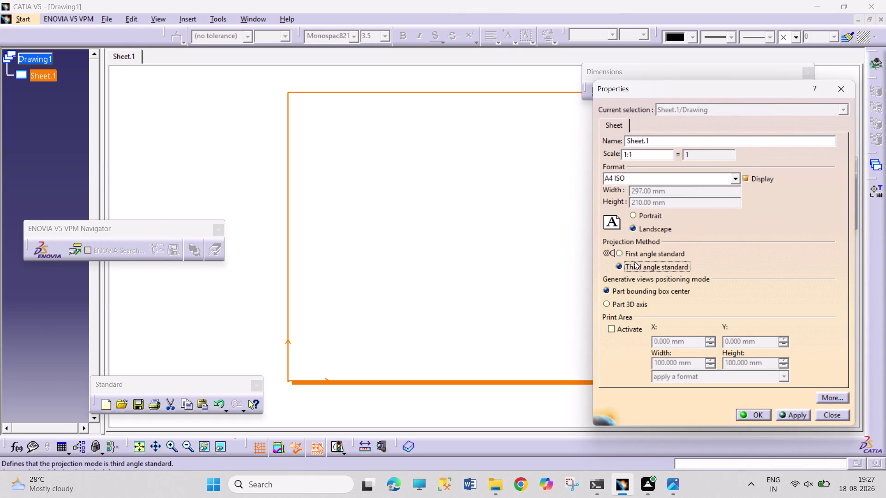
click(638, 255)
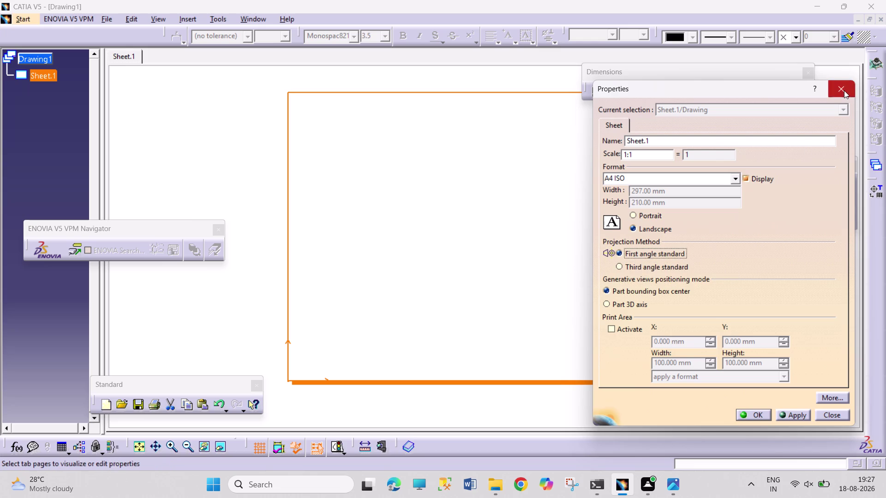
click(844, 91)
click(138, 20)
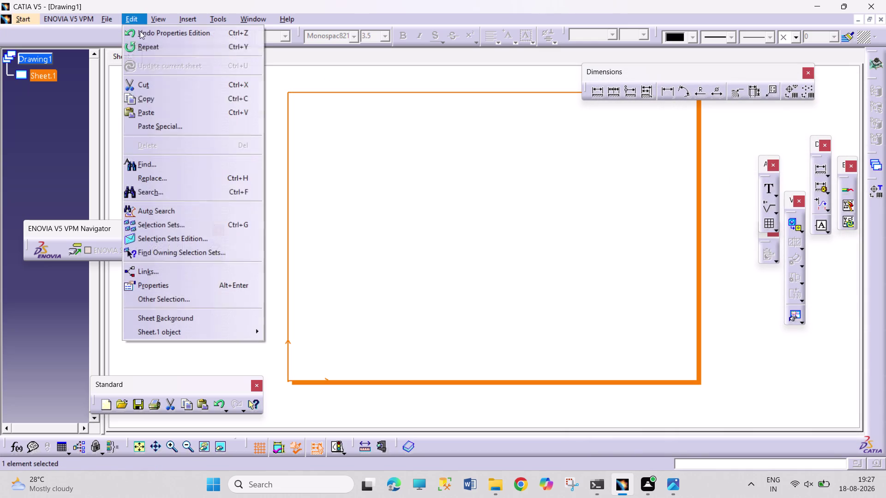
click(183, 317)
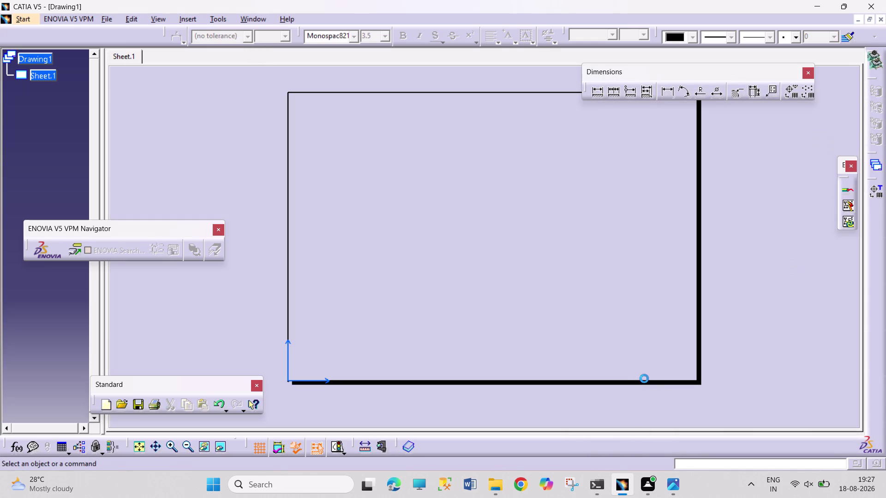
Insert the default frame and title block, then open the XXX title text for editing.
click(765, 154)
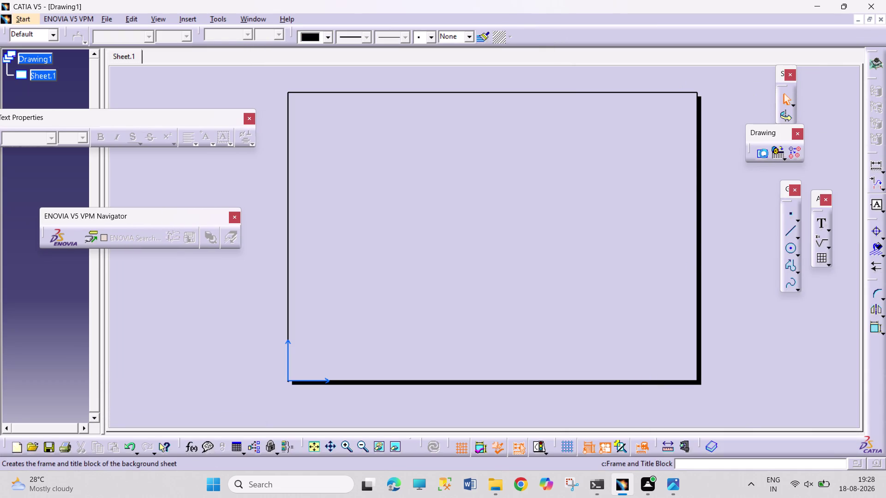
click(753, 415)
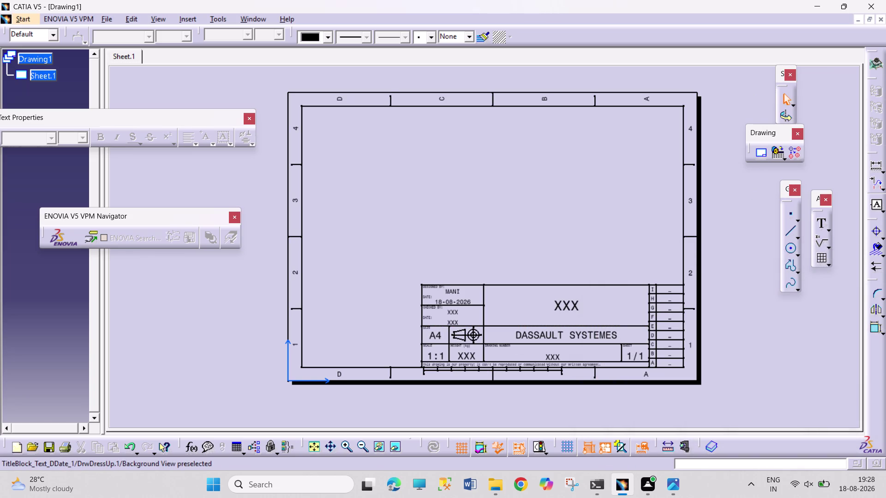
double_click(573, 307)
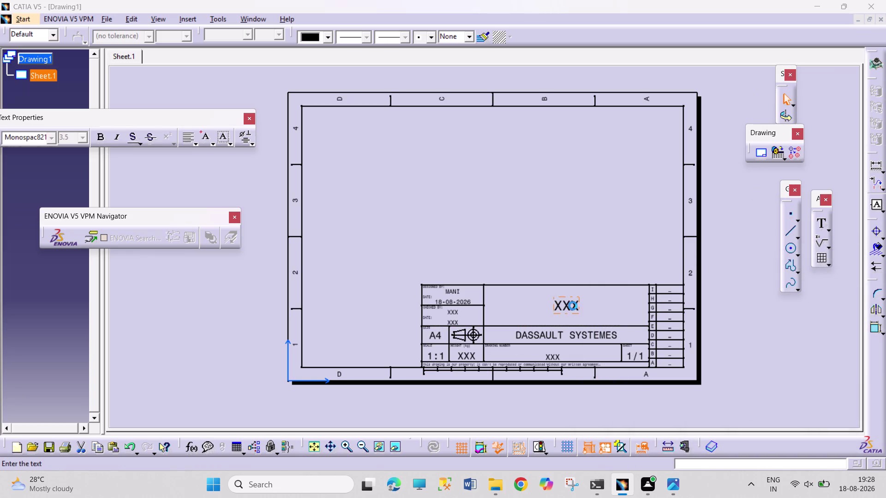
Replace the placeholder drawing title with 'PART MODELLING'.
key(p)
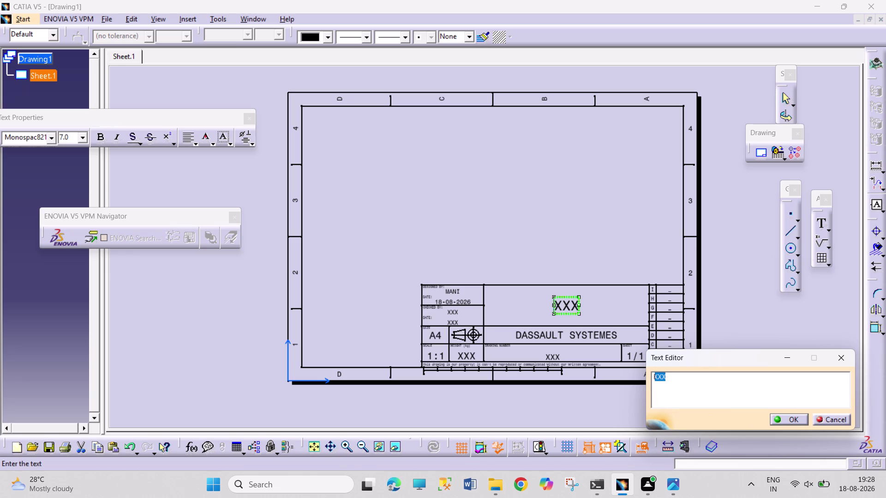
text(ART MO)
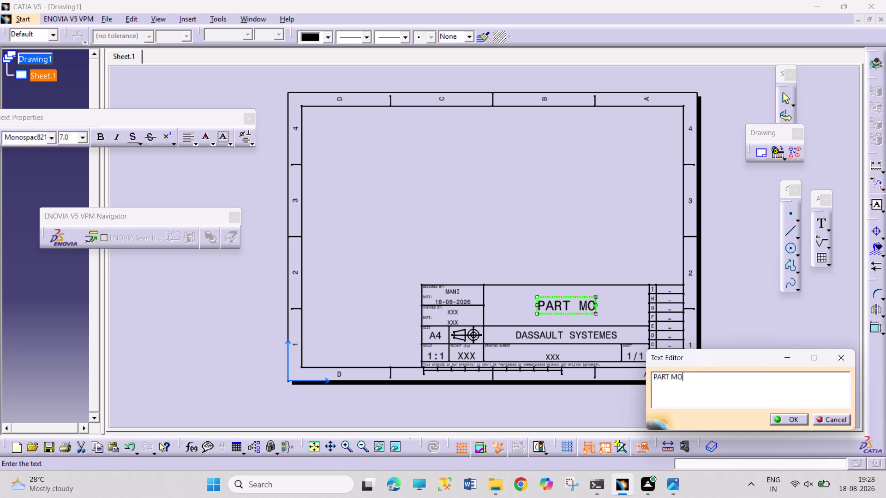
text(DELLING)
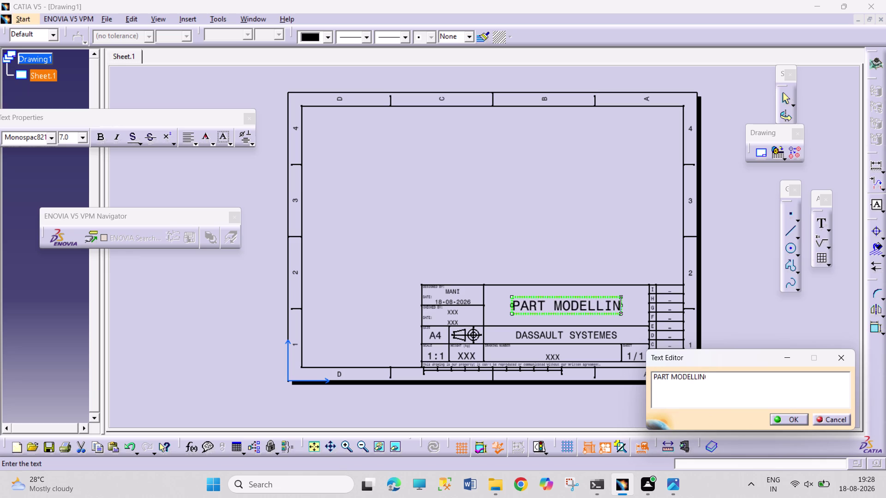
click(779, 421)
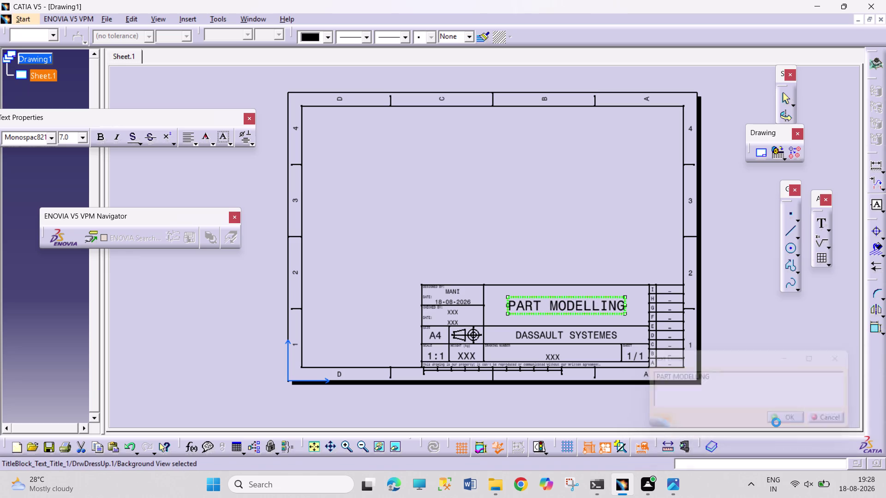
Enter the designer name PRAVEEN KUMAR, with the initial 't.', in the designer field.
double_click(457, 291)
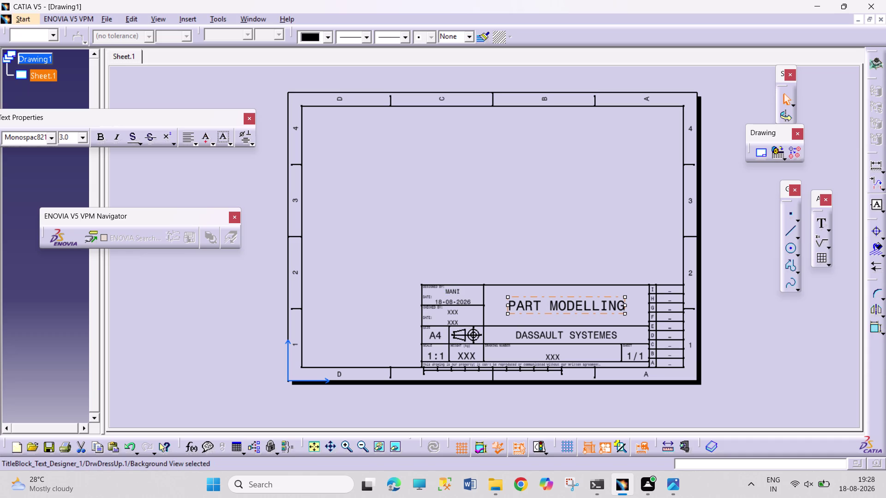
double_click(451, 291)
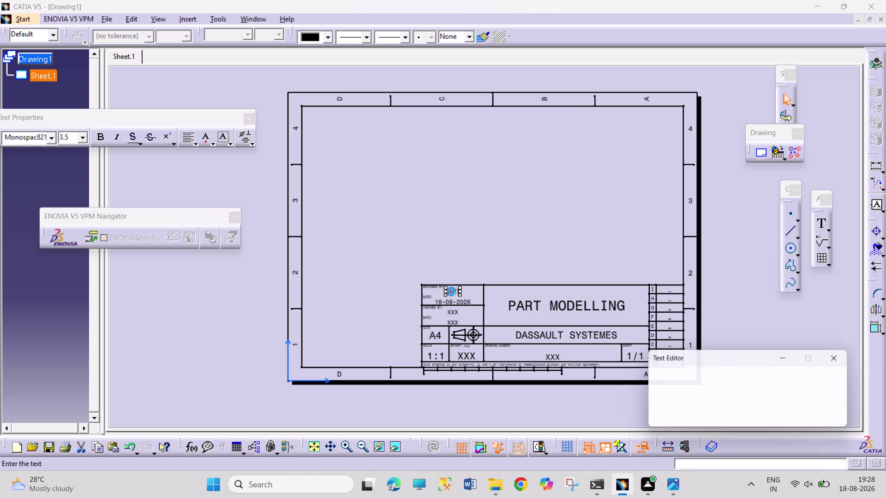
text(PRAV)
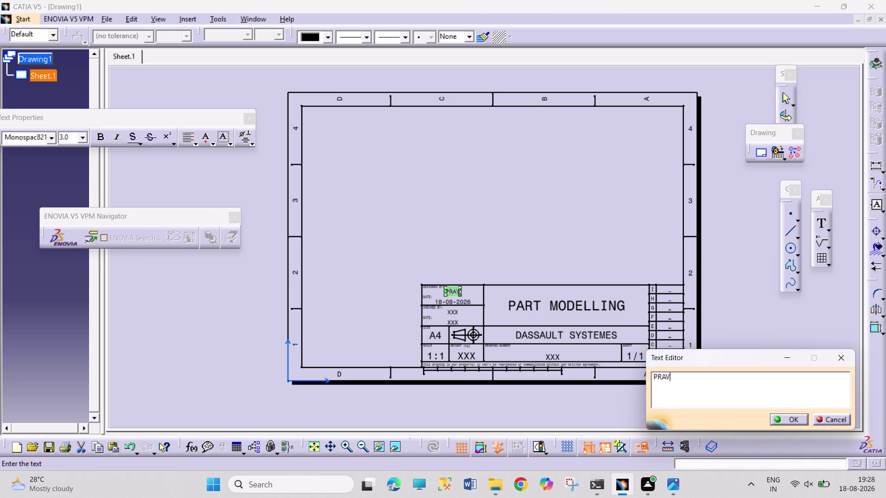
text(EE)
text(N)
key(space)
key(Left)
key(Left)
key(Left)
key(Left)
key(Left)
key(Left)
key(Left)
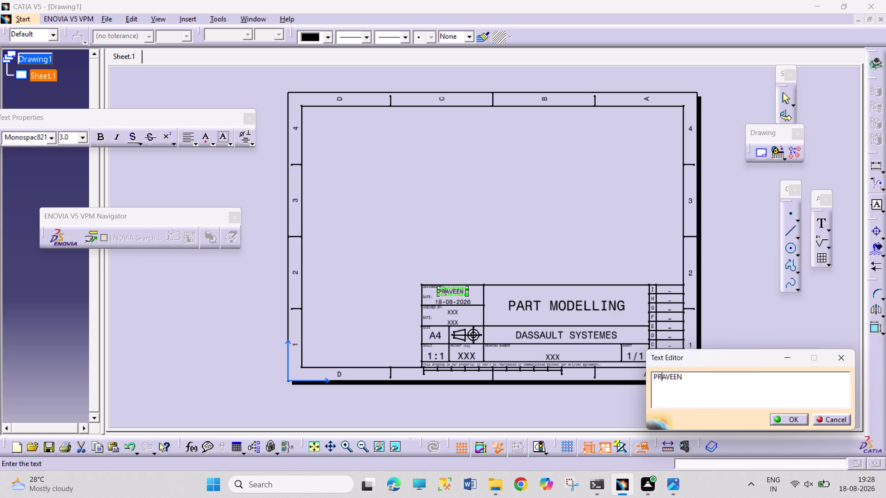
key(Left)
key(Left)
key(t)
key(period)
key(Right)
key(Right)
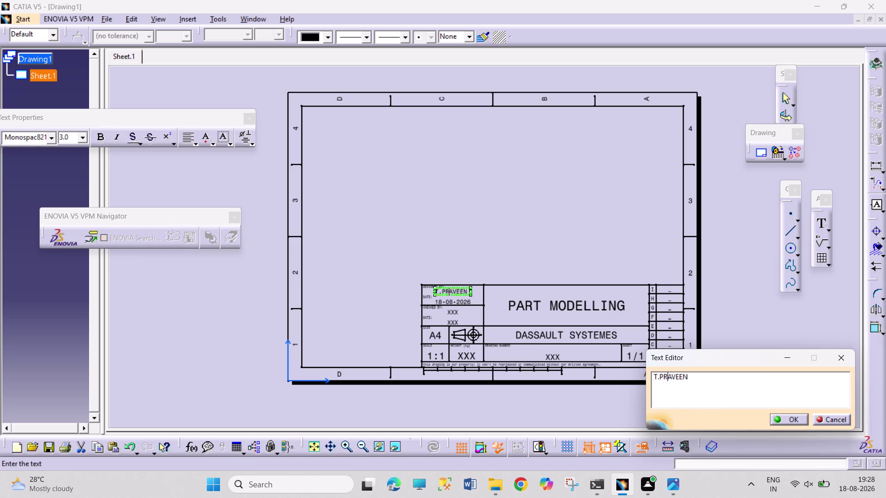
key(Right)
key(Right)
key(Right)
key(Right)
key(Right)
key(space)
text(KUMAR)
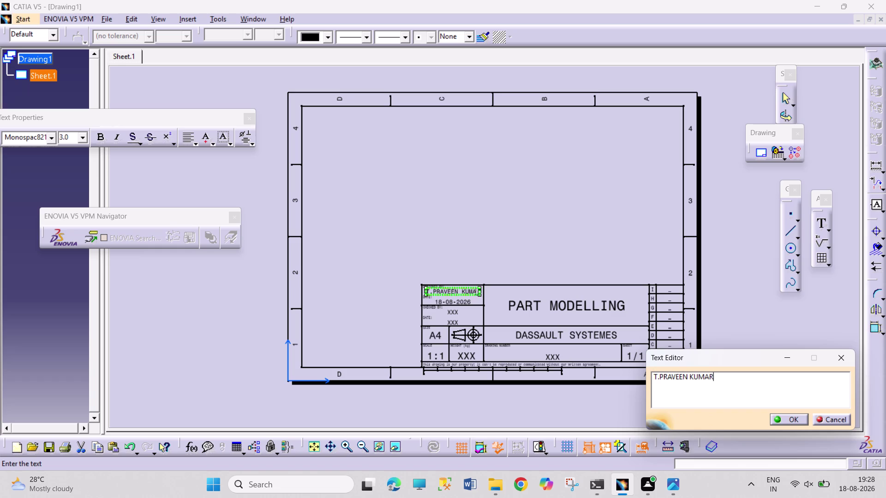
click(783, 419)
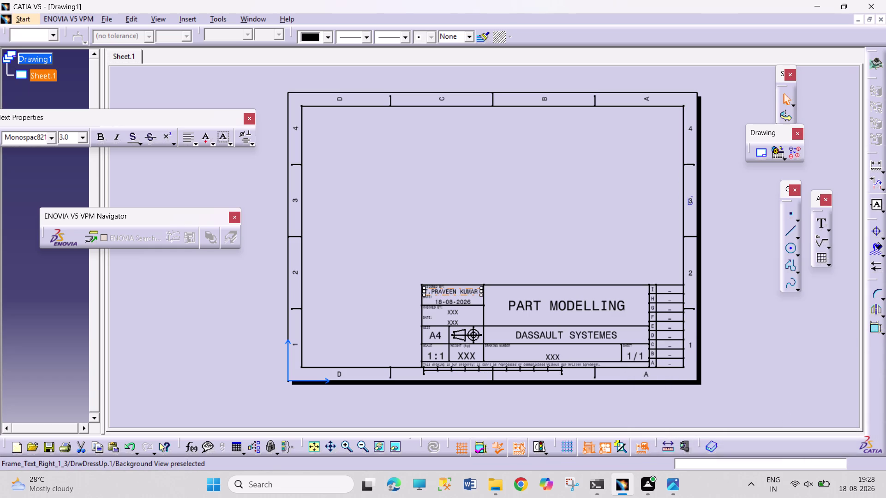
click(728, 223)
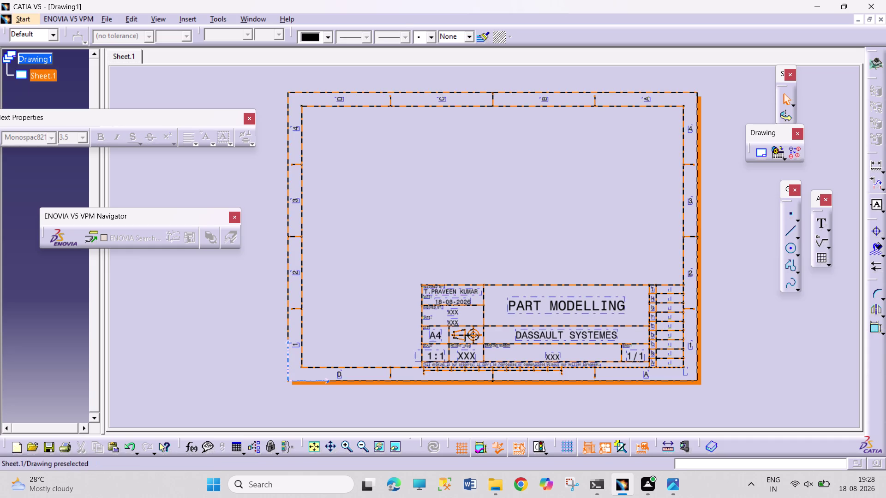
Leave background editing of Sheet.1 through Edit > Working Views.
right_click(50, 72)
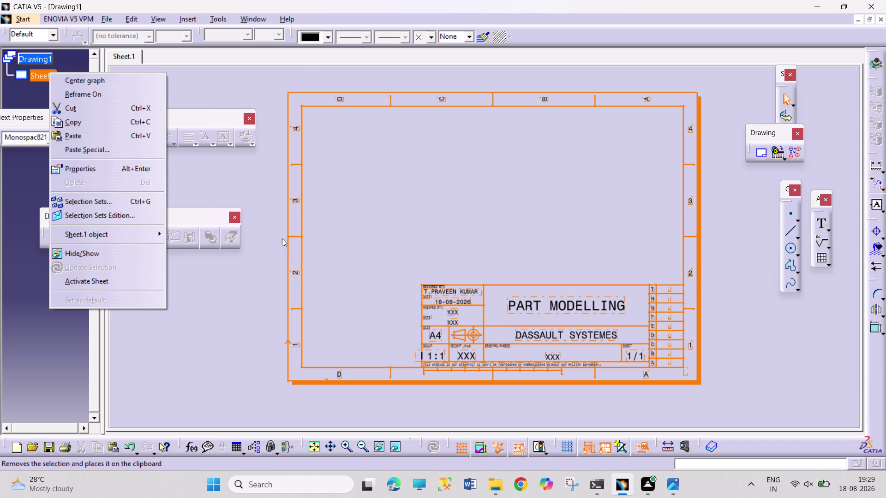
click(251, 302)
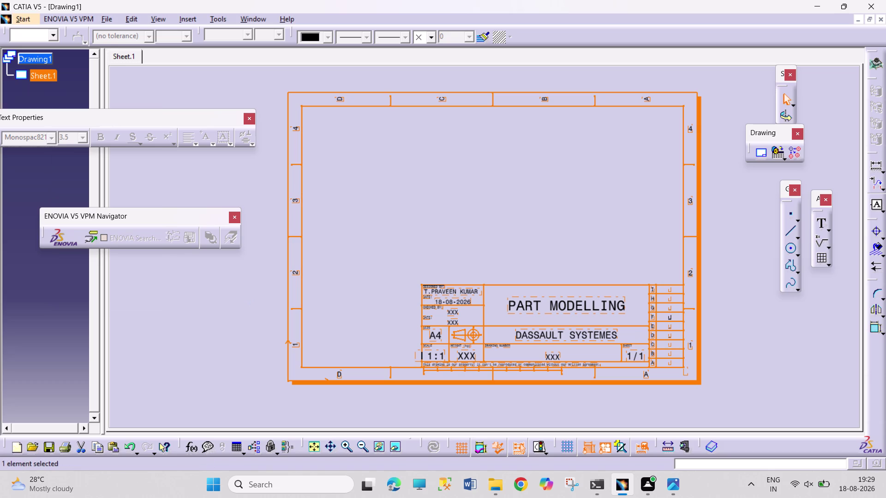
click(741, 301)
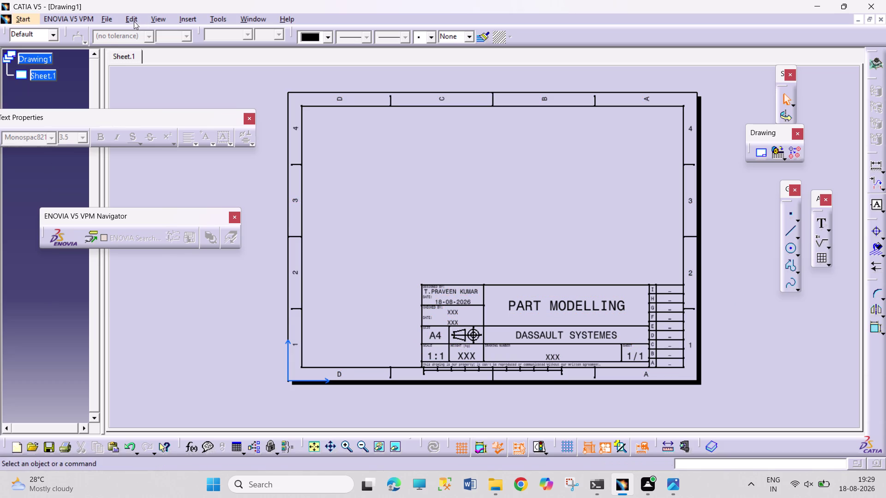
drag(134, 21, 133, 27)
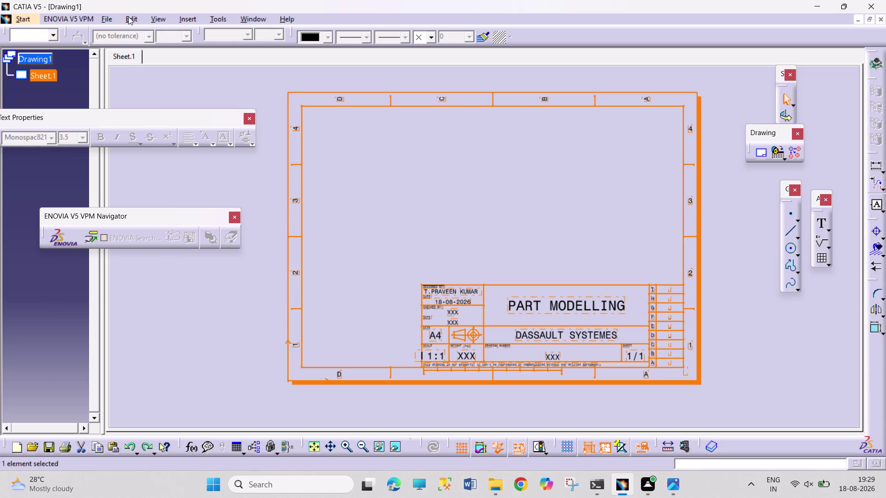
click(128, 17)
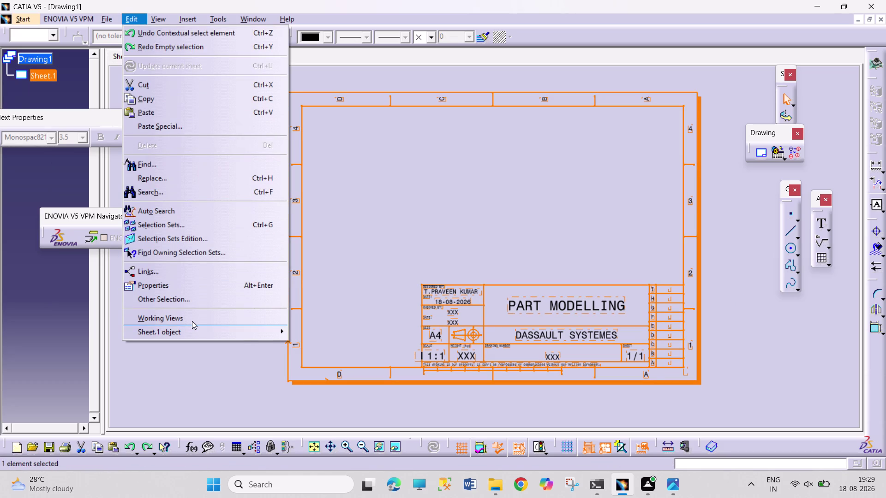
click(197, 318)
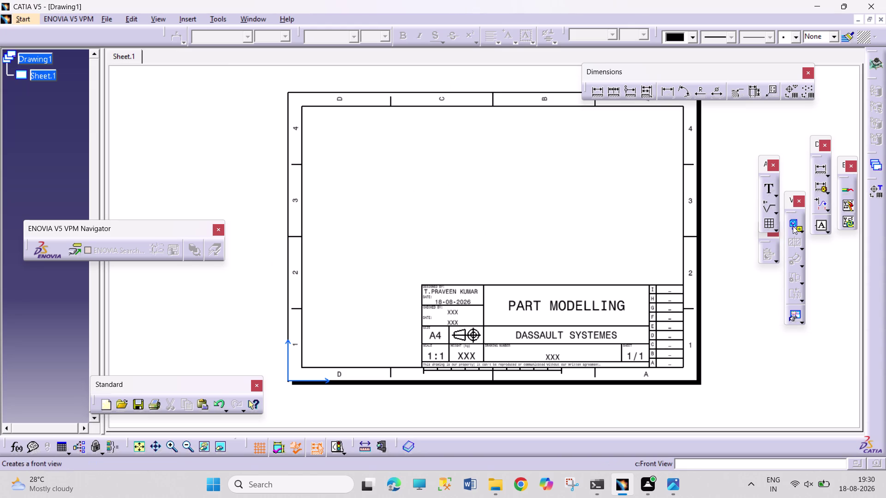
Generate a front view from a face of PART1.1 and drag it to the upper-left corner.
click(793, 226)
click(256, 23)
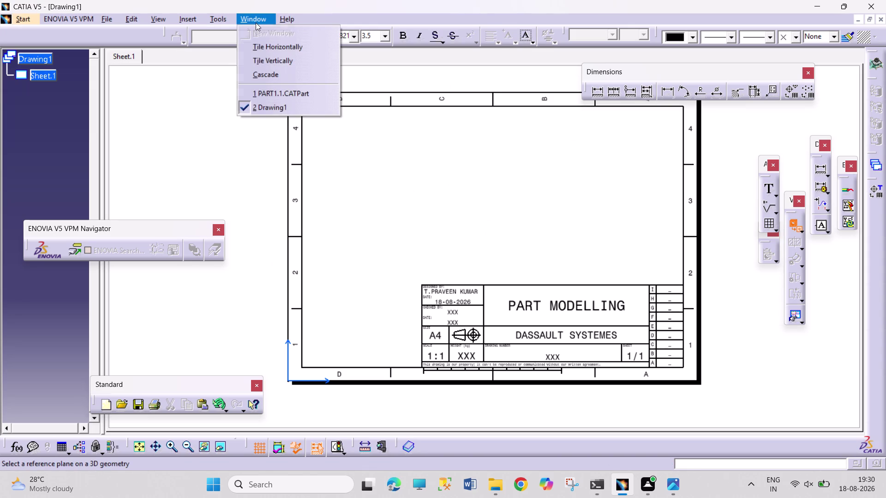
click(288, 87)
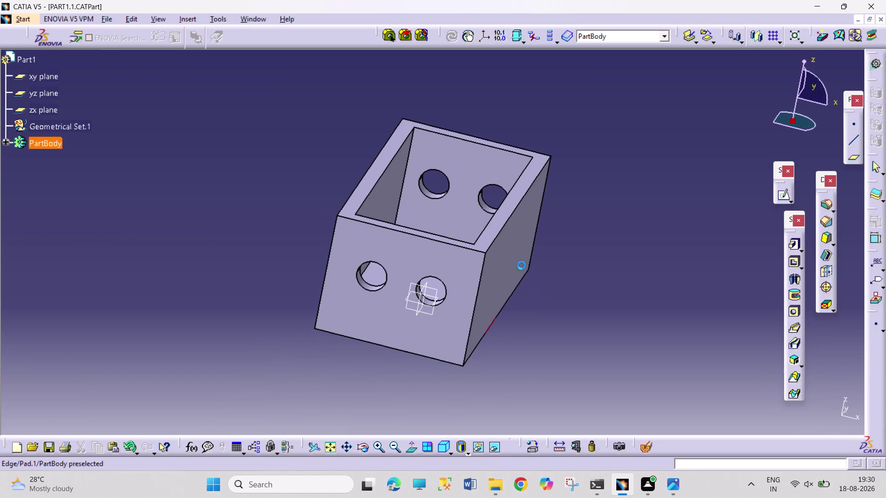
click(519, 263)
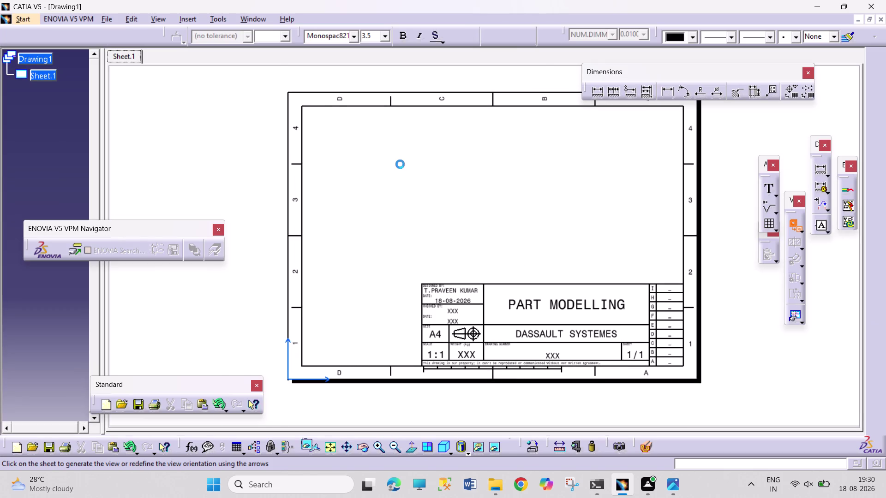
double_click(399, 167)
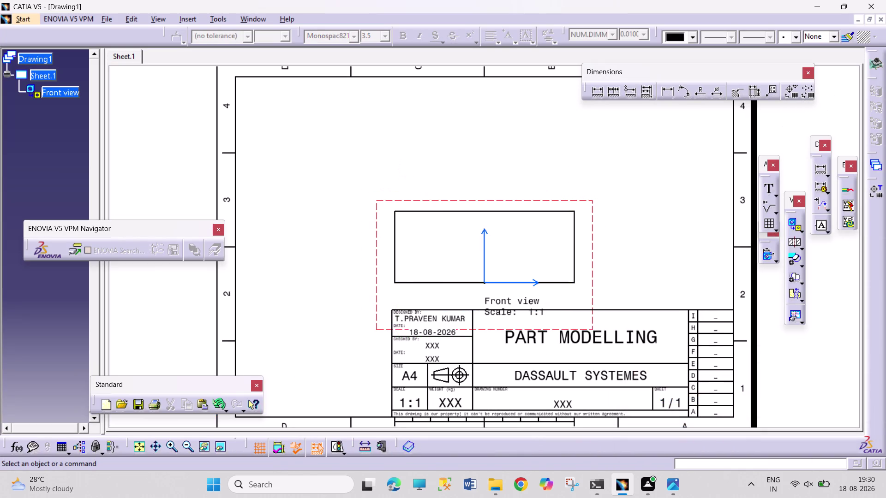
drag(411, 201, 289, 89)
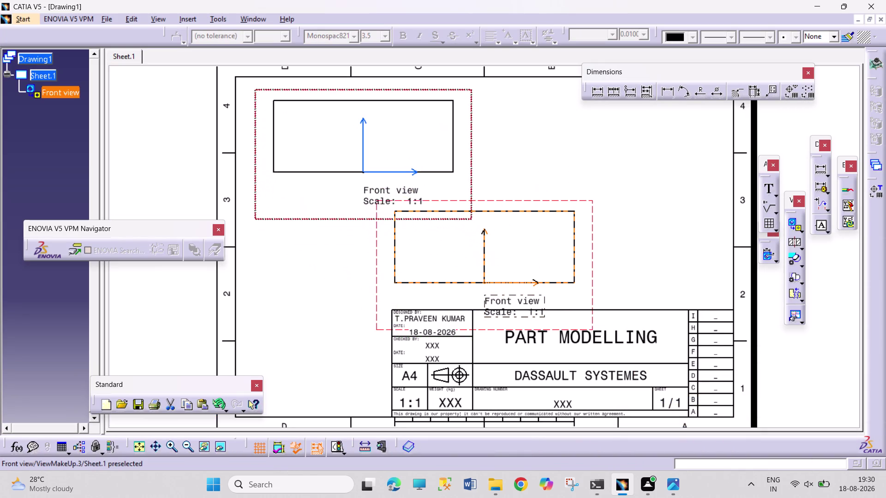
drag(290, 89, 275, 84)
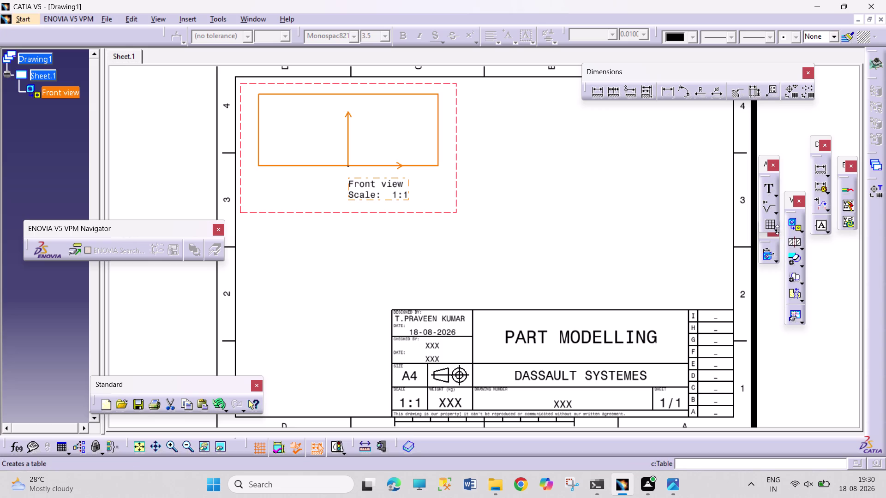
Browse the other view types, then bring up the actions for Sheet.1.
click(801, 233)
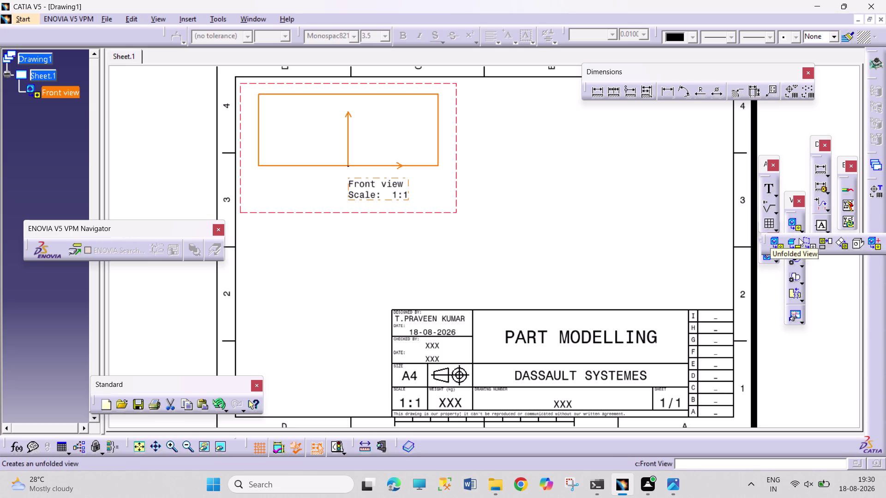
right_click(45, 78)
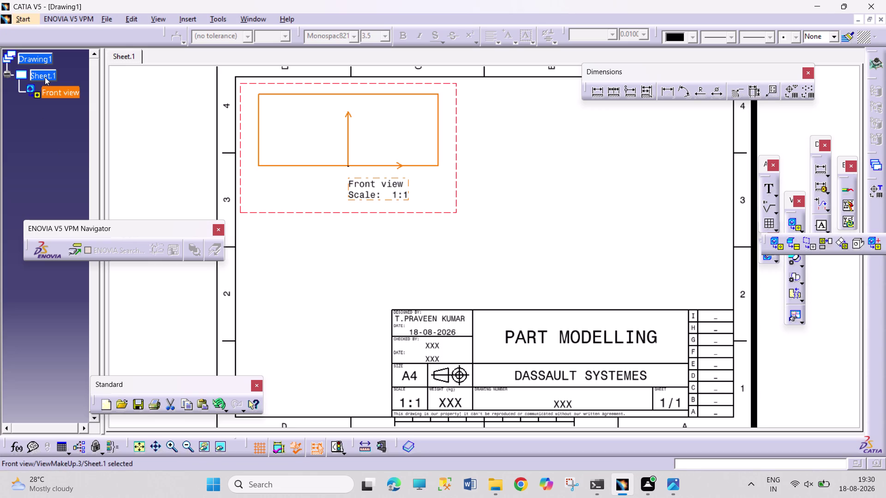
click(814, 261)
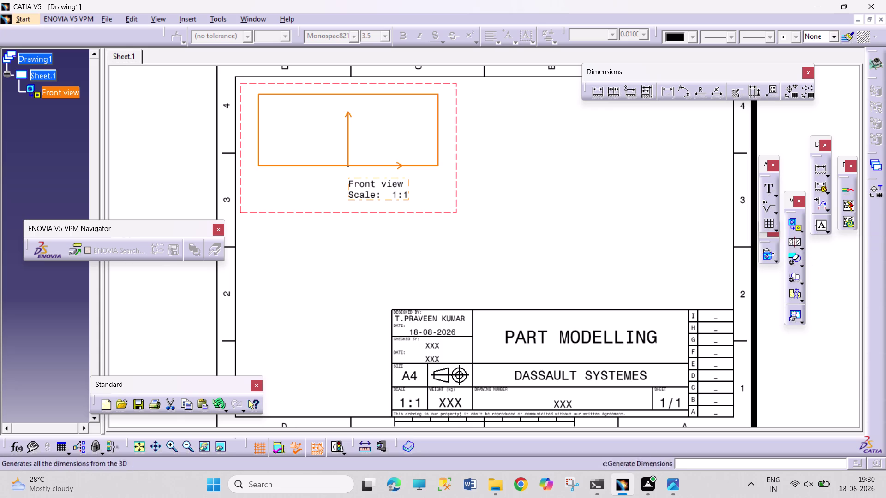
right_click(45, 74)
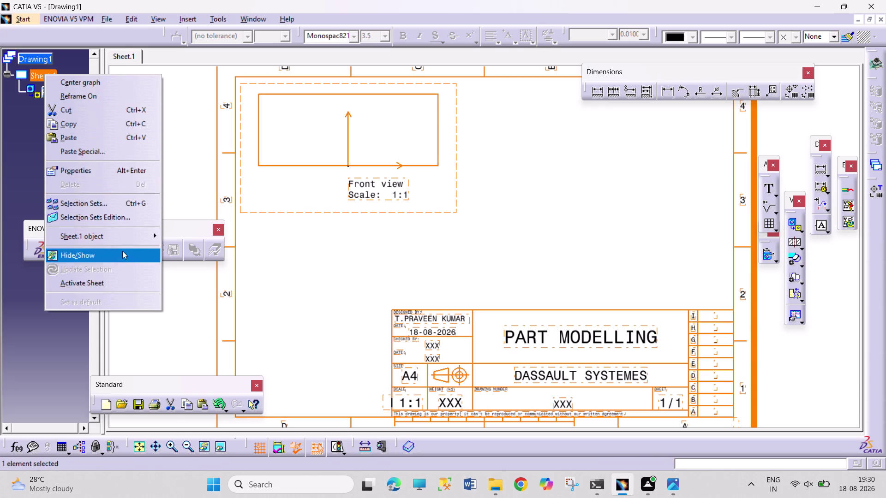
click(115, 173)
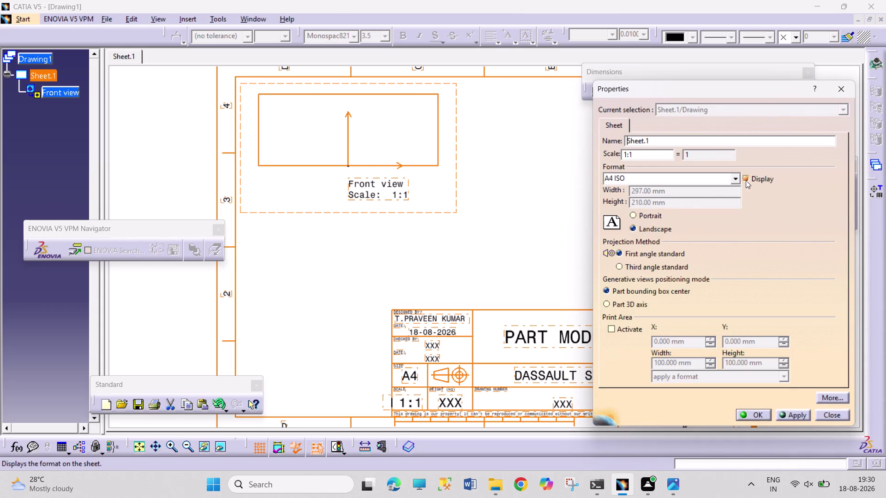
click(737, 178)
click(652, 216)
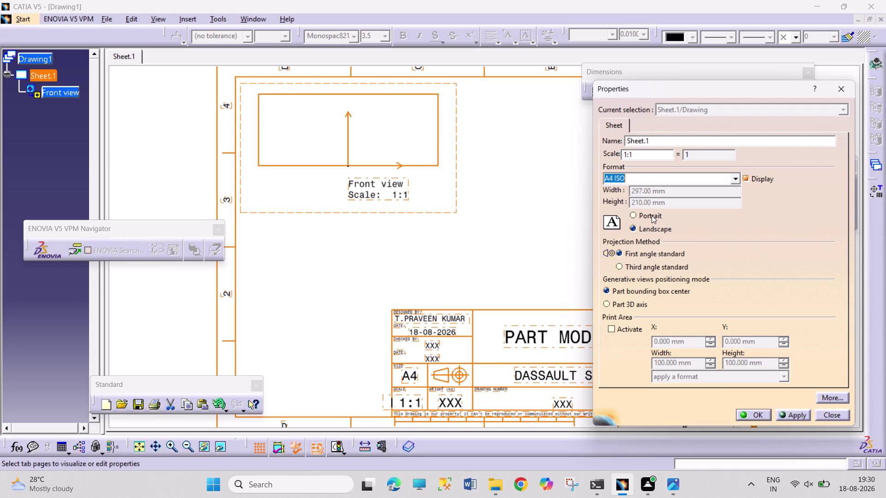
click(752, 413)
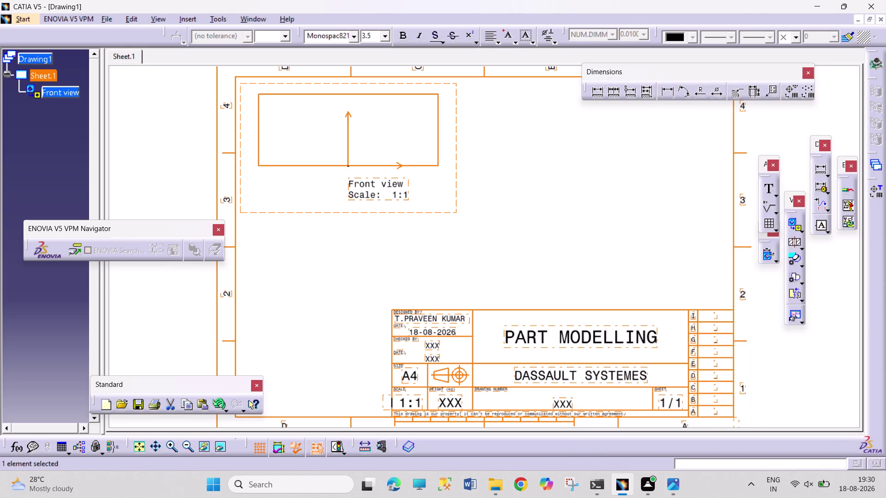
click(144, 447)
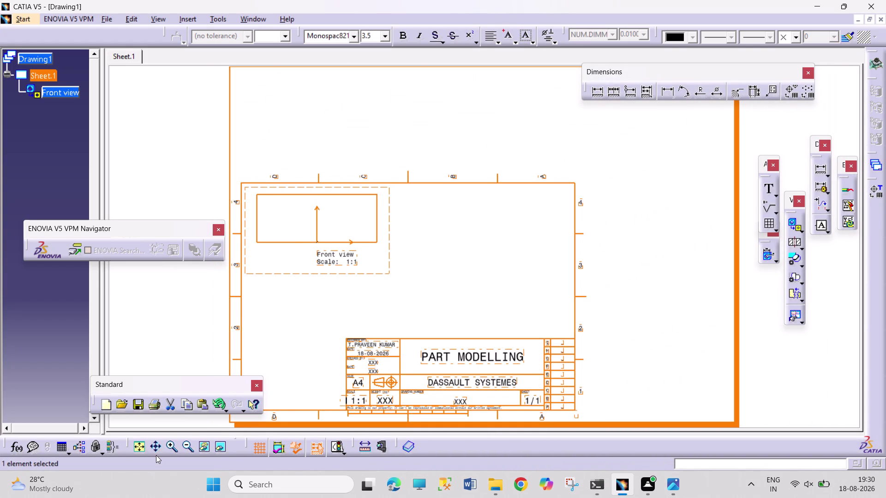
Undo the last change and project a top view below the front view.
key(ctrl+z)
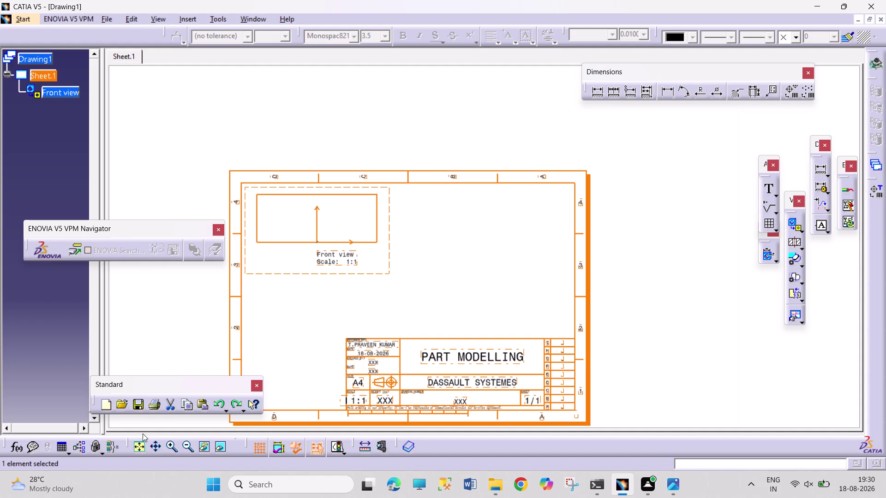
click(137, 448)
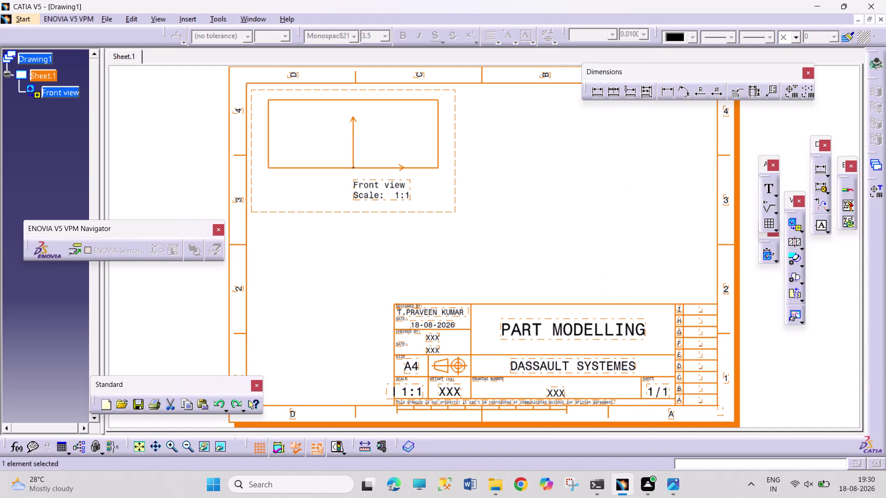
click(804, 233)
click(826, 241)
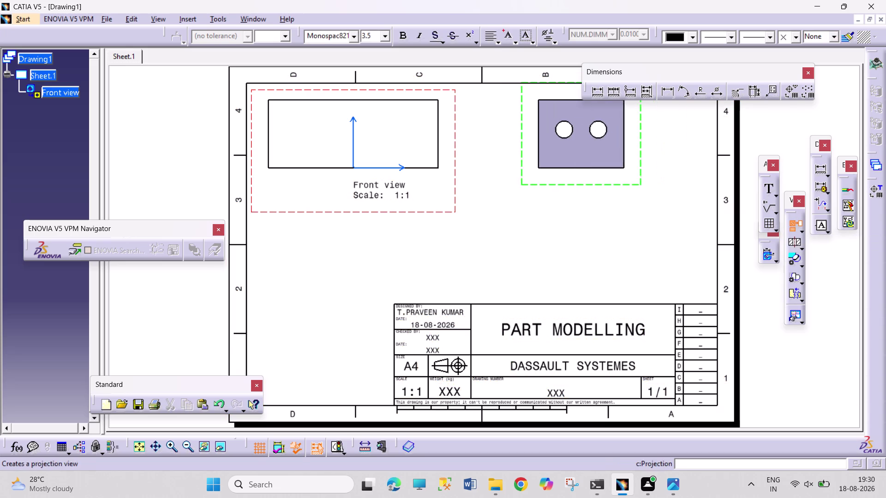
click(564, 166)
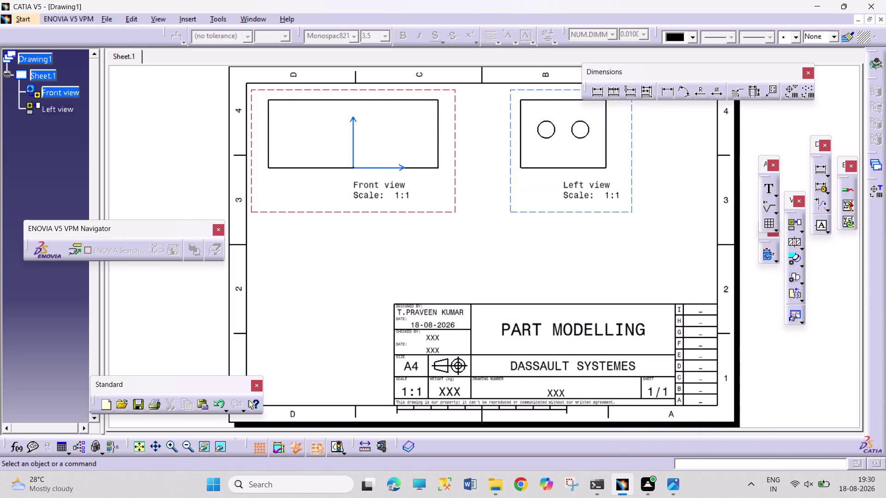
click(792, 228)
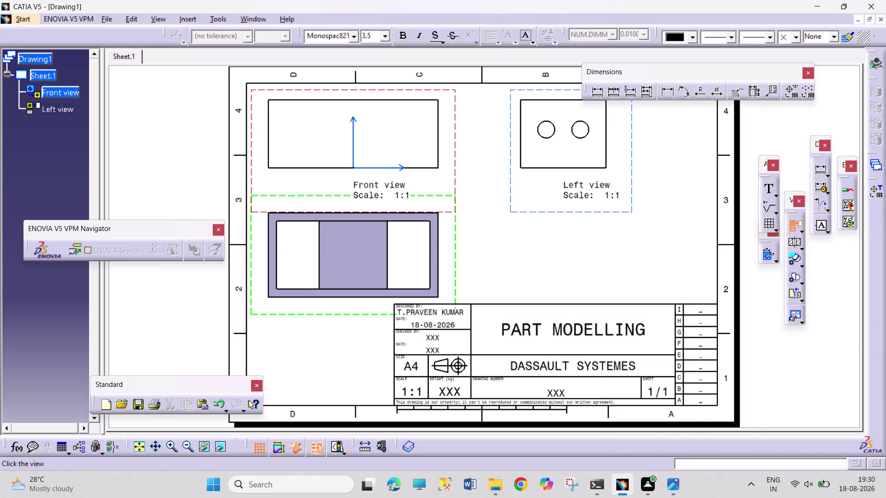
click(398, 252)
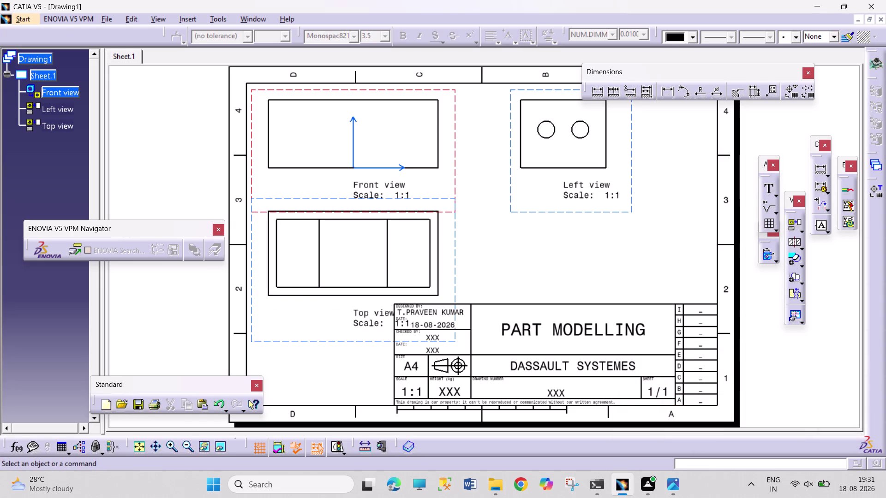
click(804, 233)
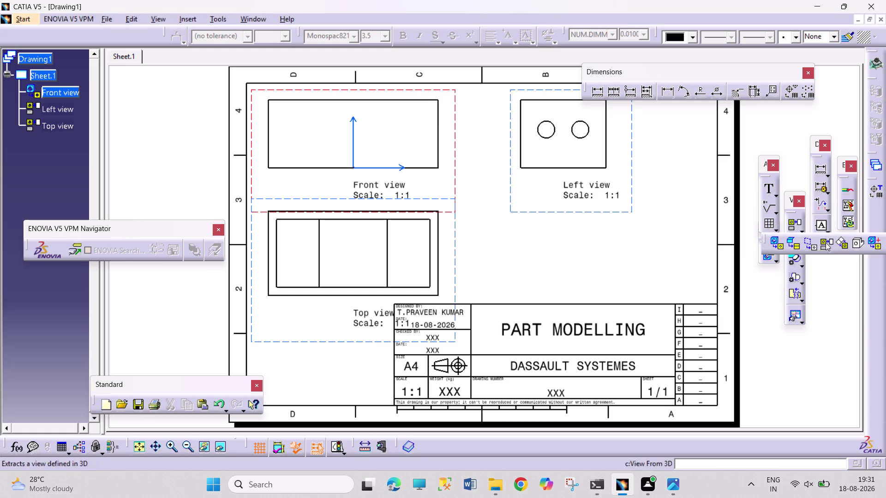
Create an isometric view from PART1.1.CATPart and place it on the sheet.
click(864, 244)
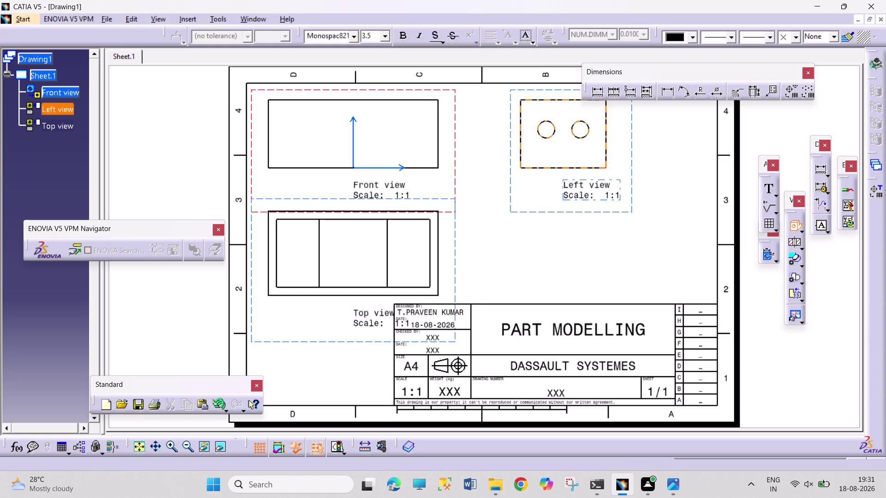
click(266, 21)
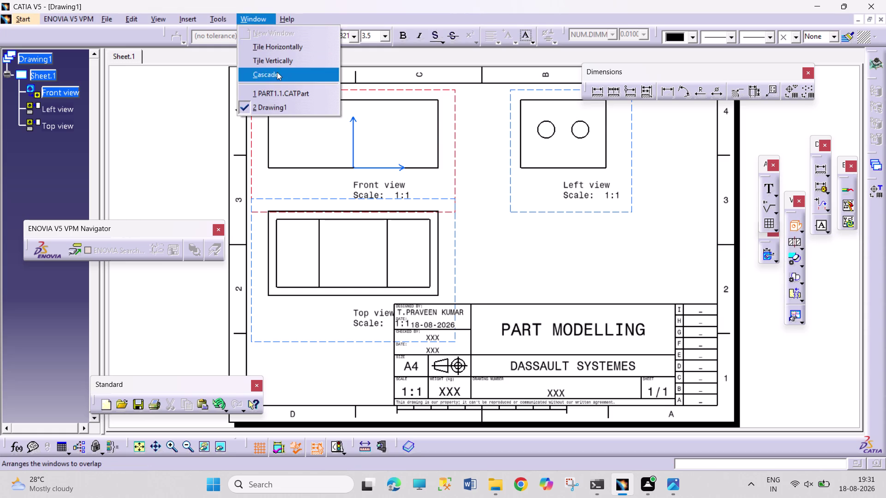
click(280, 89)
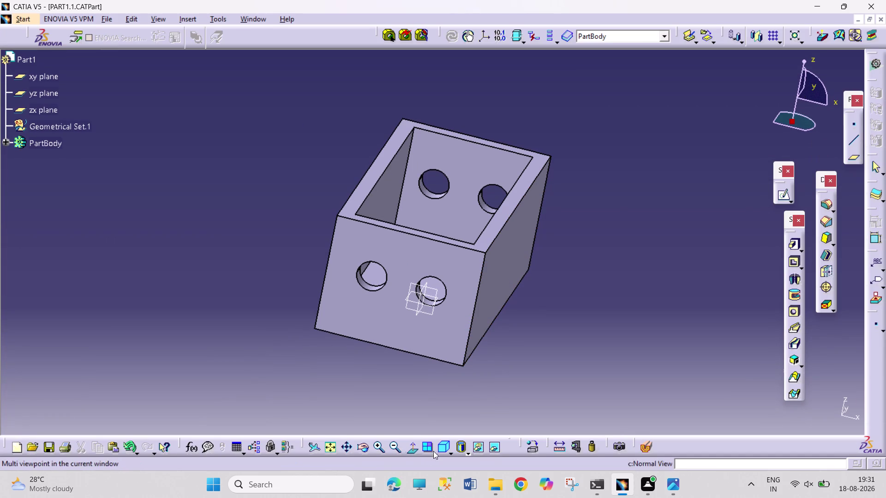
click(441, 446)
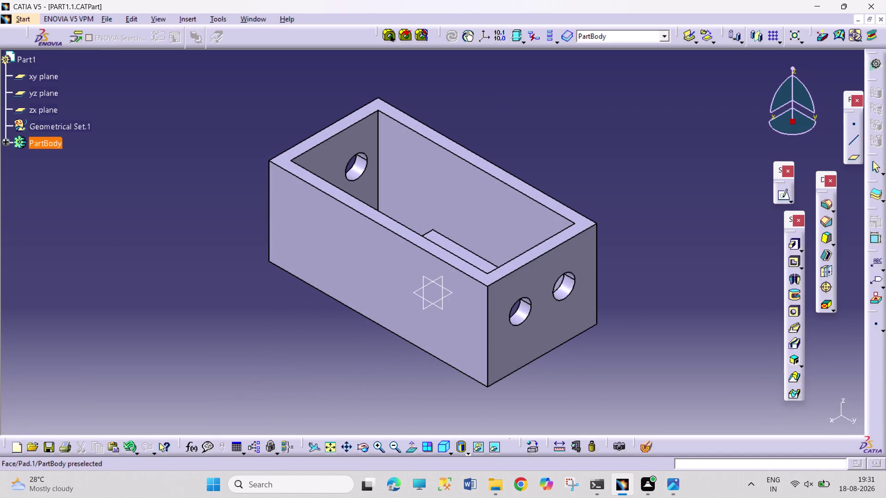
click(472, 337)
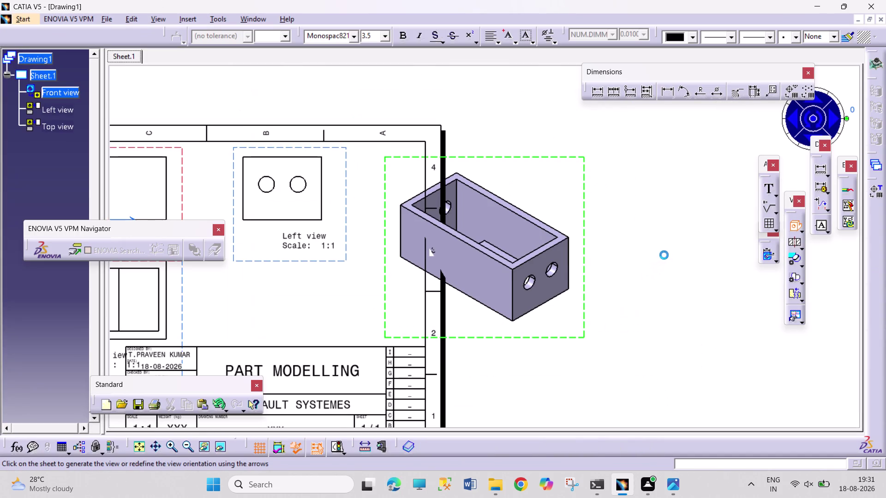
double_click(664, 259)
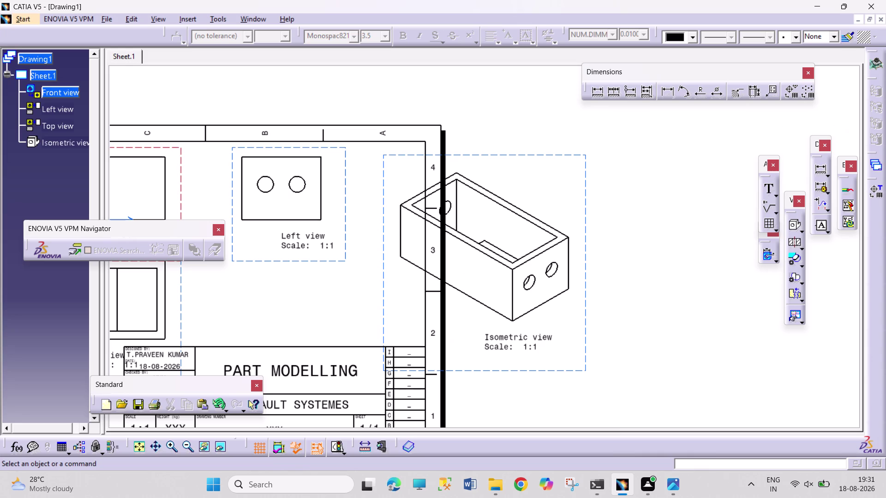
Fit the sheet, drag the isometric view toward the centre and open its properties.
click(144, 447)
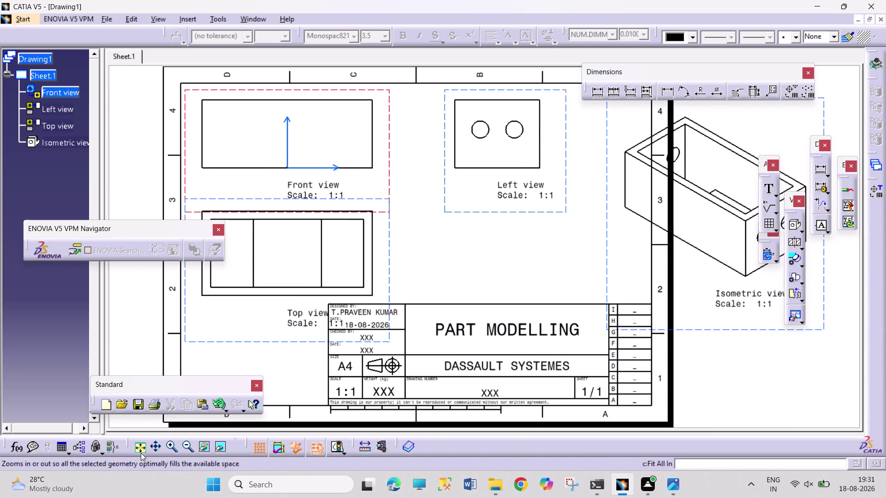
click(138, 447)
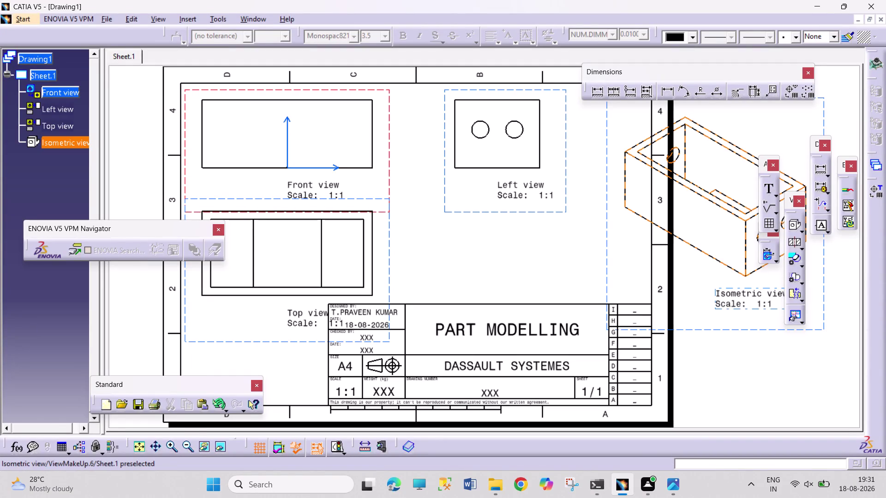
drag(748, 330, 477, 366)
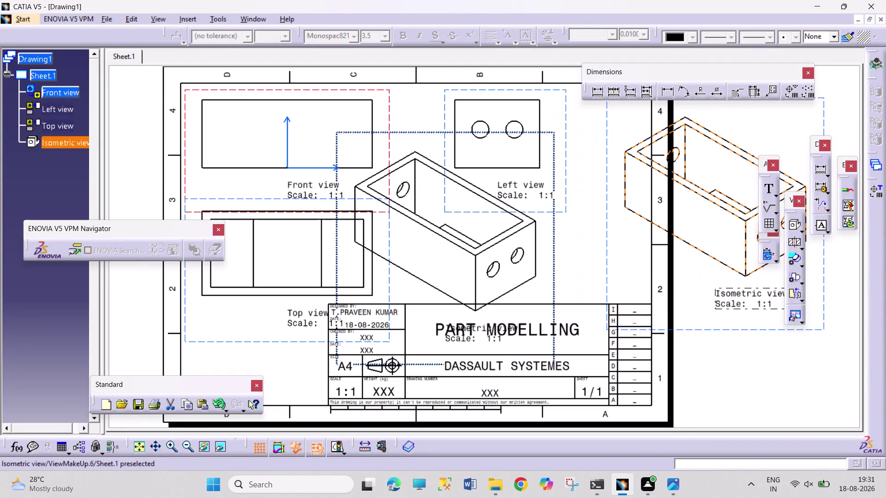
drag(478, 365, 602, 359)
right_click(682, 342)
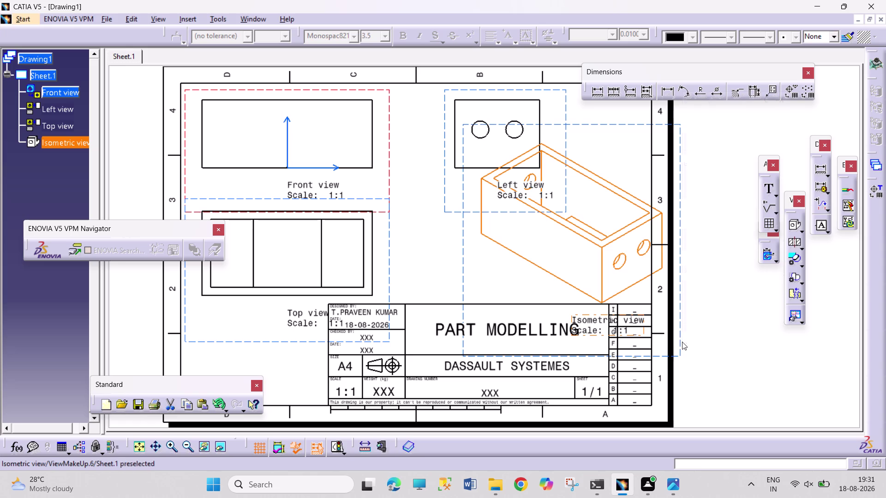
click(725, 160)
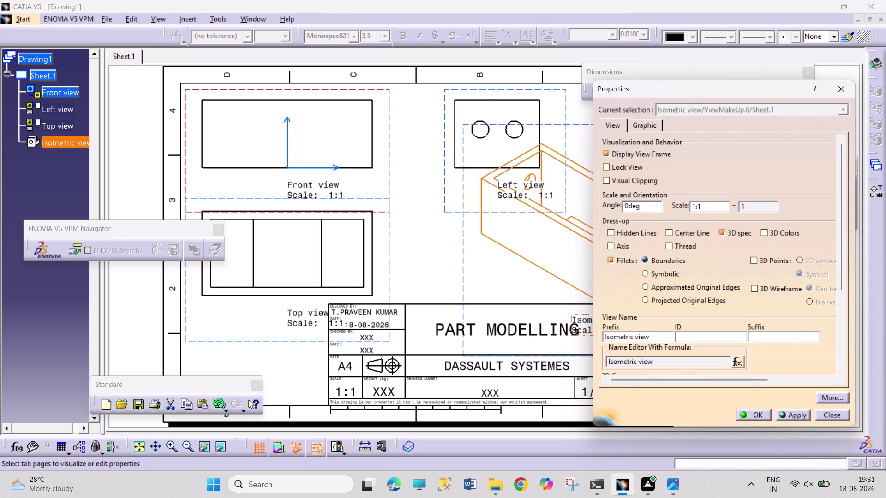
Set the isometric view's scale to 1:2 and drag it below the left view.
click(703, 207)
key(BackSpace)
key(2)
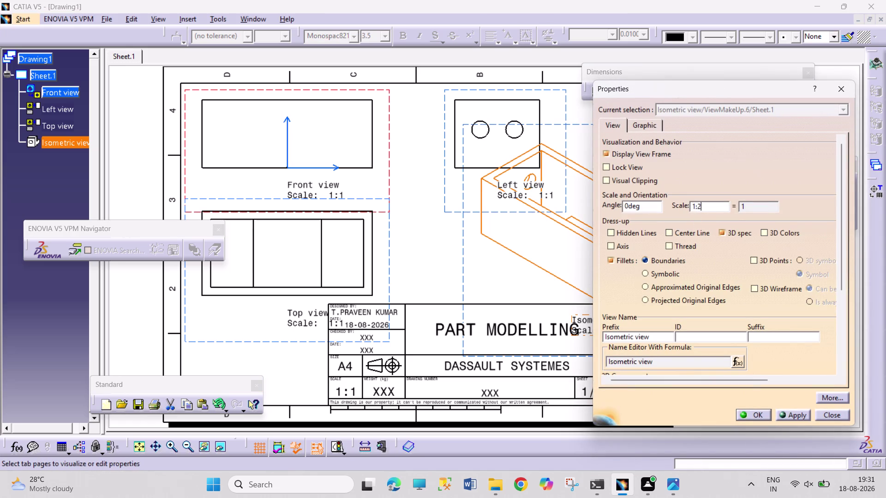
key(Return)
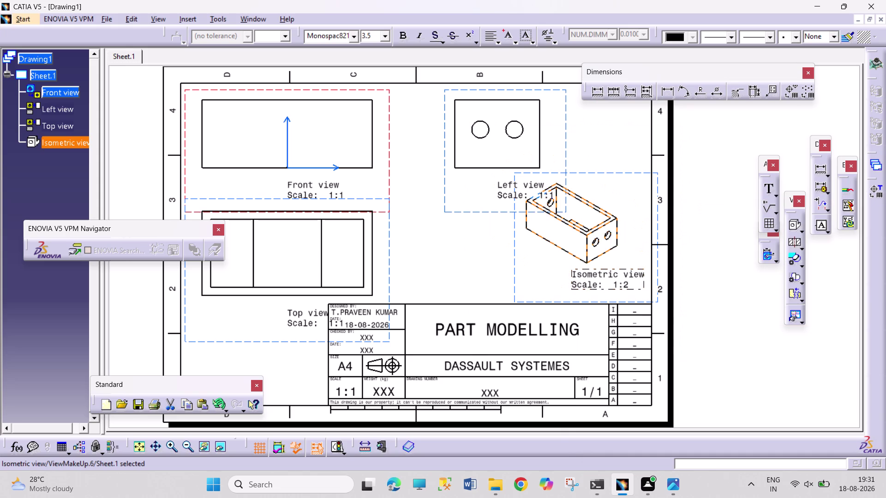
drag(618, 171, 505, 191)
click(706, 257)
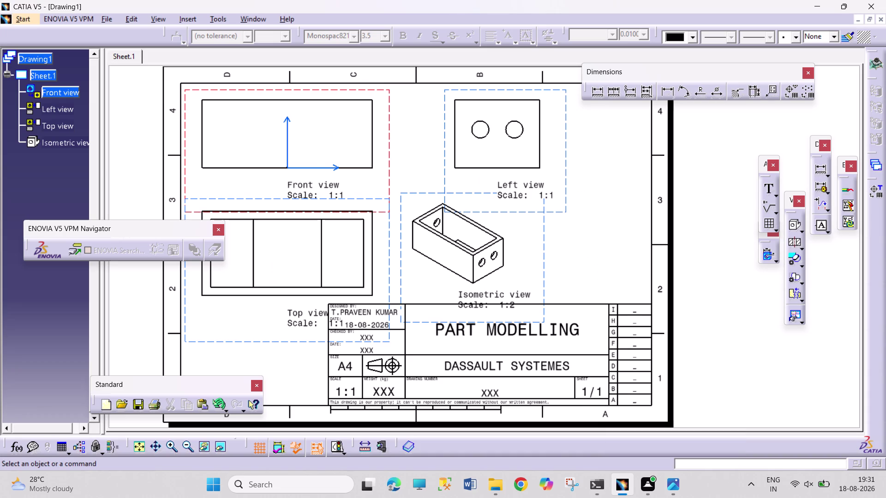
Turn on hidden lines in the front view's properties.
click(390, 161)
right_click(390, 162)
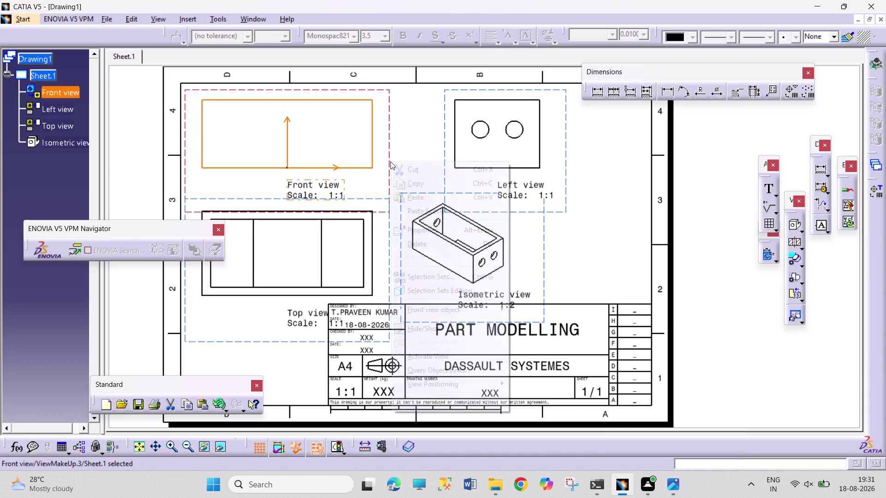
click(441, 231)
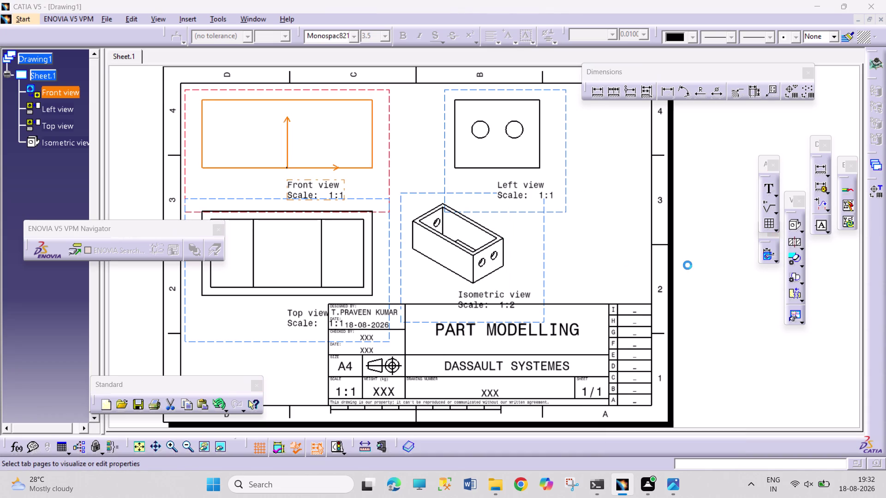
click(626, 232)
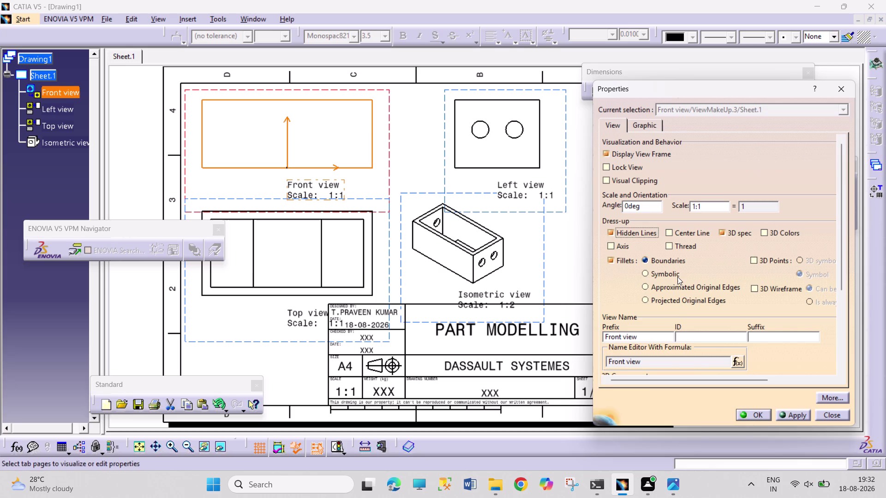
click(749, 418)
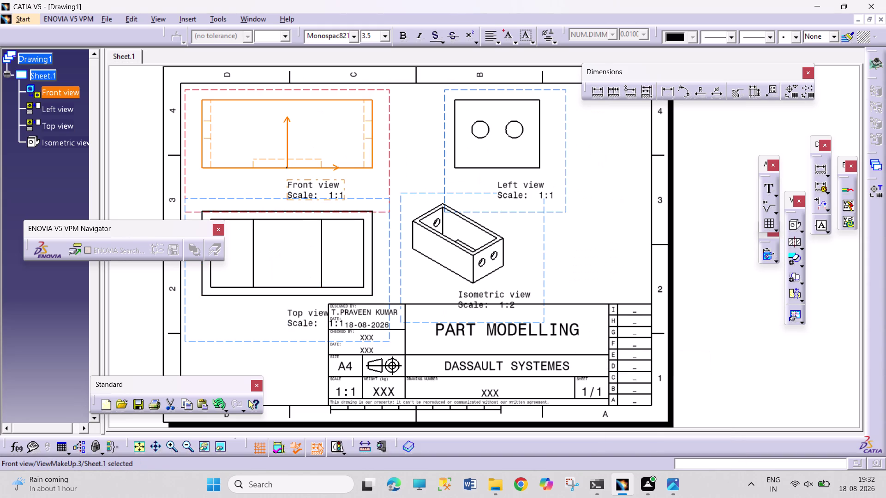
Turn on axis and centre lines for the front view, then select the top view.
click(388, 152)
right_click(388, 152)
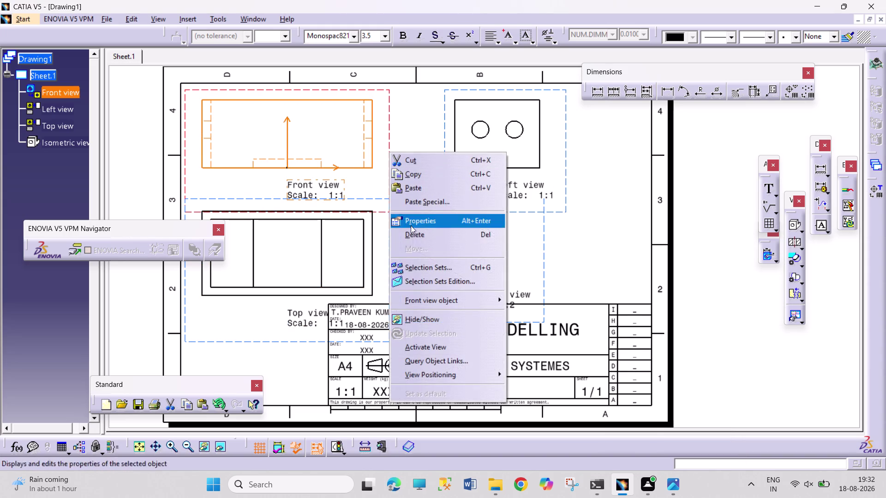
click(421, 214)
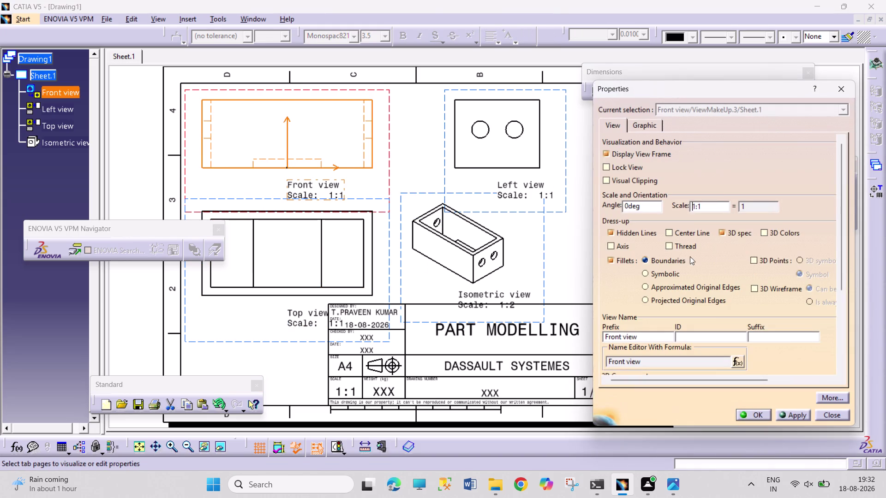
click(622, 247)
click(685, 235)
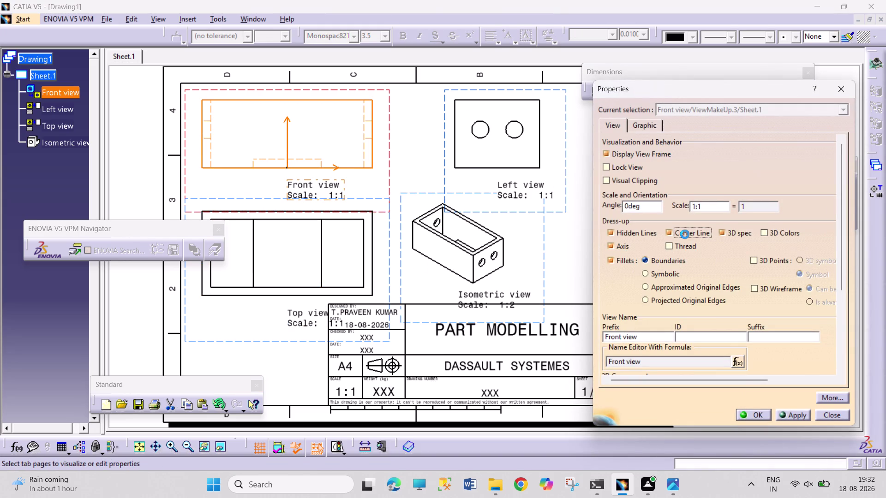
click(751, 416)
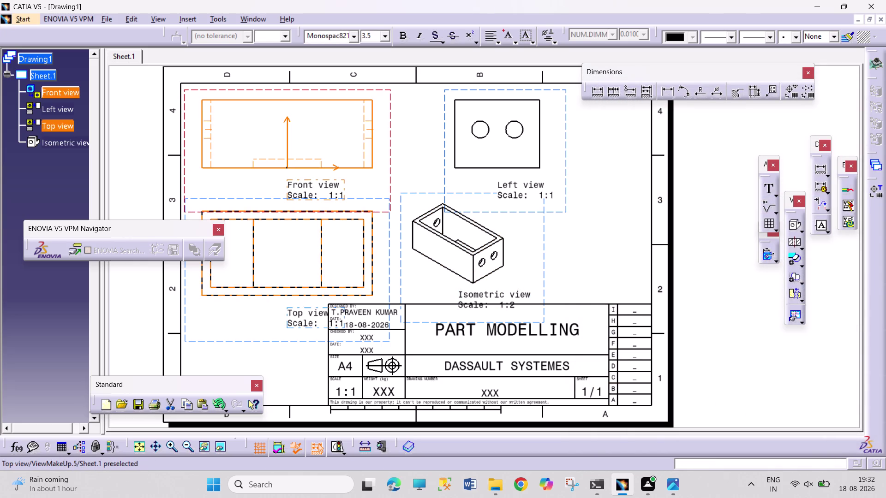
click(388, 282)
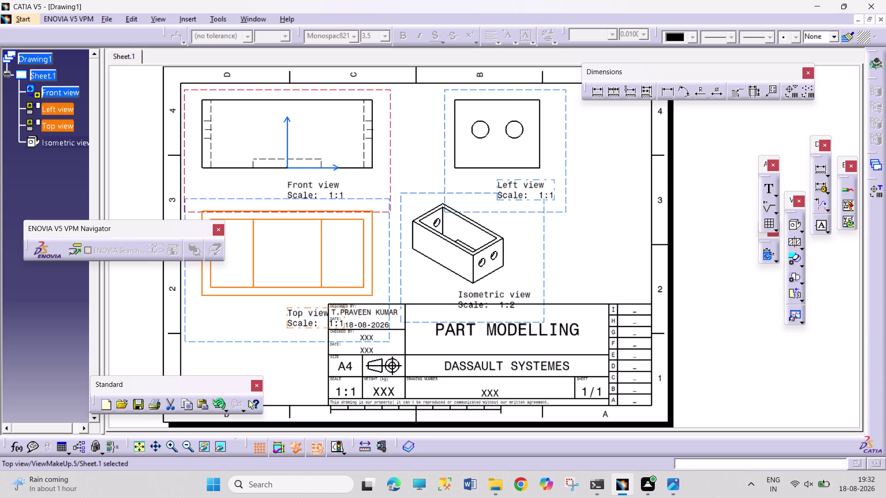
right_click(390, 273)
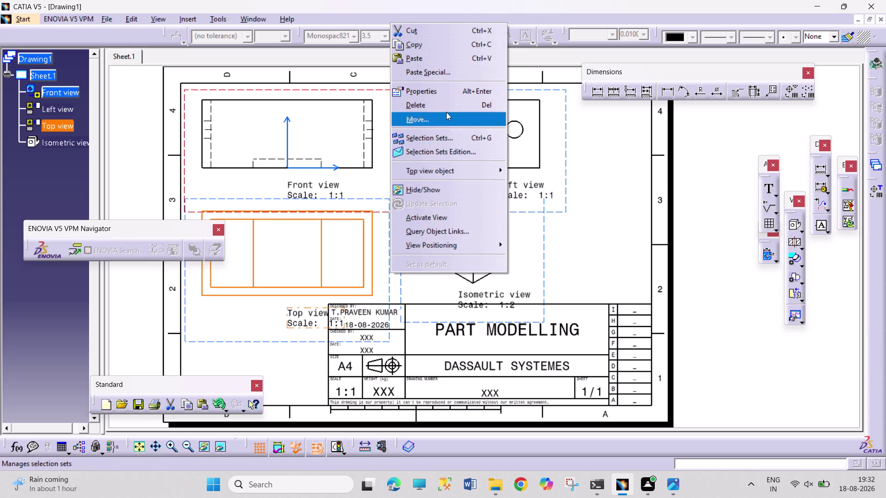
Change display options in the top view's Properties dialog and confirm.
click(446, 89)
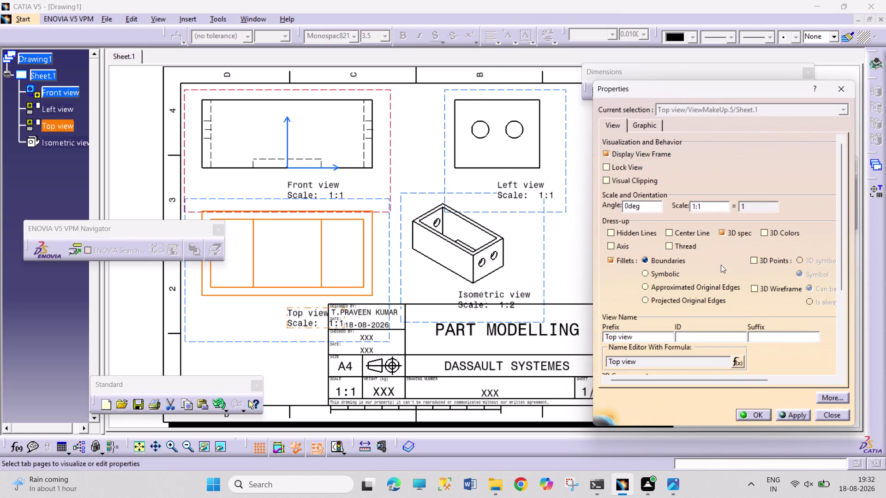
click(622, 233)
click(614, 247)
drag(676, 234, 681, 238)
click(751, 412)
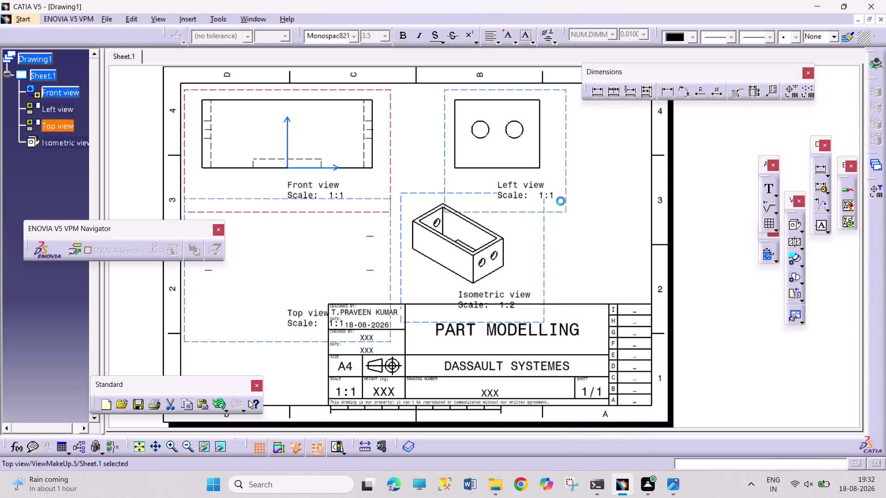
Enable hidden lines, axis and centre lines in the left view's properties.
right_click(567, 183)
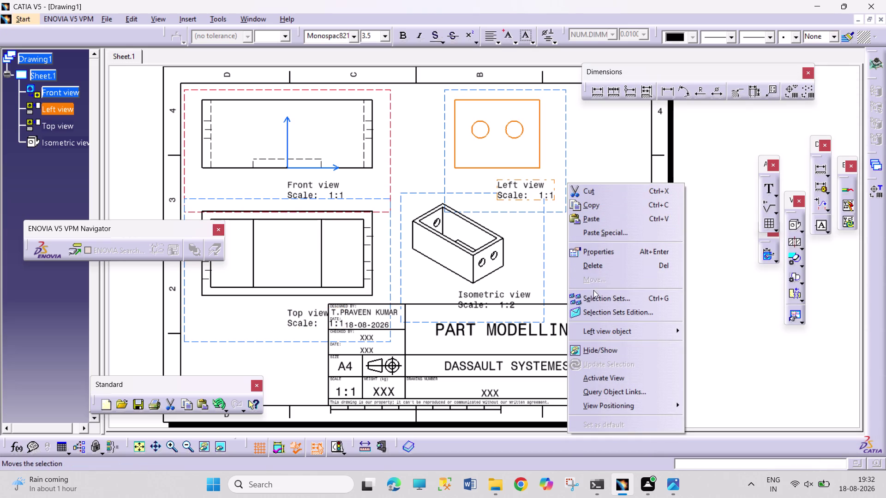
click(599, 251)
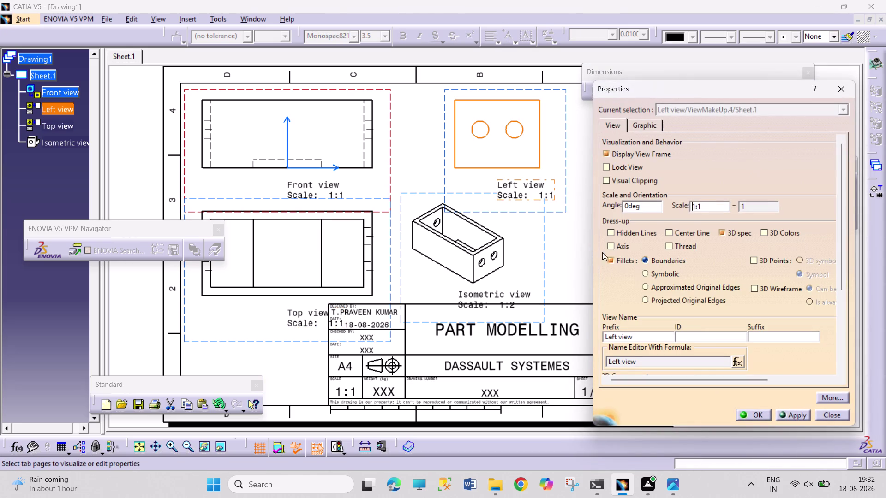
click(618, 235)
click(616, 245)
click(670, 232)
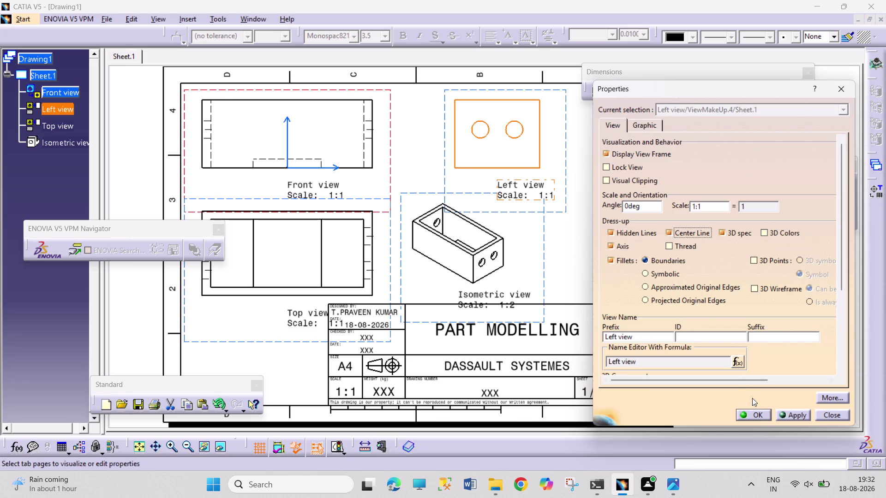
click(757, 415)
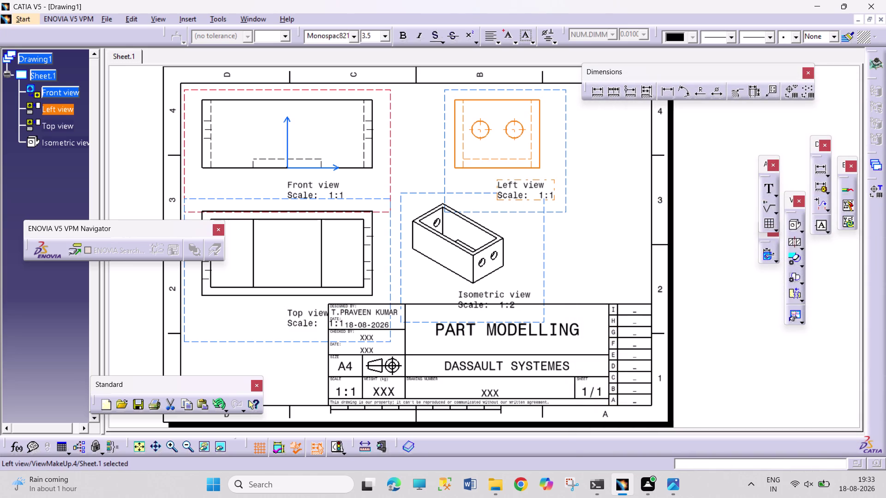
click(751, 419)
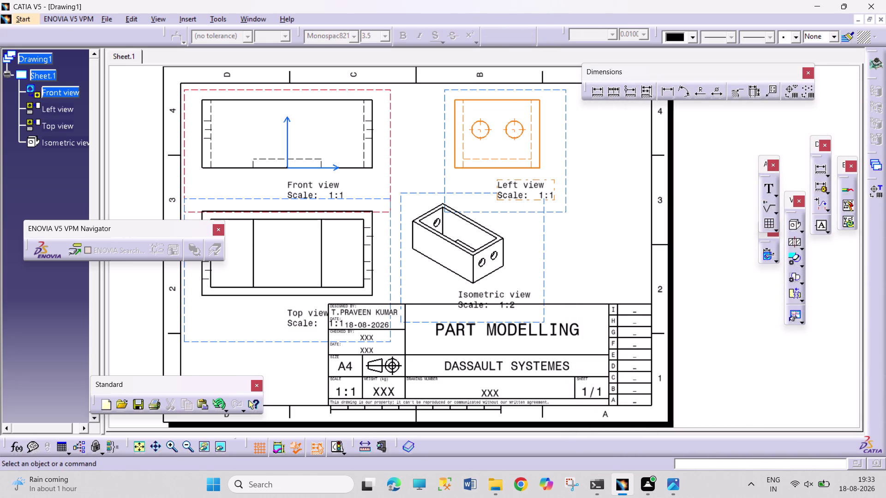
Add the 40 height dimension on the front view's right edge.
click(593, 93)
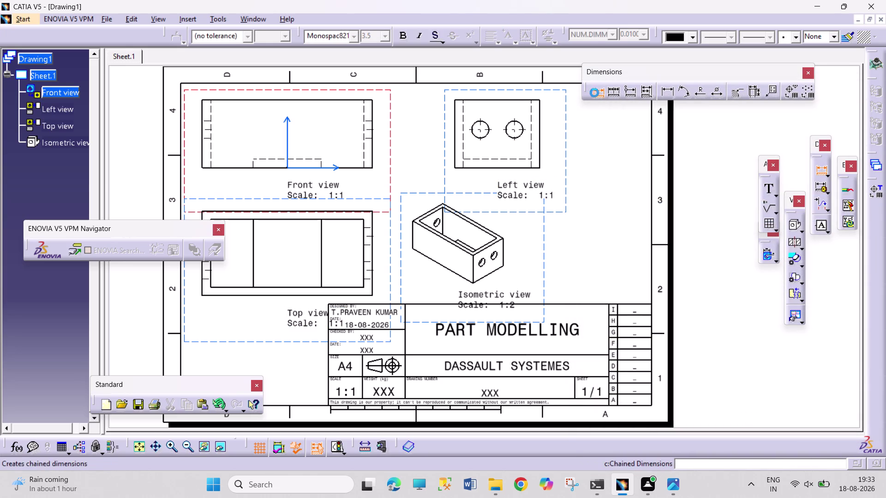
click(598, 95)
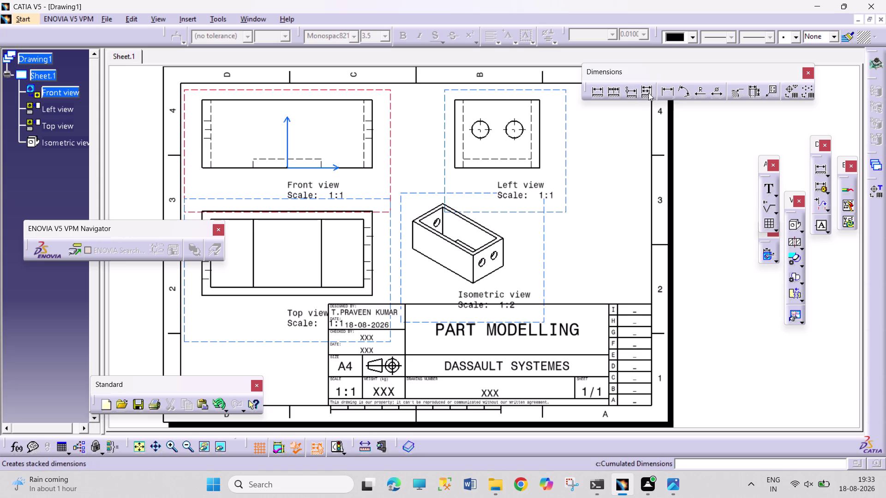
click(668, 93)
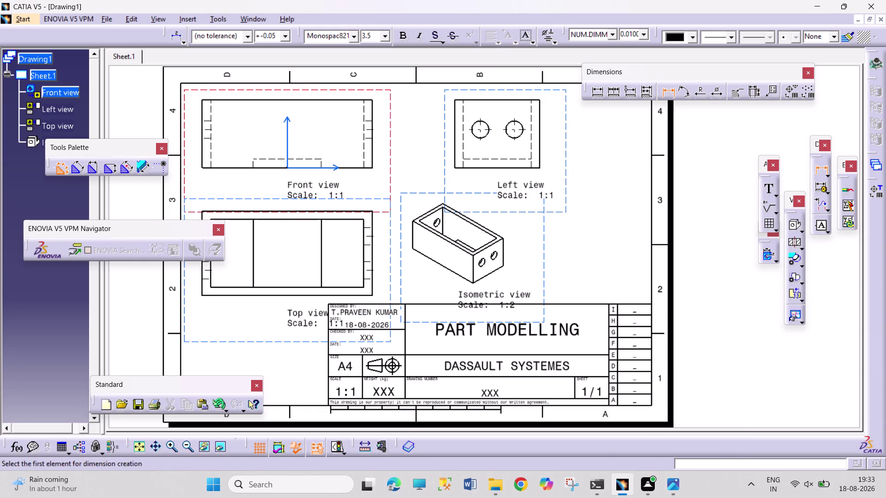
click(372, 111)
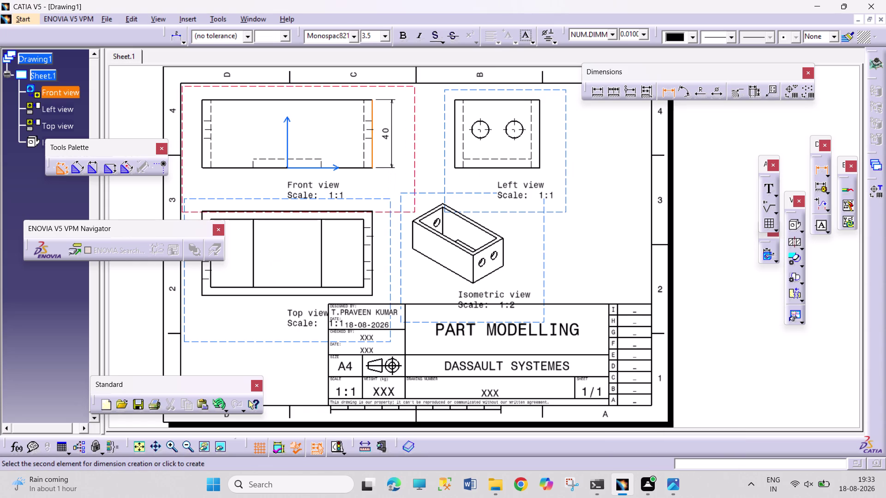
click(401, 130)
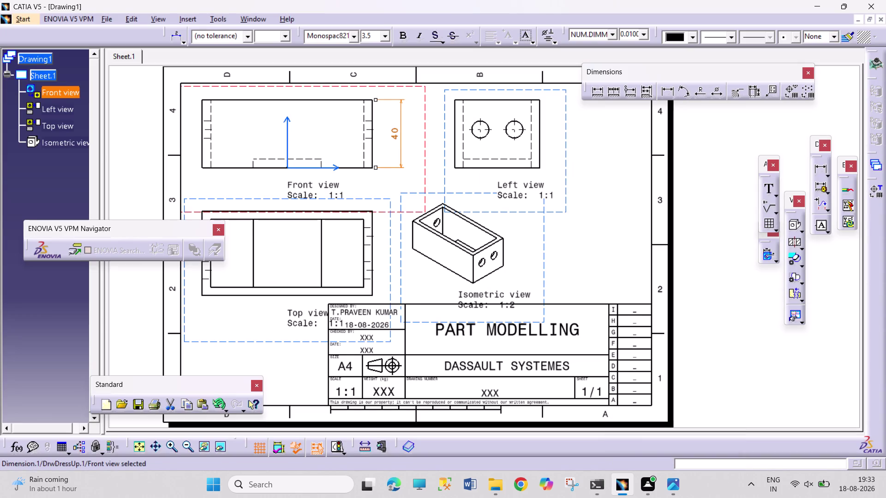
drag(668, 95, 664, 100)
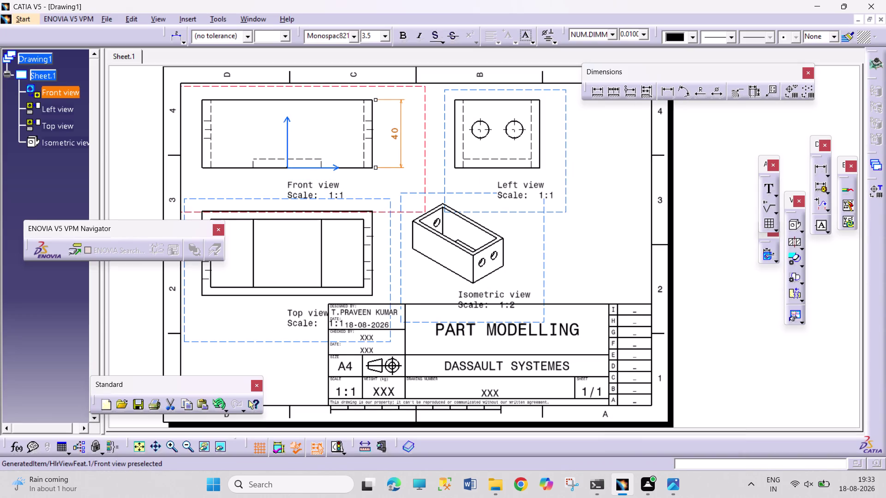
click(253, 163)
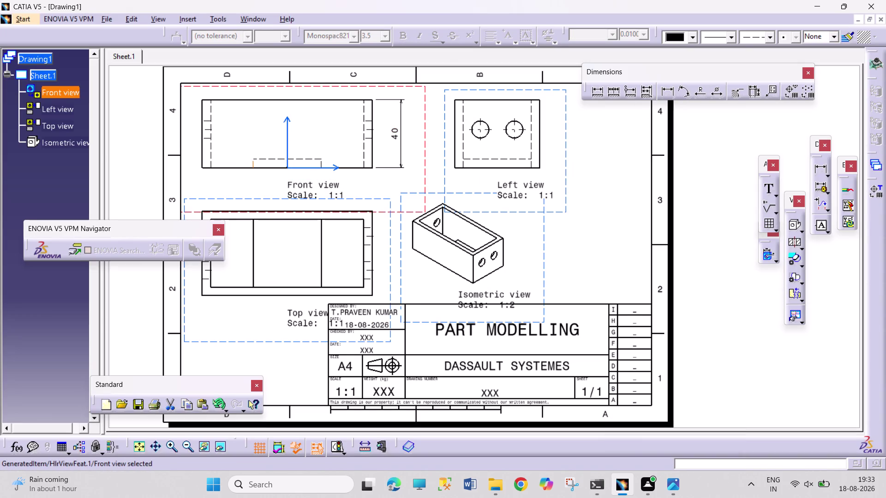
Add the 100 overall length dimension below the front view.
click(267, 159)
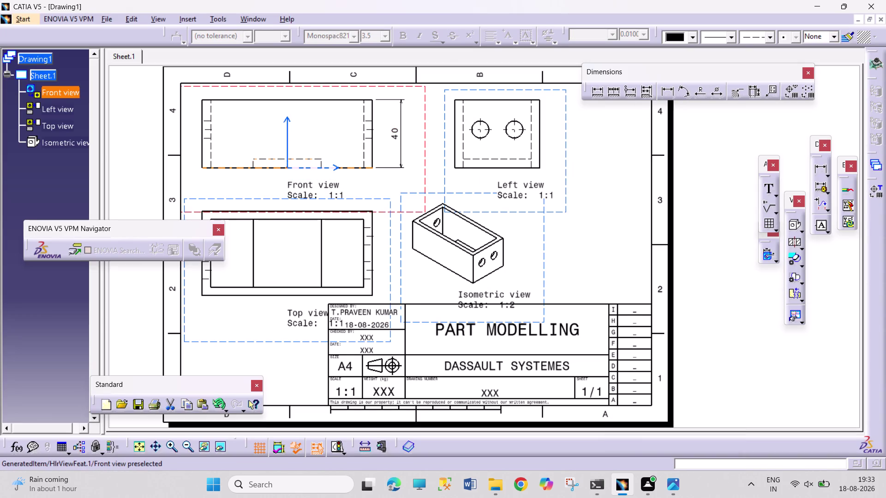
click(273, 167)
click(665, 95)
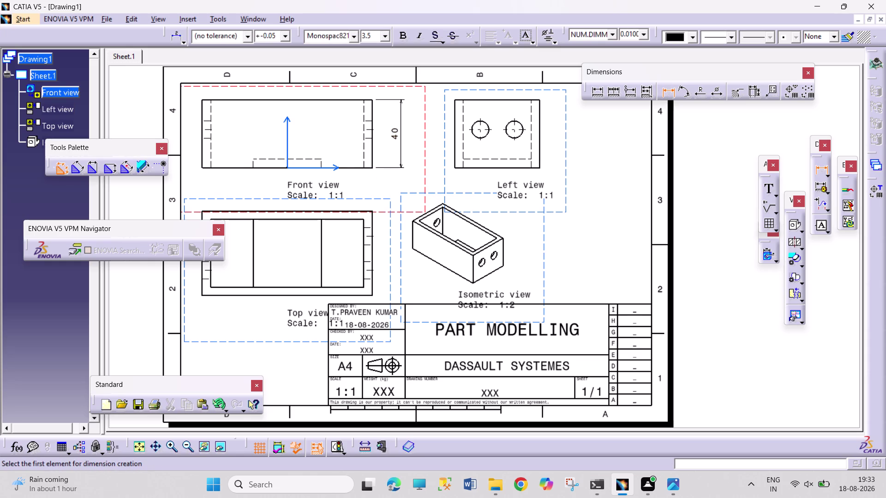
click(202, 159)
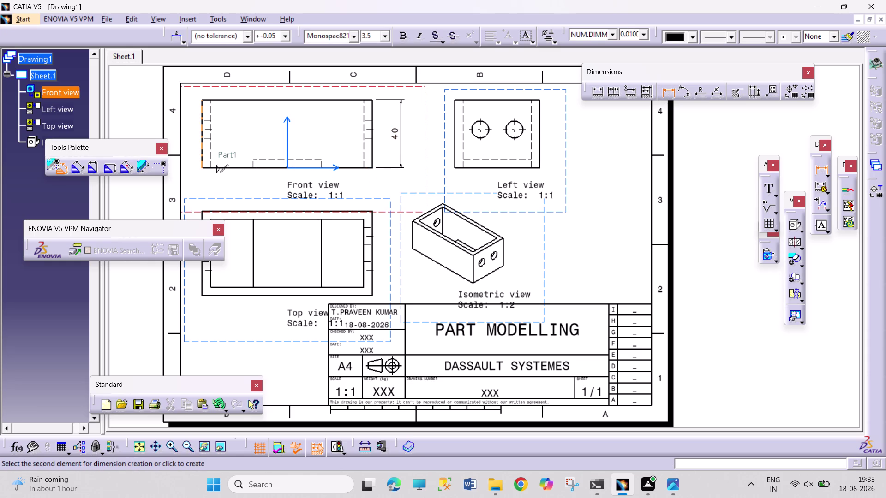
click(374, 157)
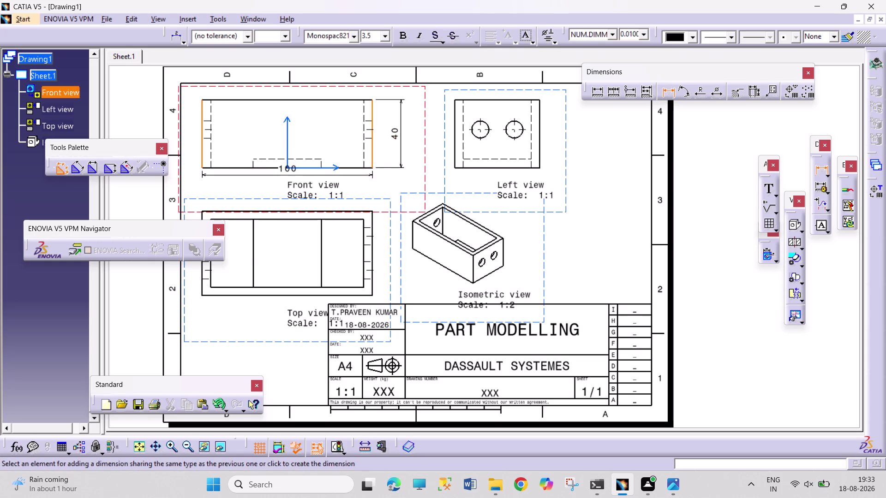
click(314, 188)
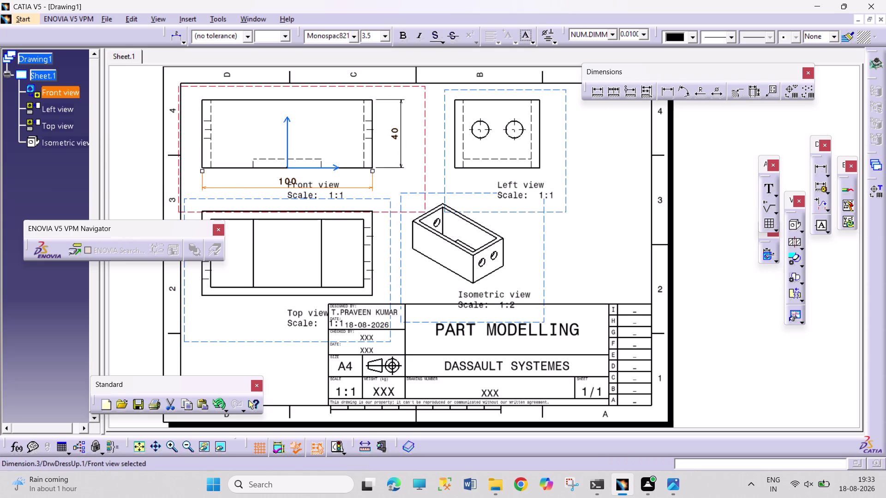
click(267, 159)
Add the 40 slot width dimension at the front view's bottom slot.
click(266, 167)
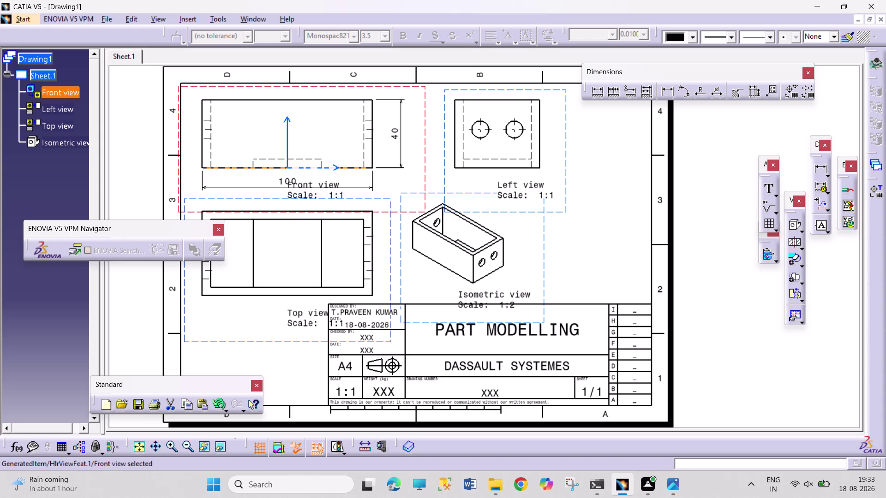
click(666, 93)
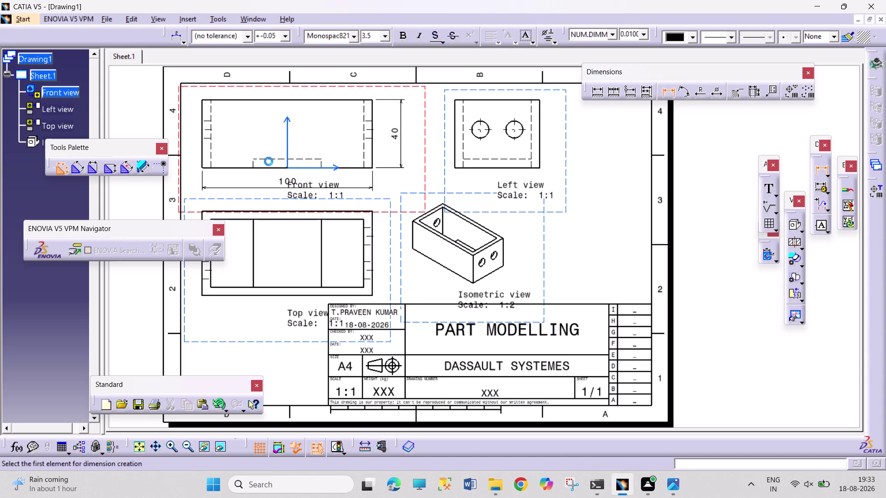
click(272, 160)
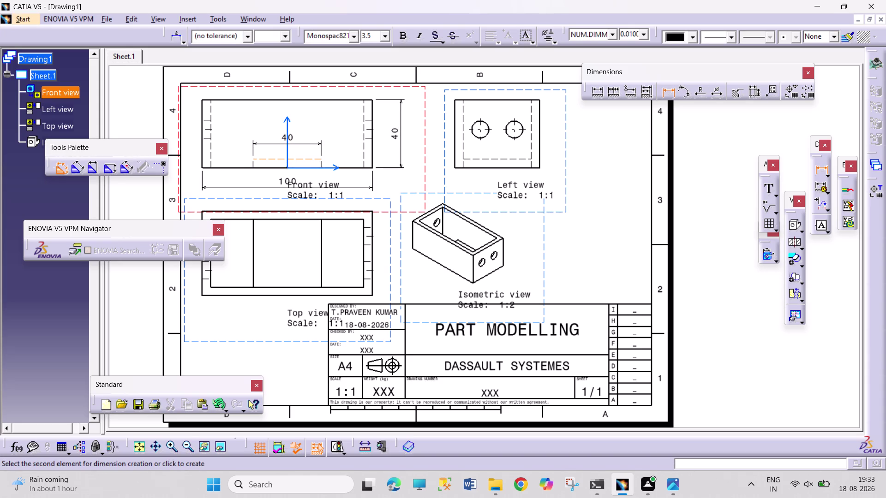
click(309, 143)
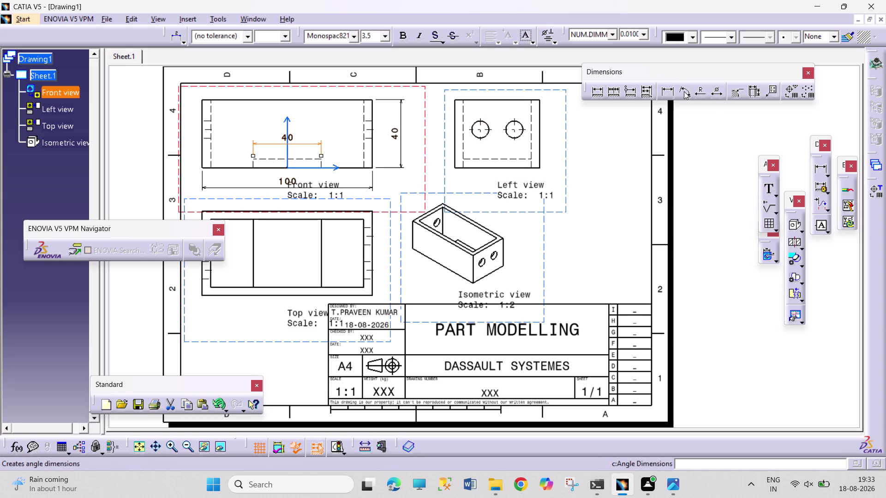
click(672, 95)
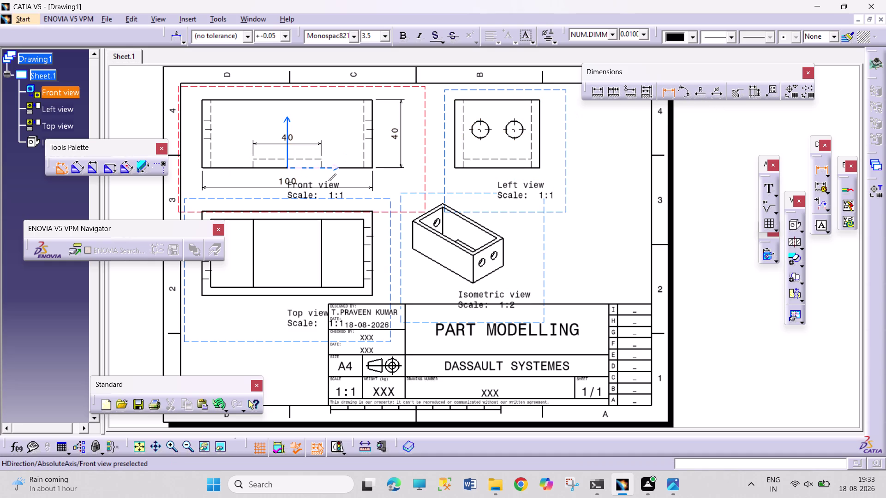
Dimension the top view's 5 mm wall and the front view's 30 mm slot offset.
click(364, 266)
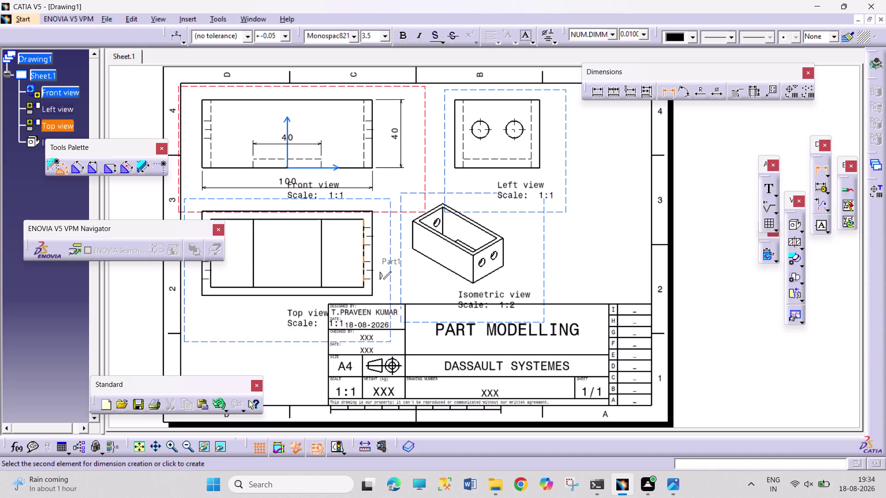
click(371, 257)
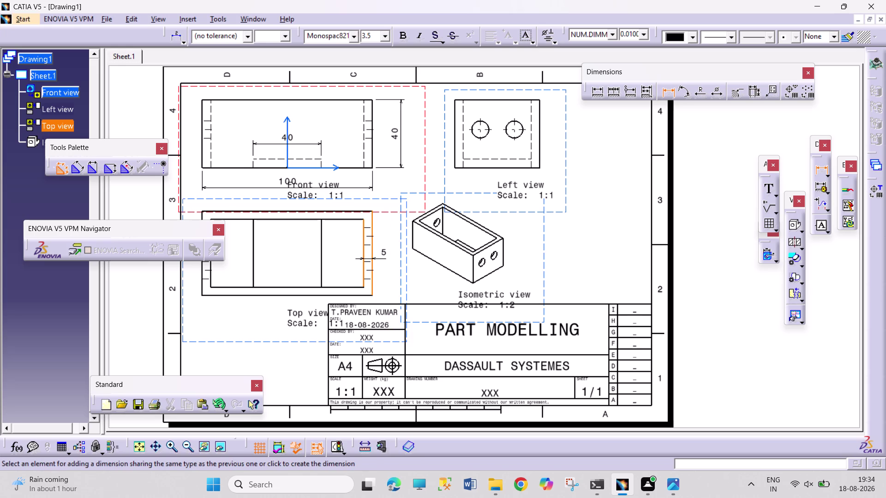
click(386, 259)
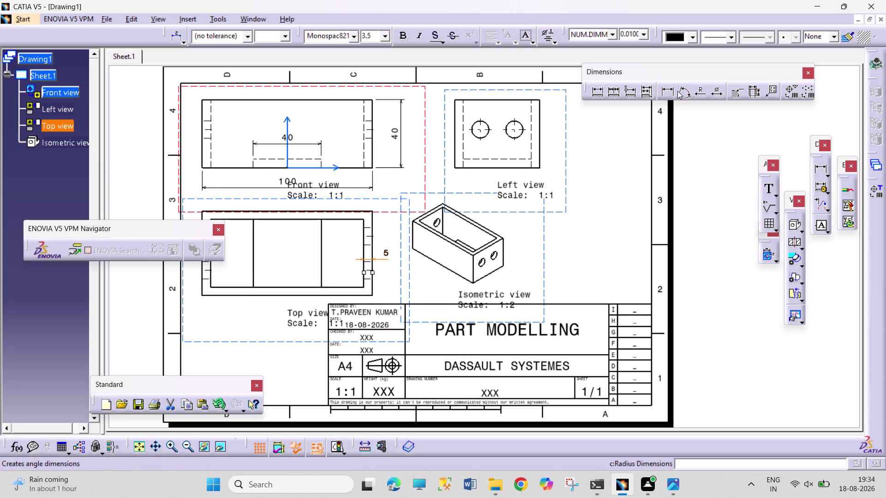
click(663, 93)
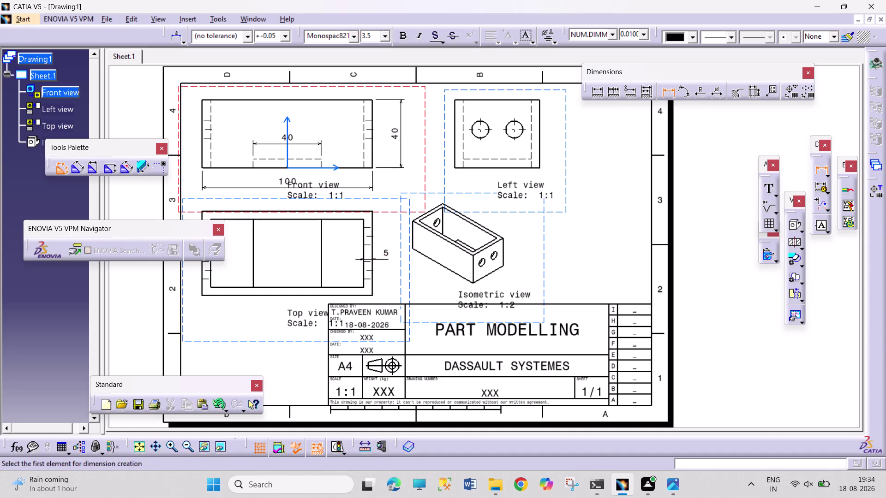
click(320, 162)
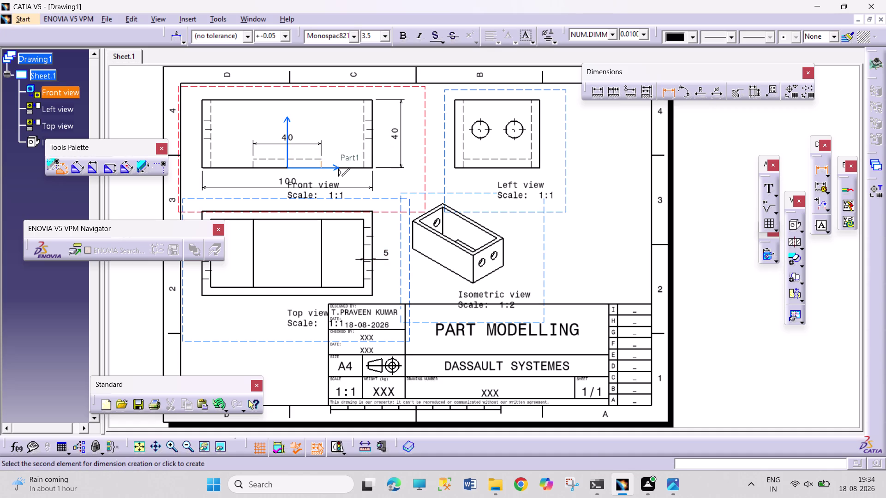
click(374, 160)
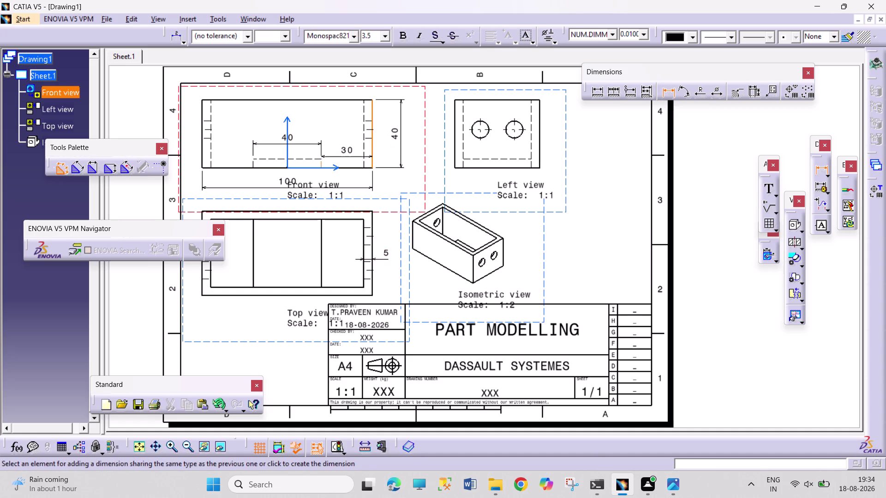
click(325, 145)
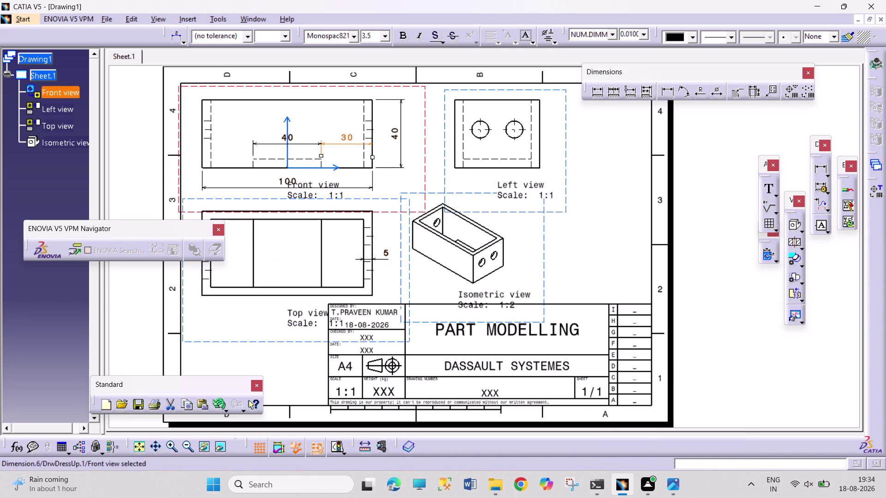
Add a 5 mm wall dimension above the front view's top-left corner and reposition it.
click(596, 94)
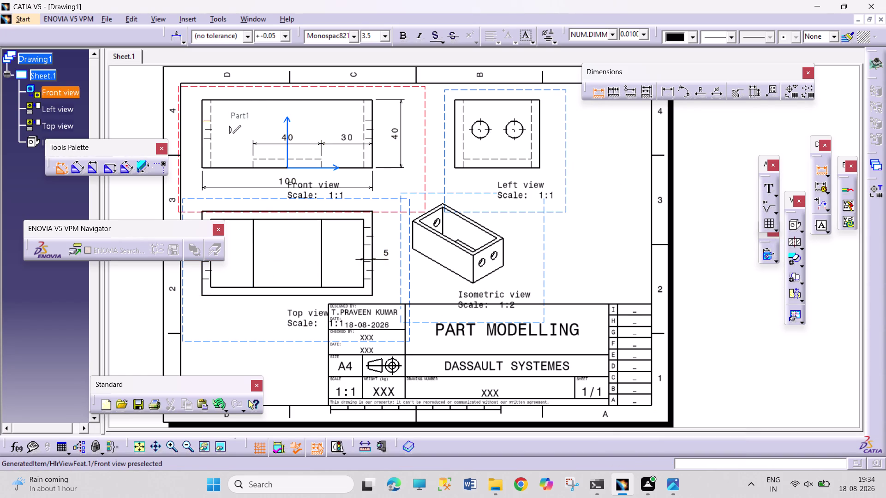
click(200, 114)
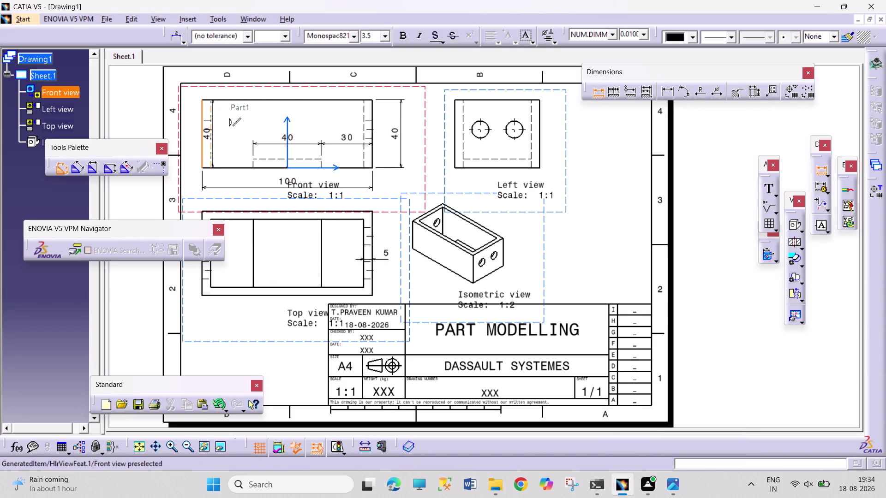
click(211, 112)
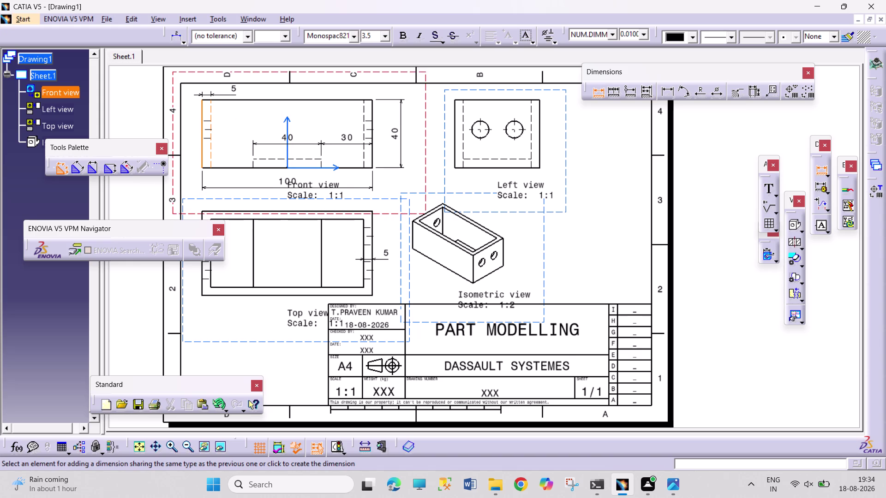
click(234, 94)
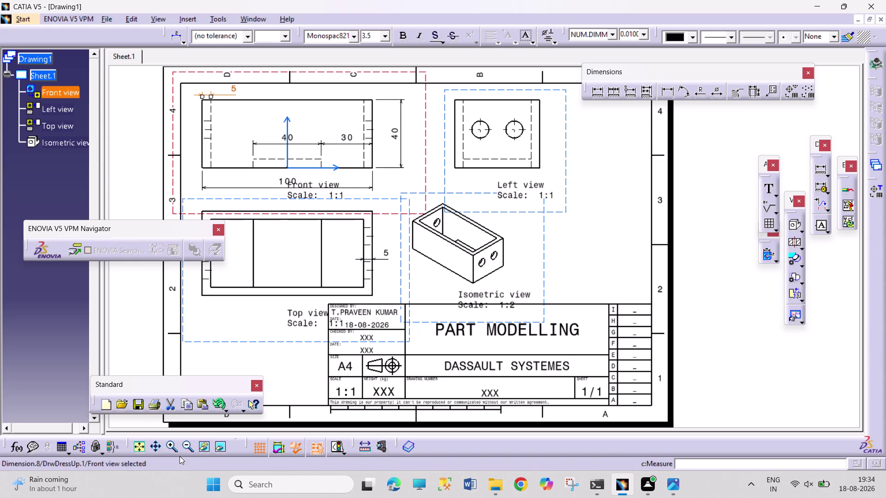
click(156, 448)
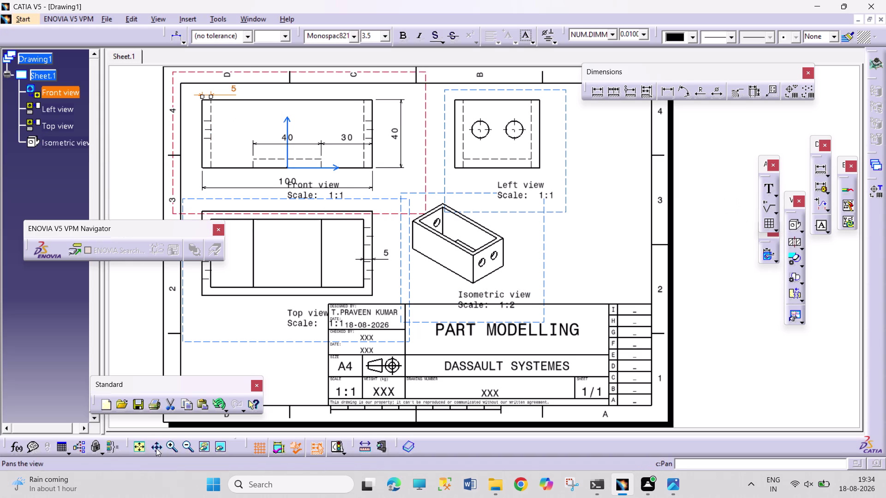
drag(142, 379, 228, 378)
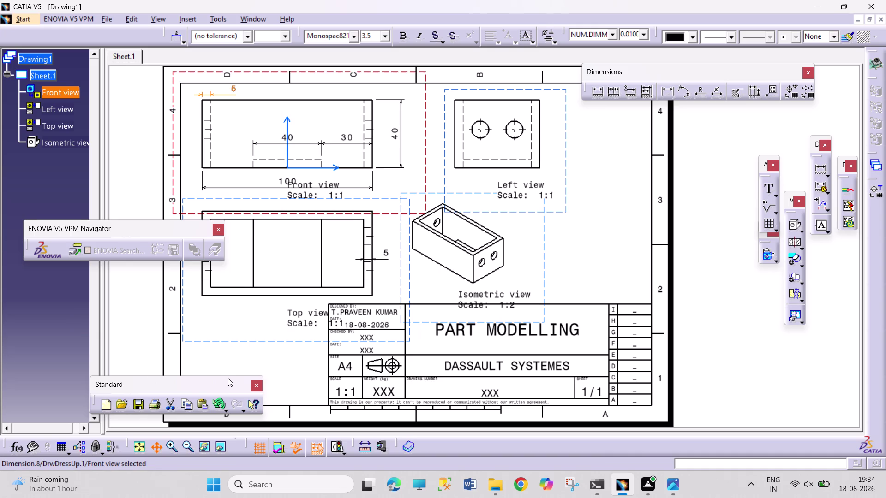
drag(222, 385, 124, 383)
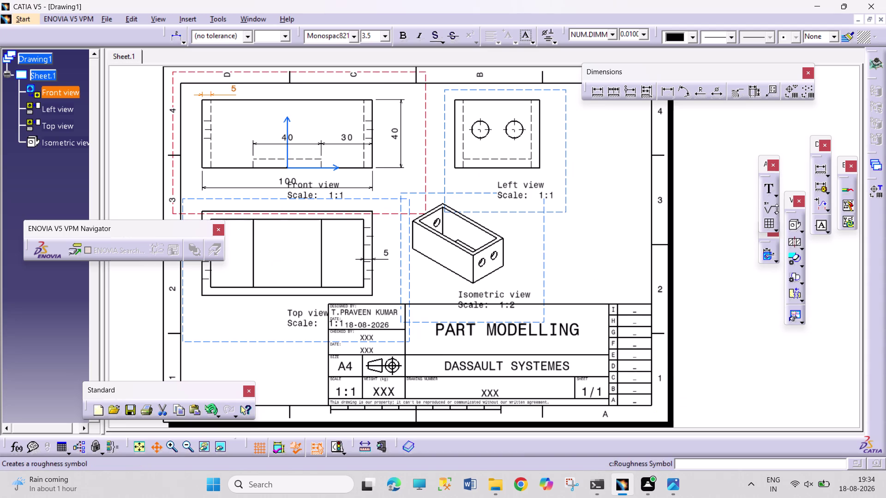
click(674, 91)
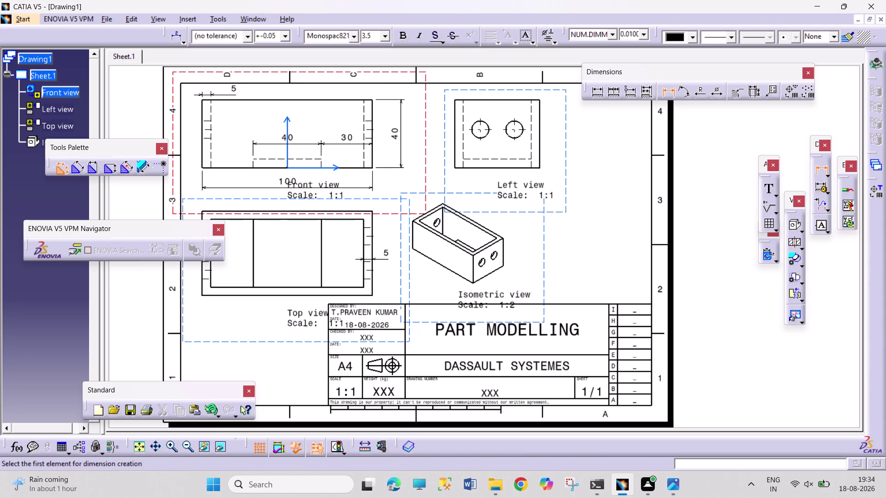
Dimension 12.5 from the inner wall to the top edge, between the view and 40.
click(370, 121)
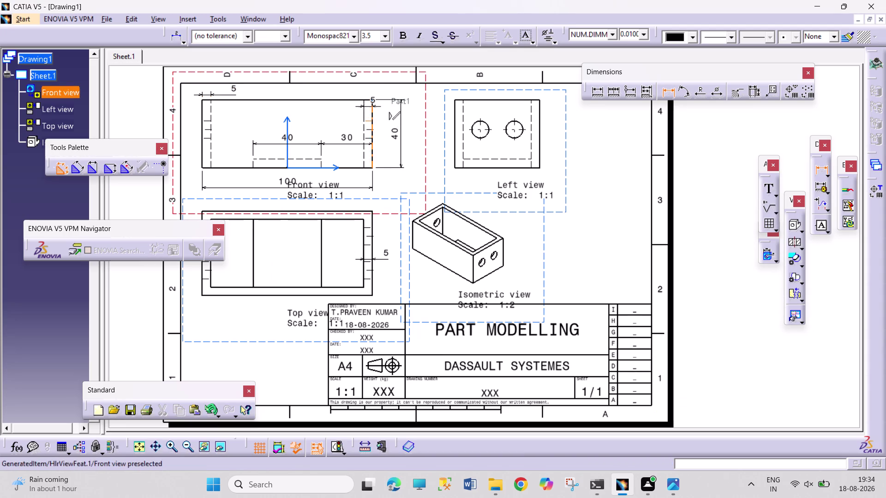
click(368, 99)
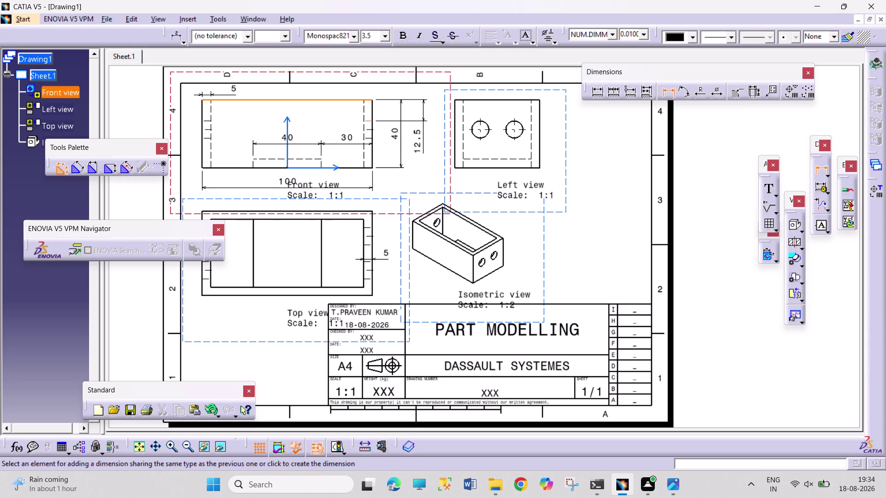
click(423, 103)
drag(395, 135, 428, 138)
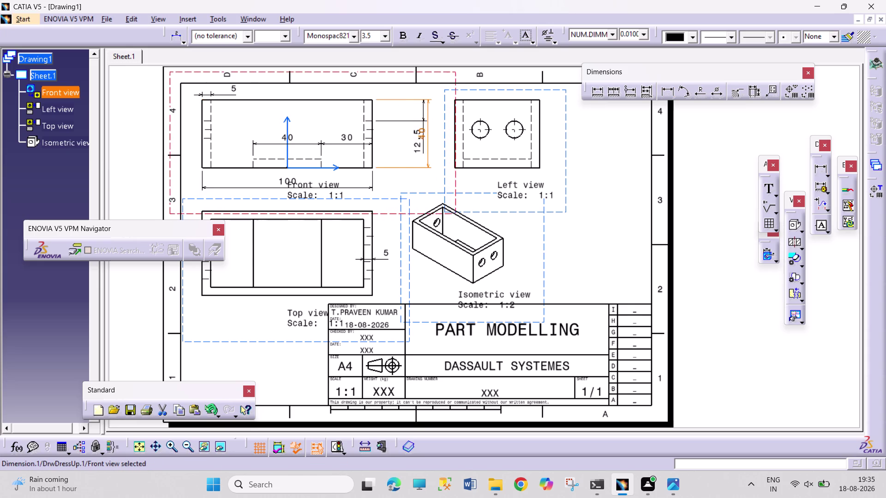
drag(428, 137, 434, 140)
drag(413, 141, 399, 138)
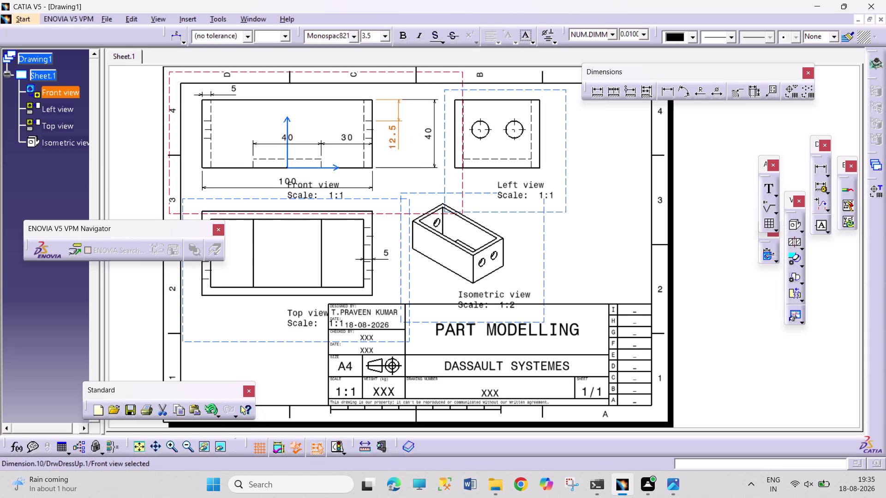
drag(399, 138, 400, 135)
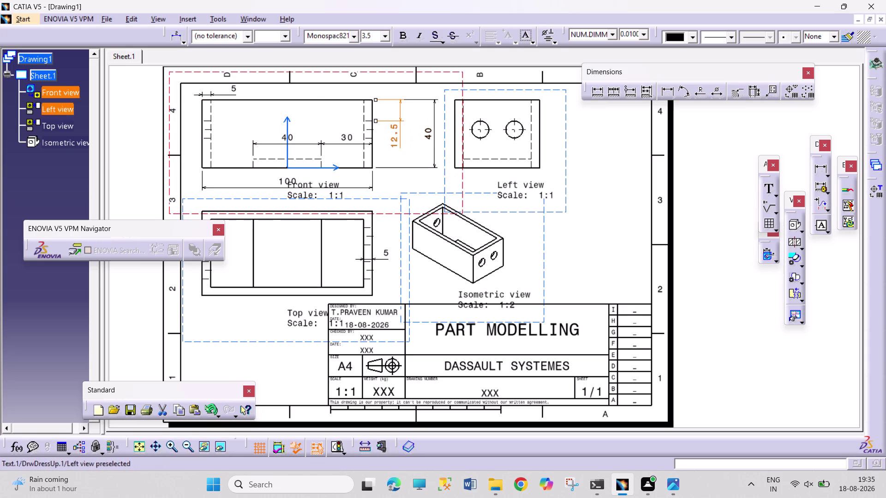
click(731, 268)
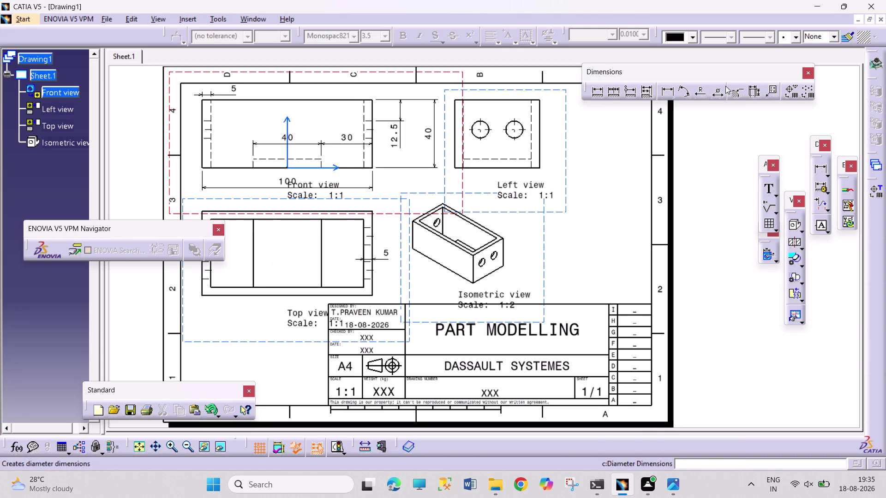
click(716, 96)
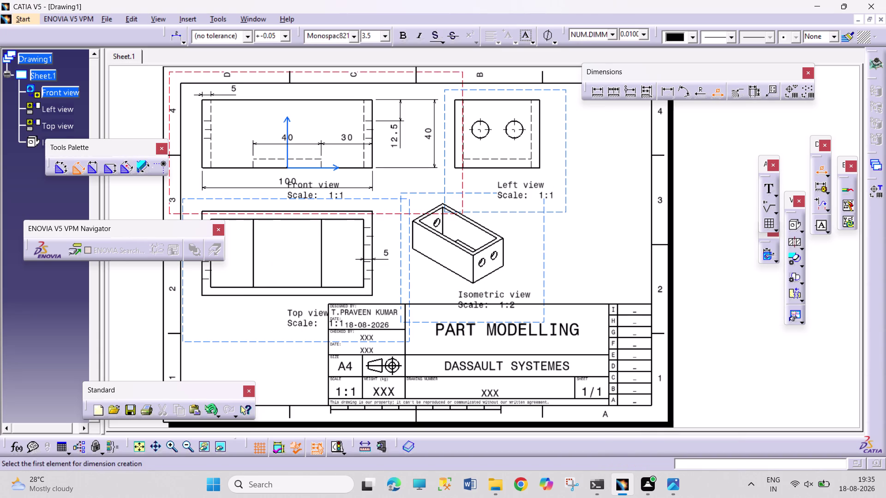
Dimension the top view's hole as Φ10 and its overall length as 90.
double_click(172, 449)
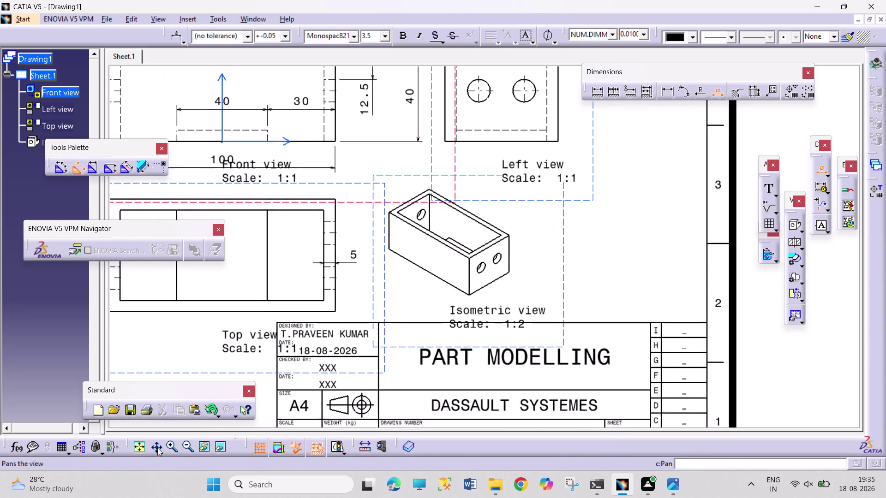
click(157, 448)
drag(267, 377, 672, 374)
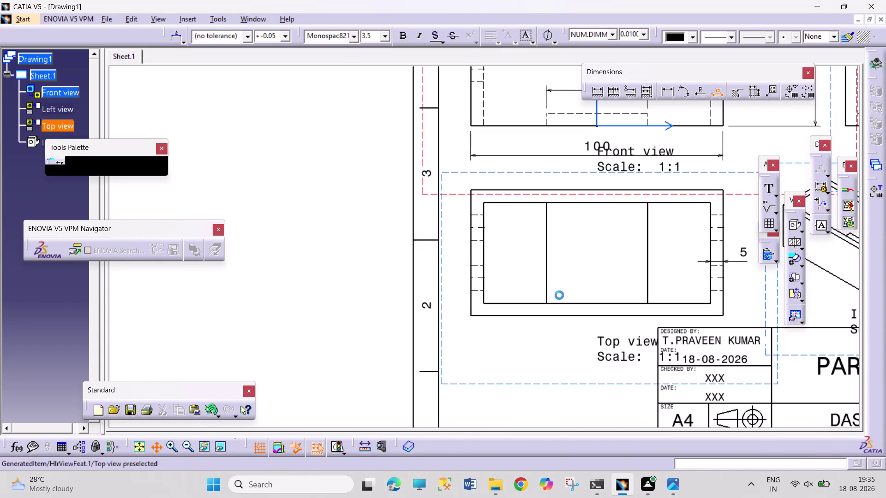
click(478, 290)
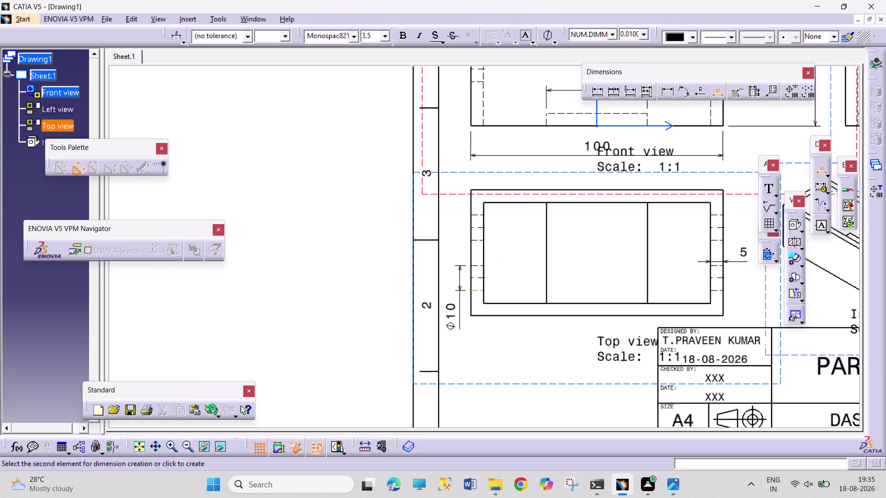
click(460, 273)
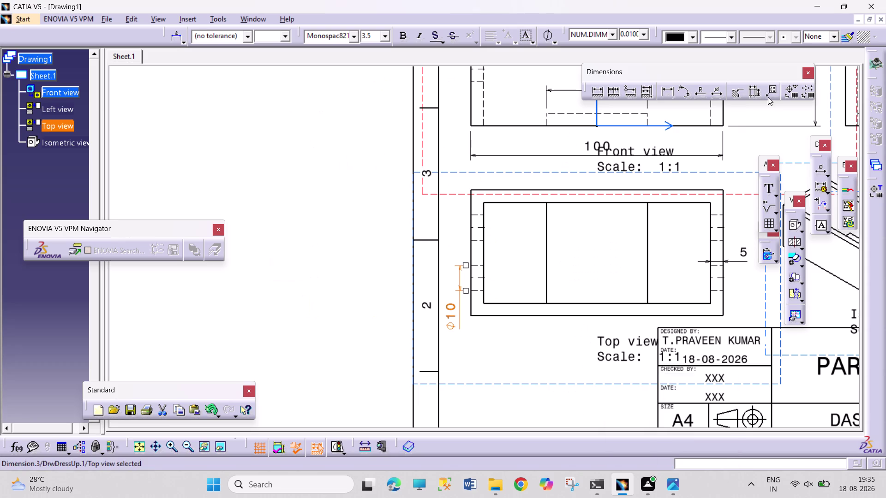
click(670, 89)
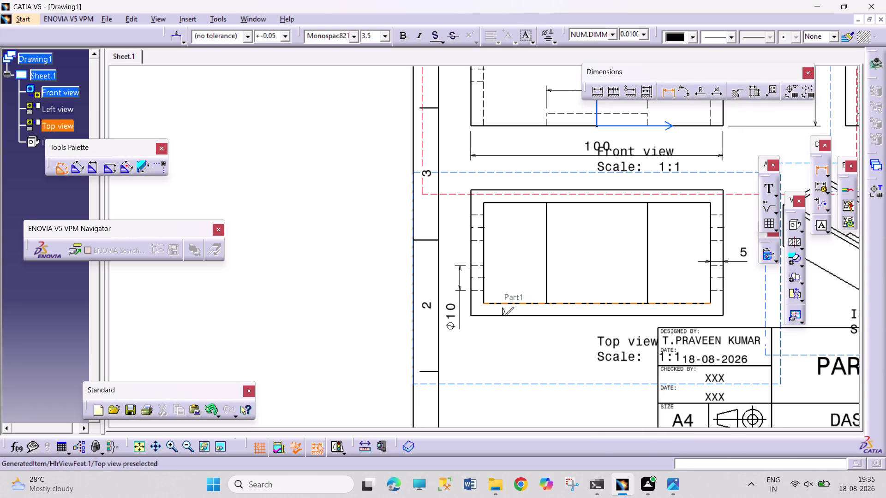
click(485, 295)
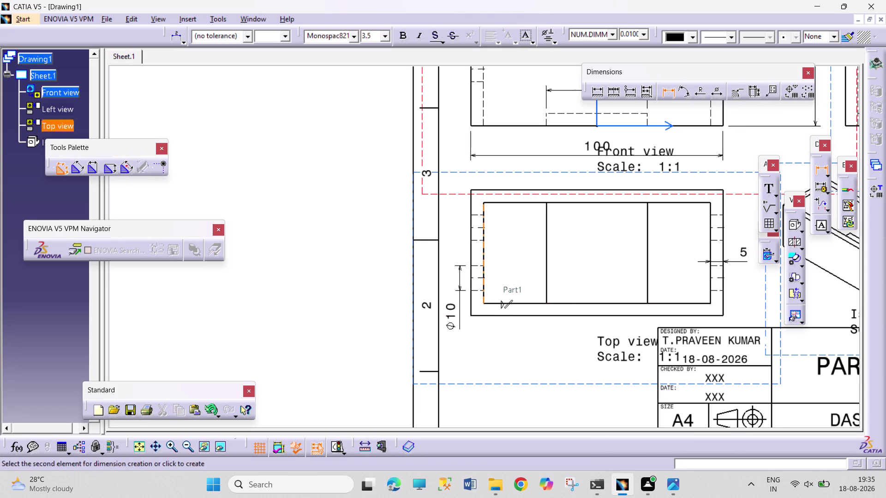
click(711, 284)
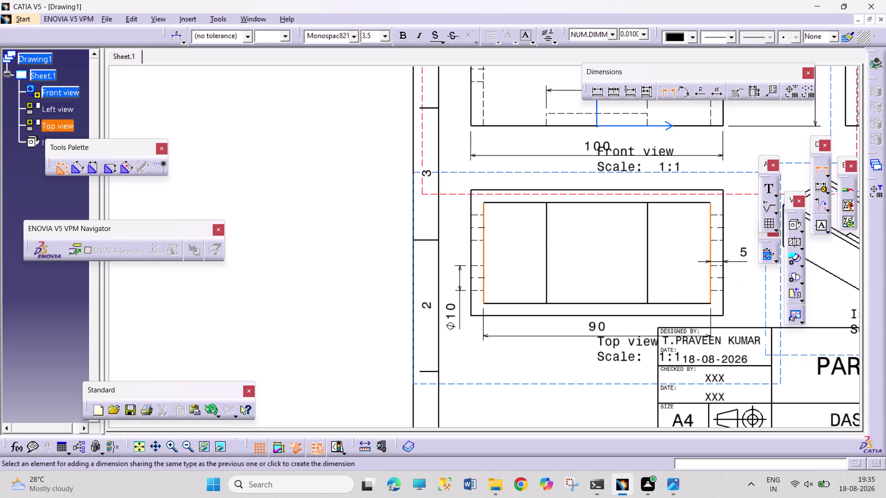
click(619, 338)
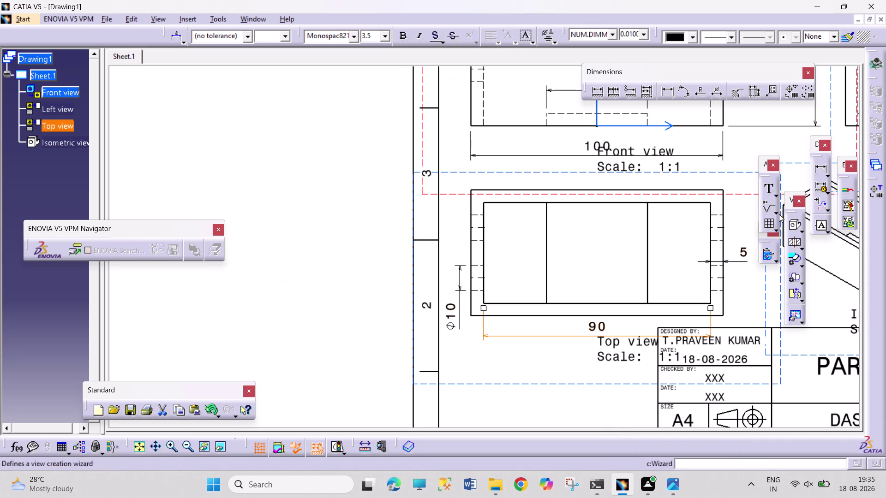
click(599, 94)
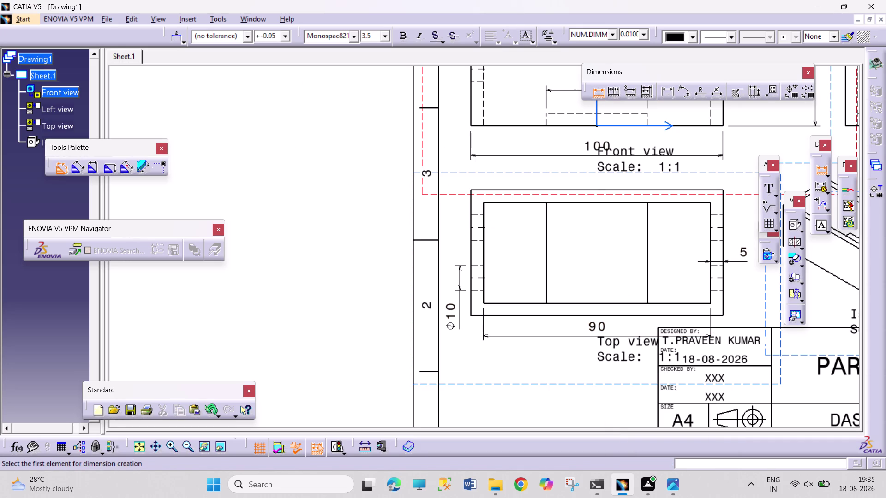
click(722, 315)
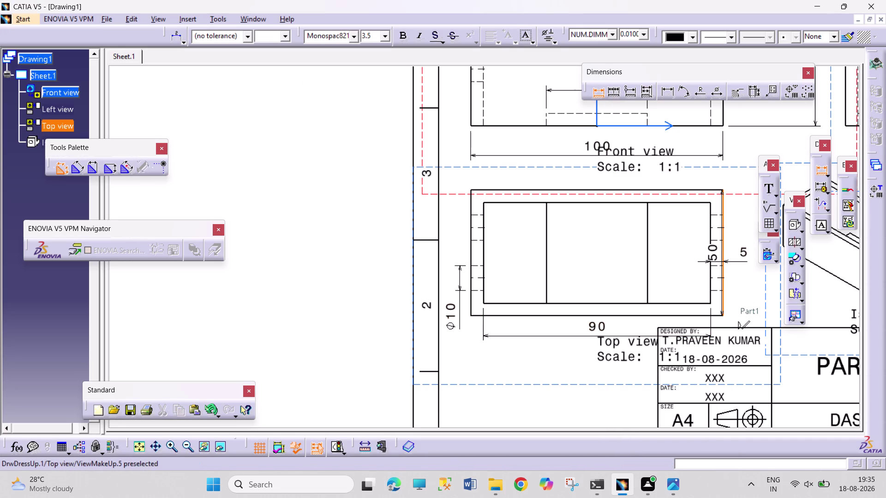
click(720, 279)
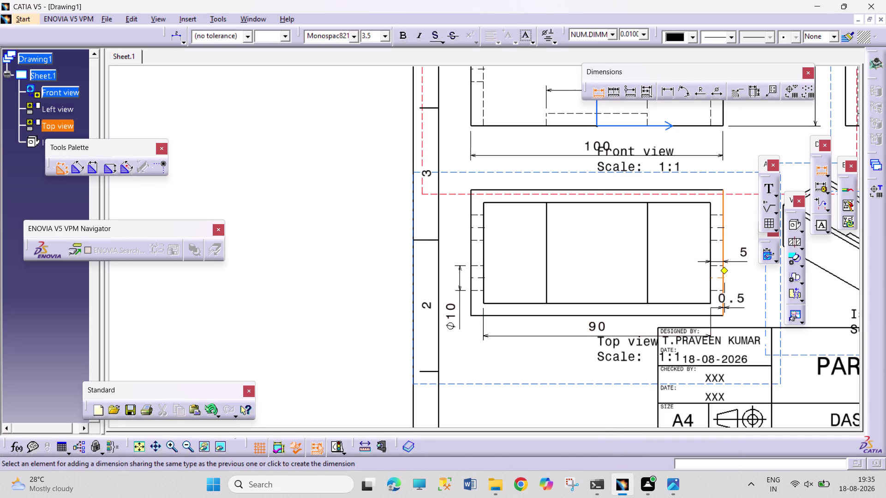
key(Escape)
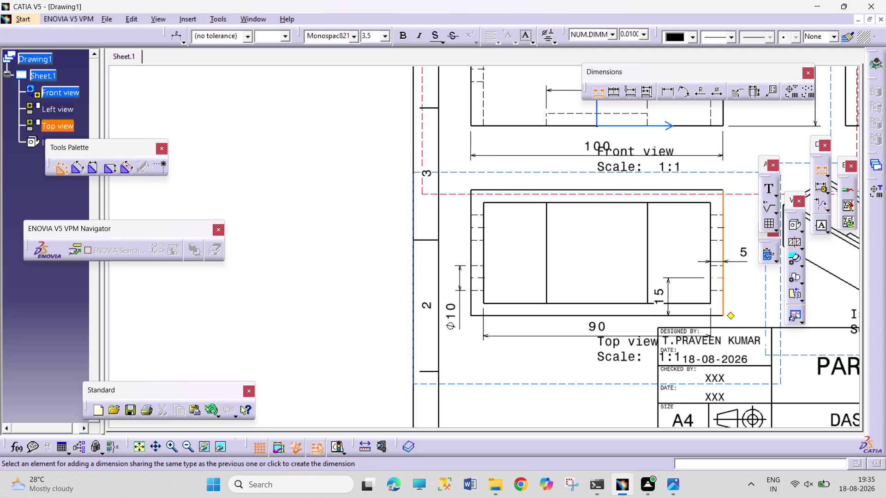
key(Escape)
key(Escape)
click(590, 94)
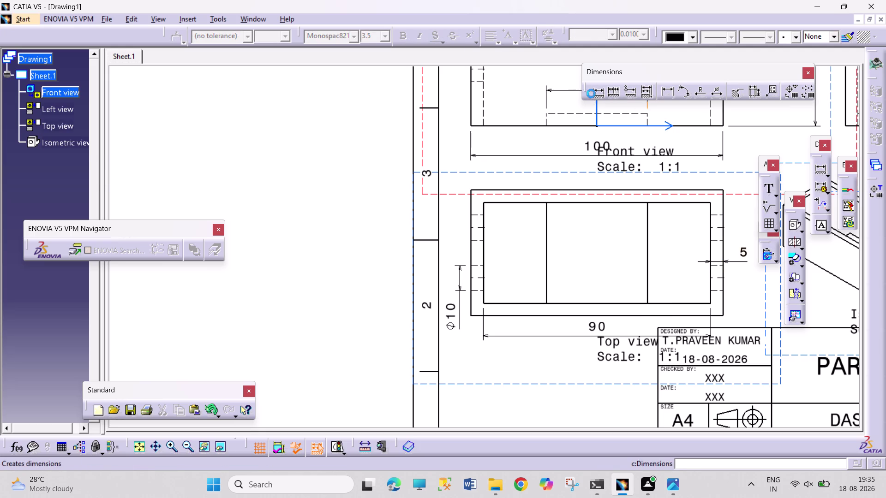
click(719, 278)
click(716, 315)
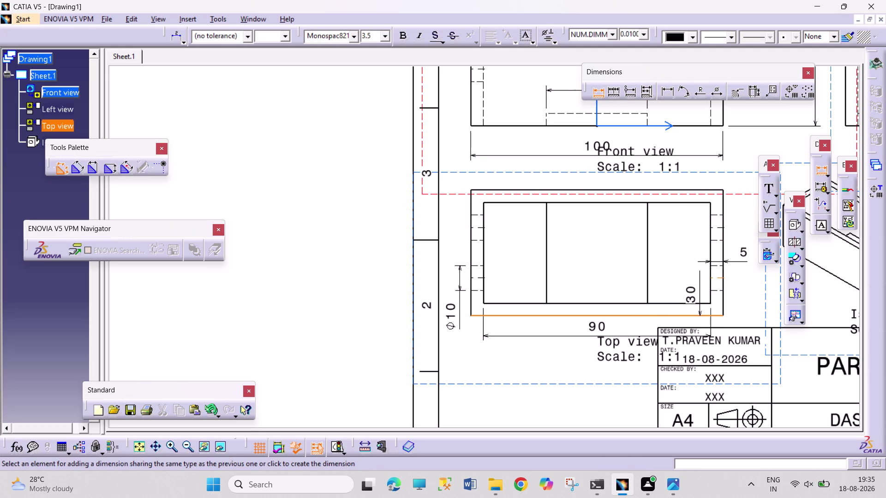
key(Escape)
key(Escape)
key(Escape)
key(Escape)
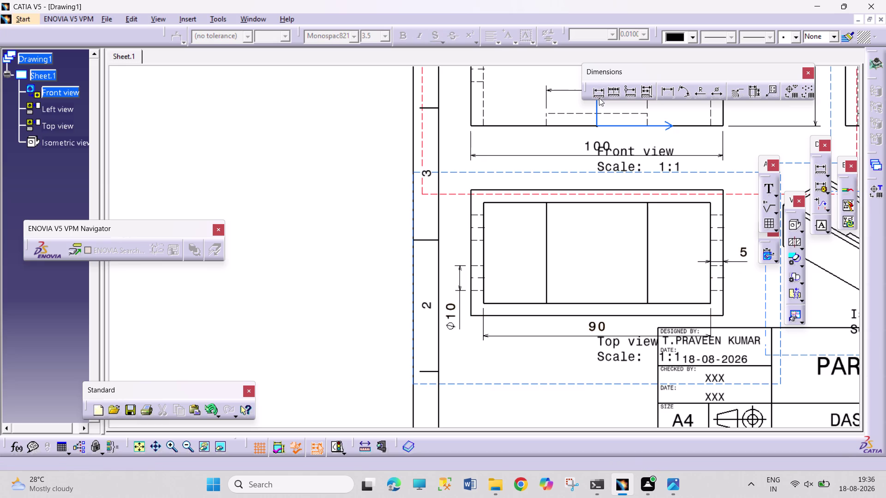
click(598, 98)
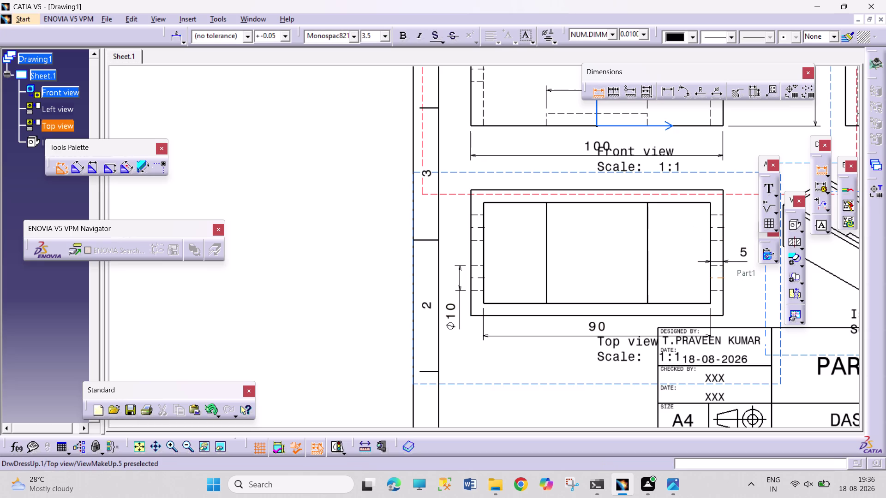
click(717, 277)
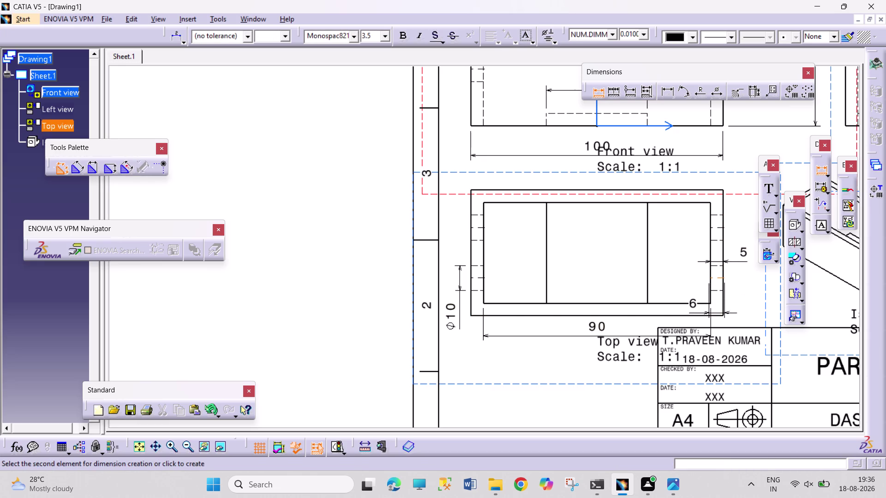
click(715, 315)
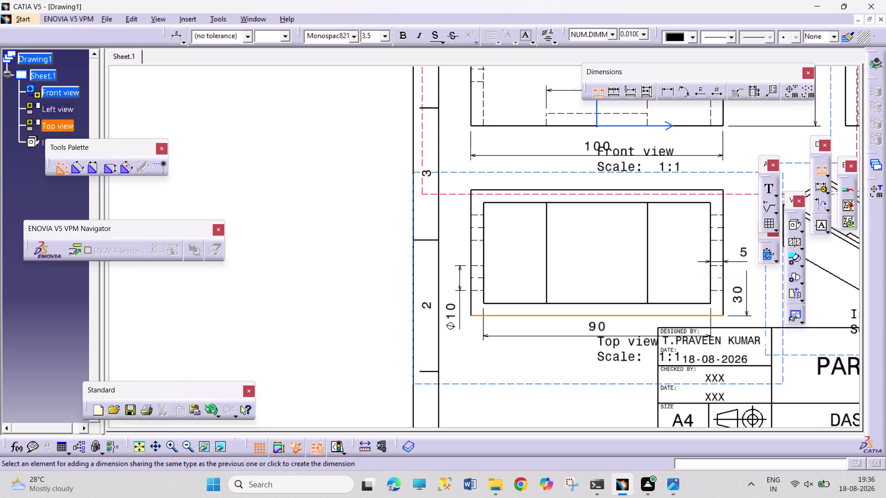
click(750, 298)
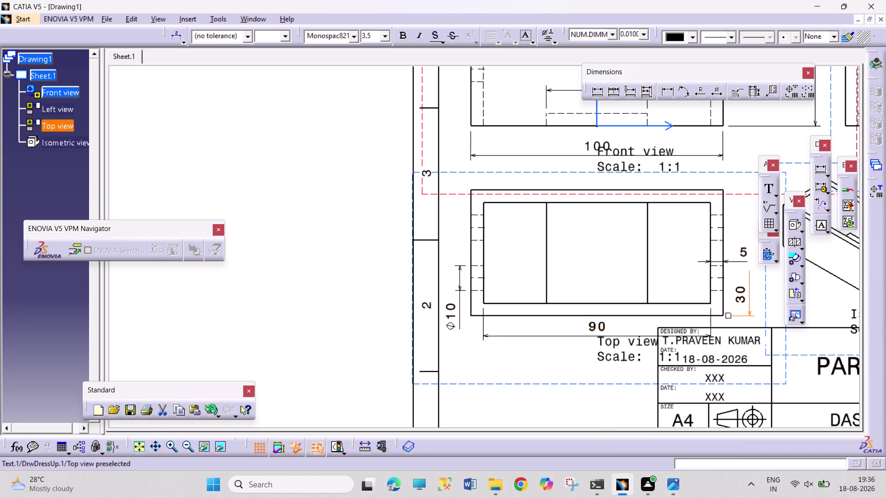
key(ctrl+z)
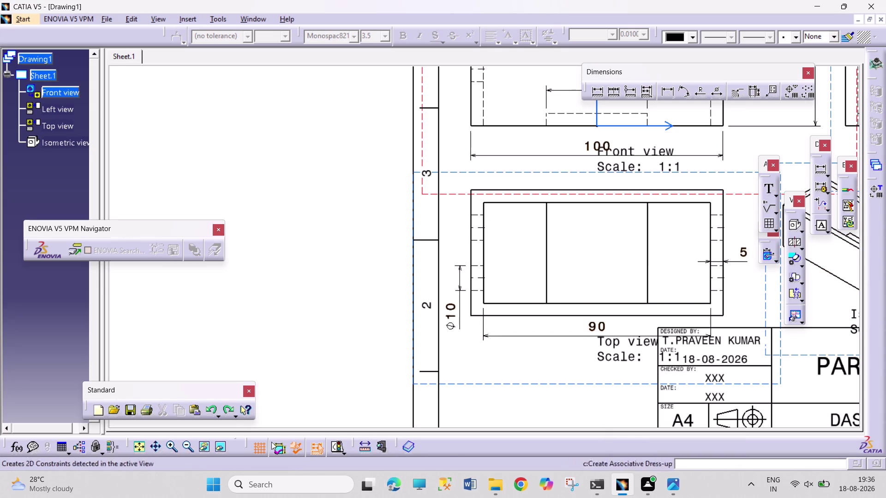
click(158, 450)
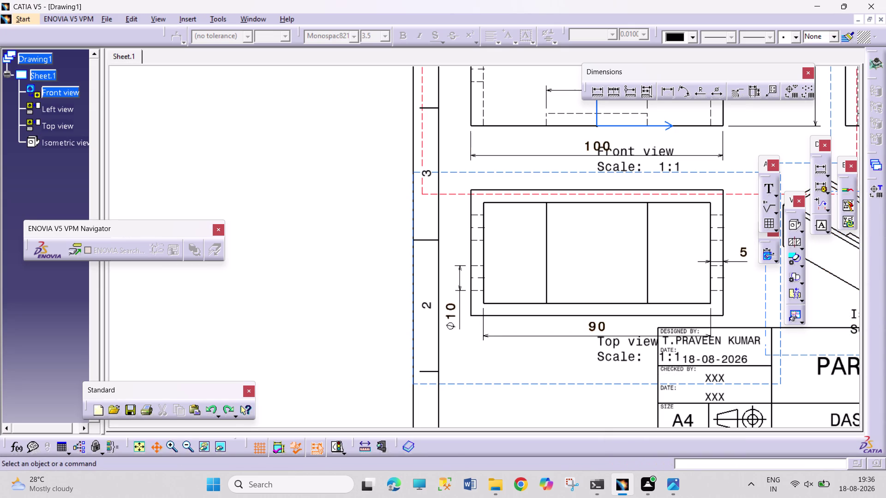
drag(351, 369, 131, 361)
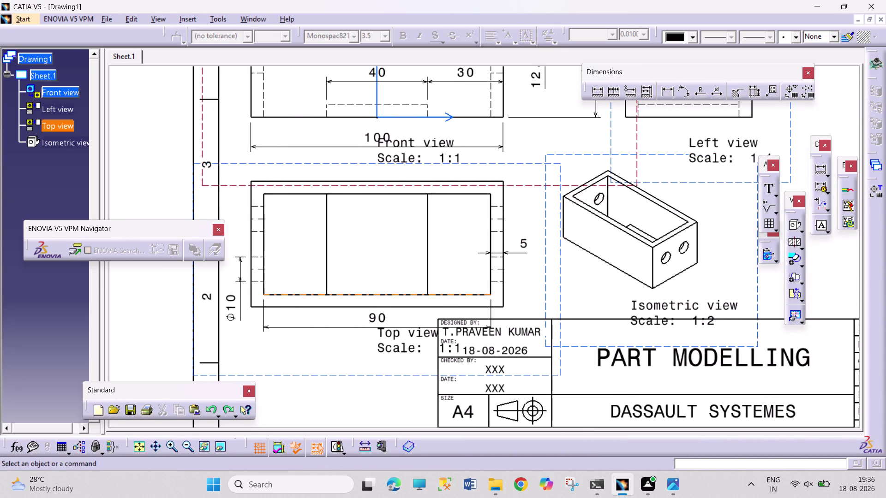
Lower the Top view label and add the lower 15 mm wall dimension.
drag(403, 343, 337, 362)
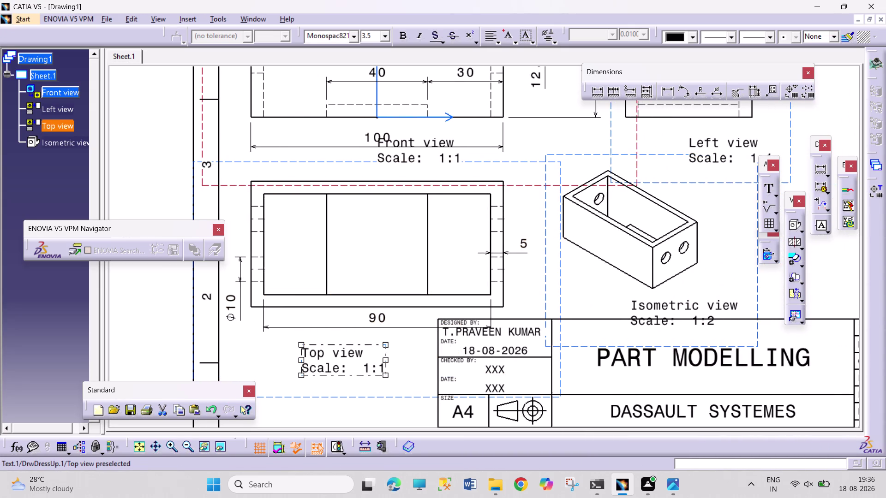
drag(337, 361, 327, 384)
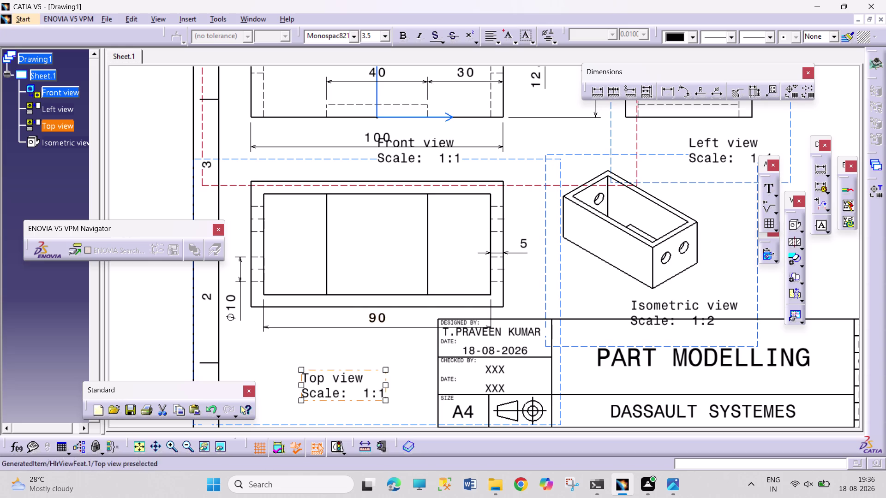
click(666, 94)
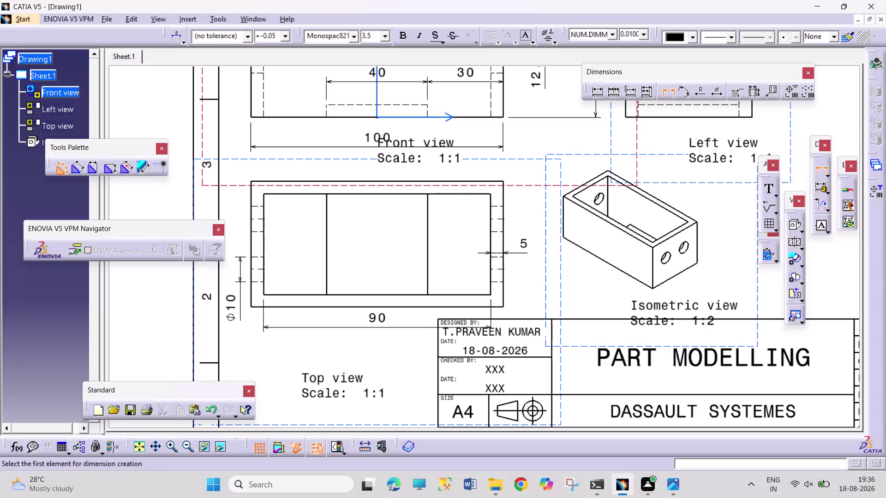
click(497, 308)
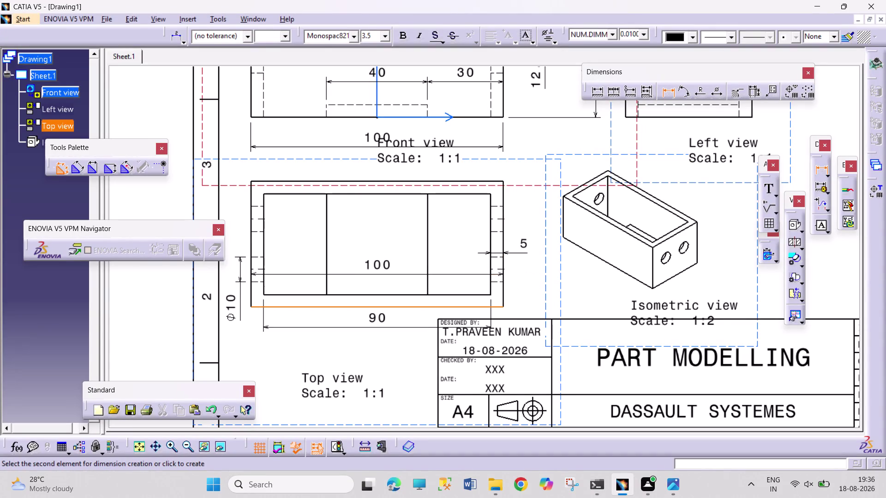
click(498, 268)
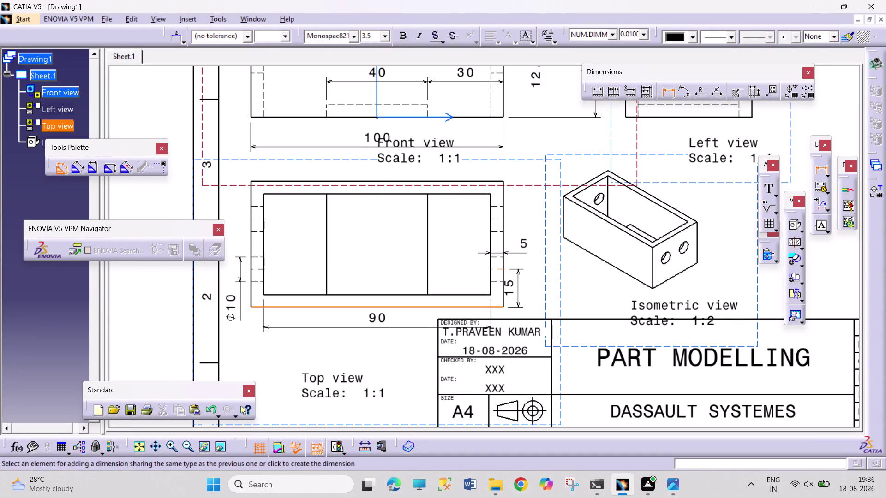
click(526, 279)
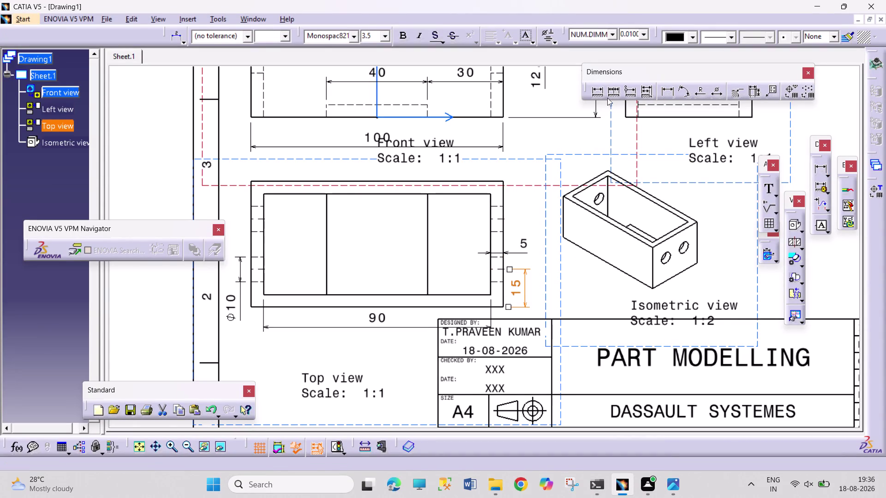
Add the upper 15 mm wall dimension beside the top view.
click(596, 92)
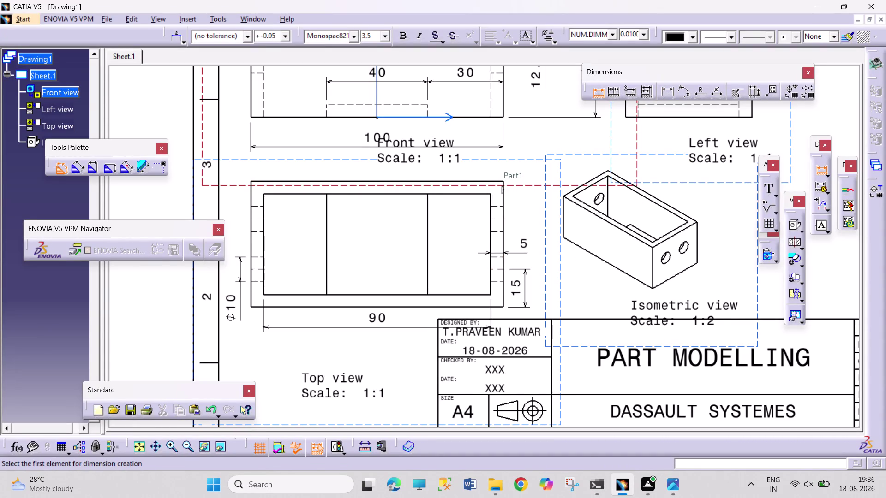
click(490, 182)
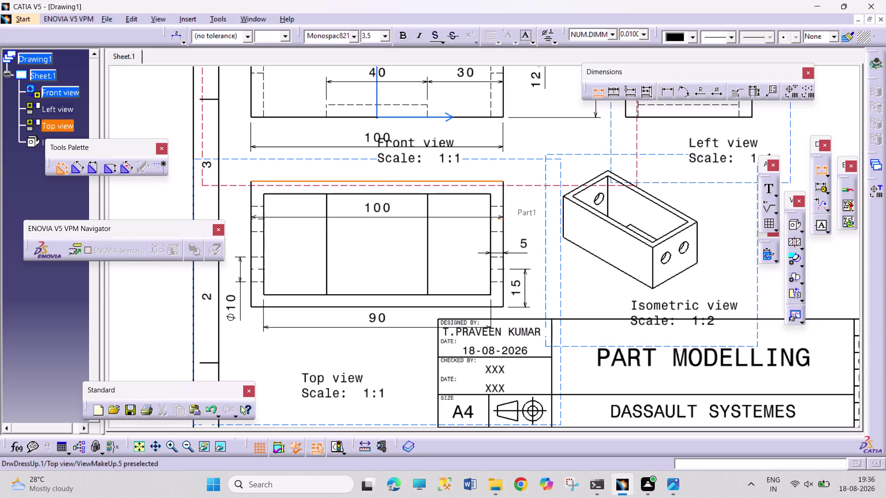
click(497, 219)
click(525, 211)
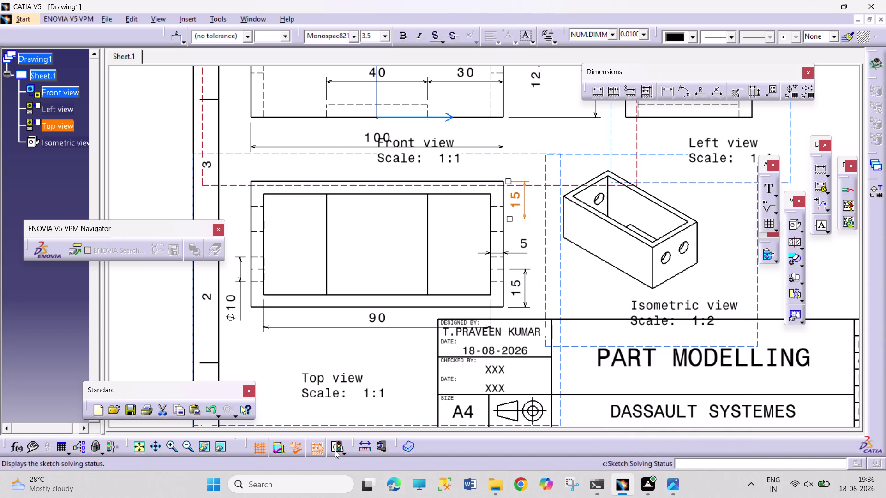
click(158, 448)
drag(688, 226, 460, 408)
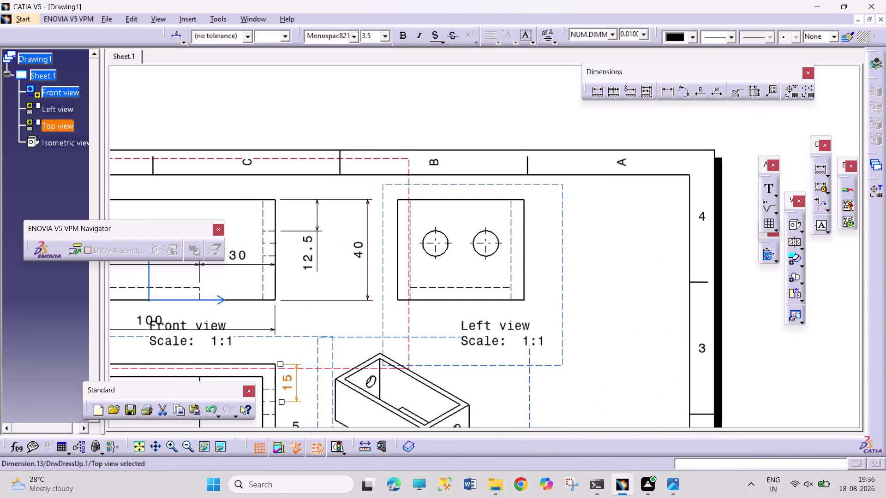
Shift the left view, add the 20 mm hole spacing, and lower its label.
drag(561, 289, 603, 293)
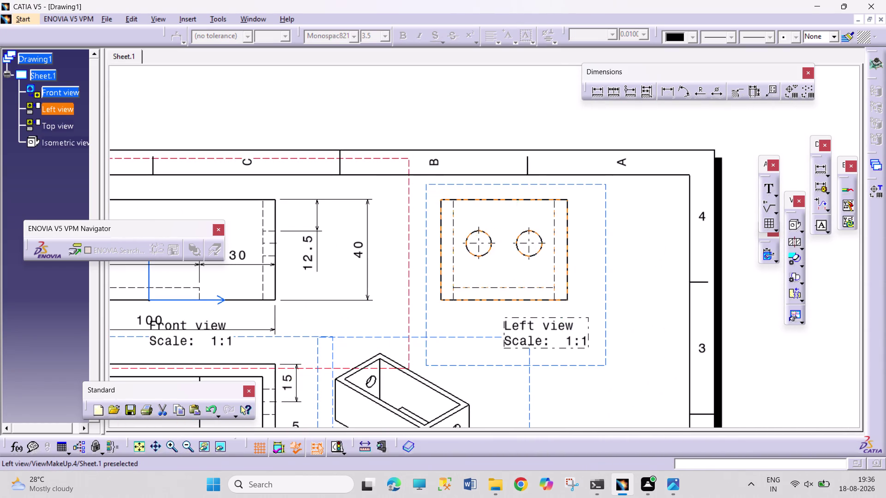
click(593, 94)
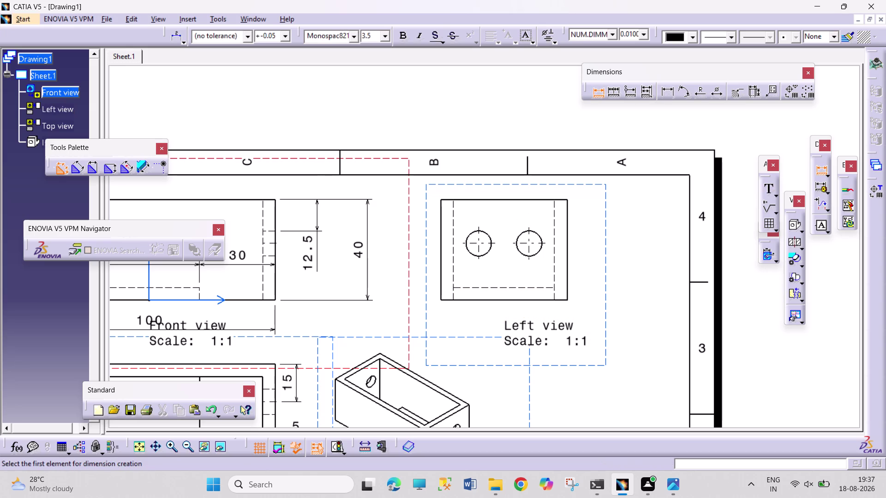
click(671, 91)
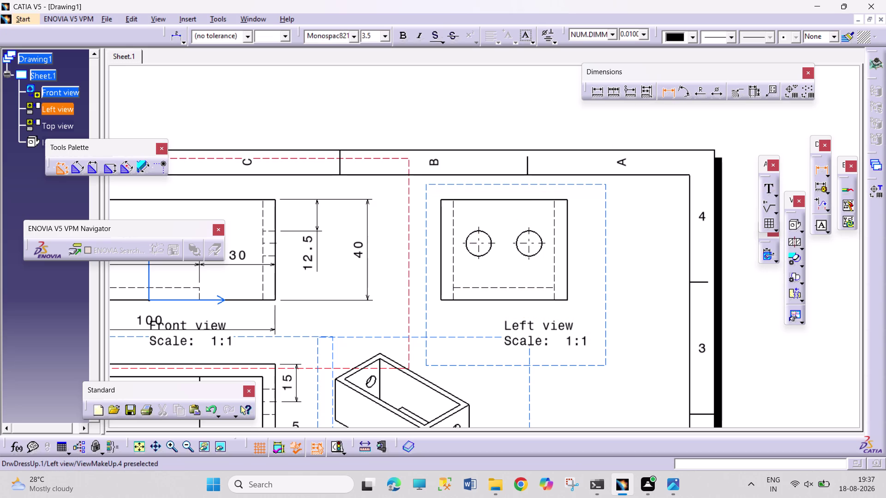
click(478, 249)
click(528, 249)
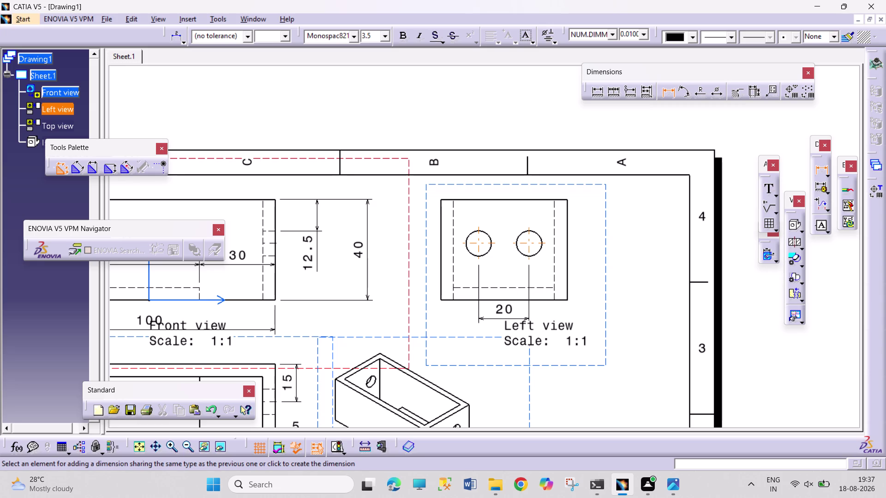
click(510, 318)
drag(540, 330, 521, 356)
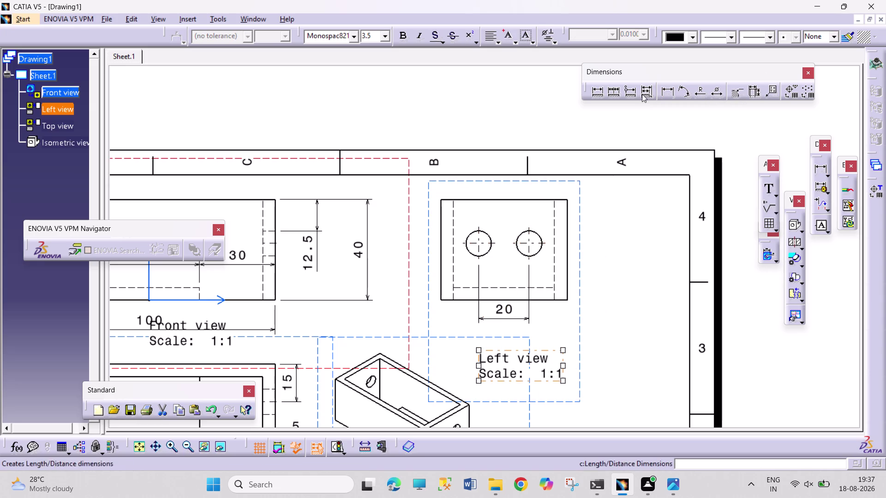
Add an R5 radius on the right hole and the 50 mm overall width.
click(698, 95)
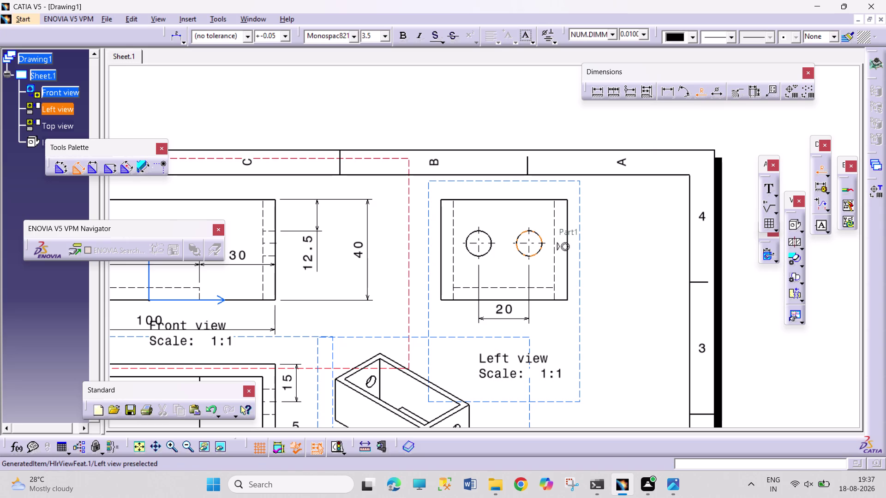
click(541, 238)
click(593, 220)
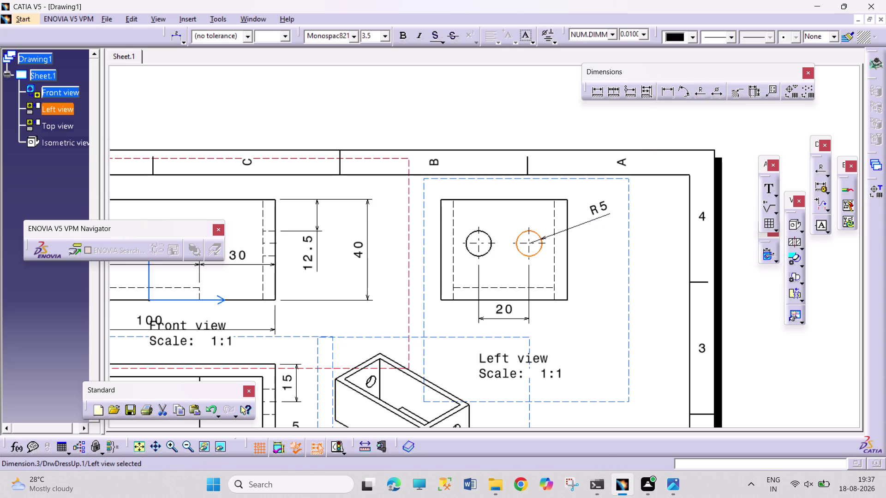
click(674, 91)
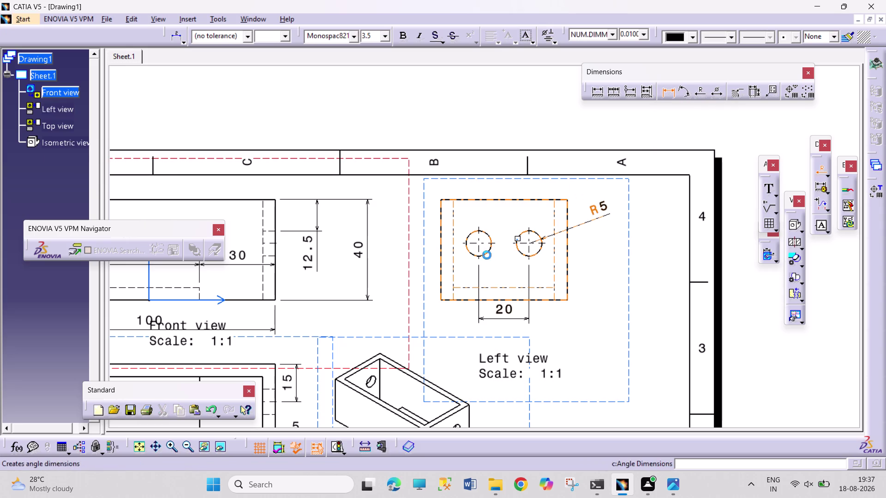
click(441, 281)
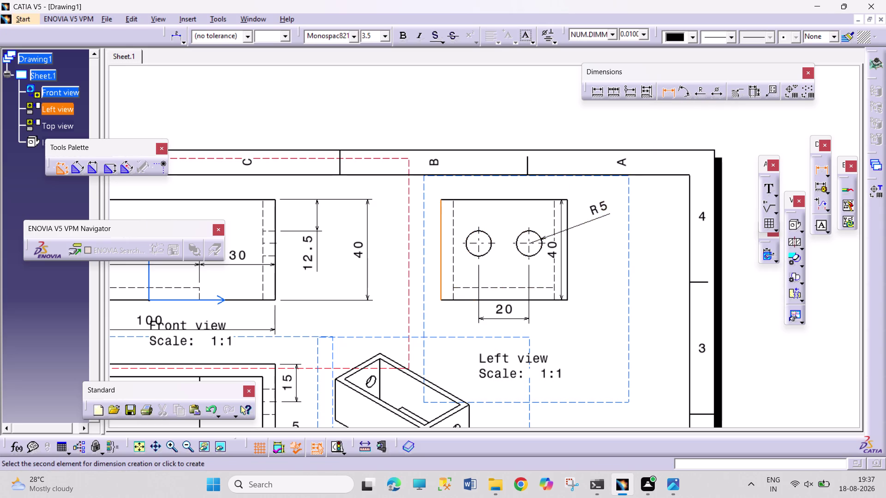
click(568, 287)
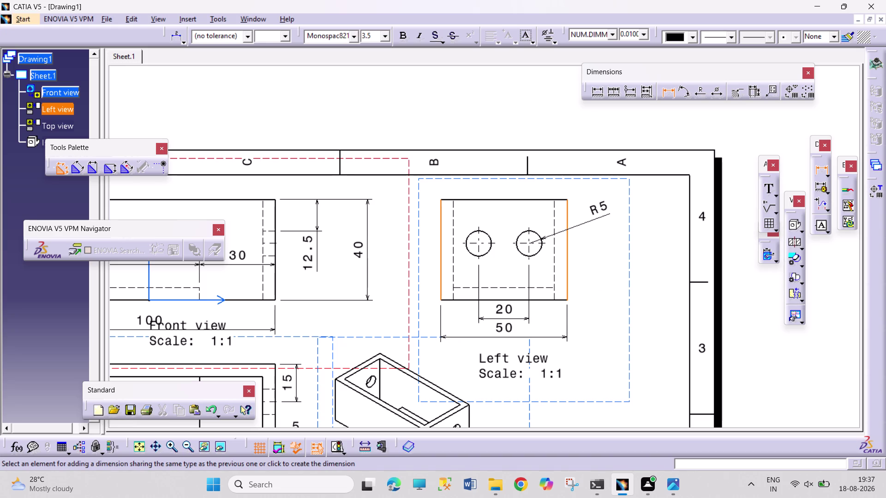
click(516, 338)
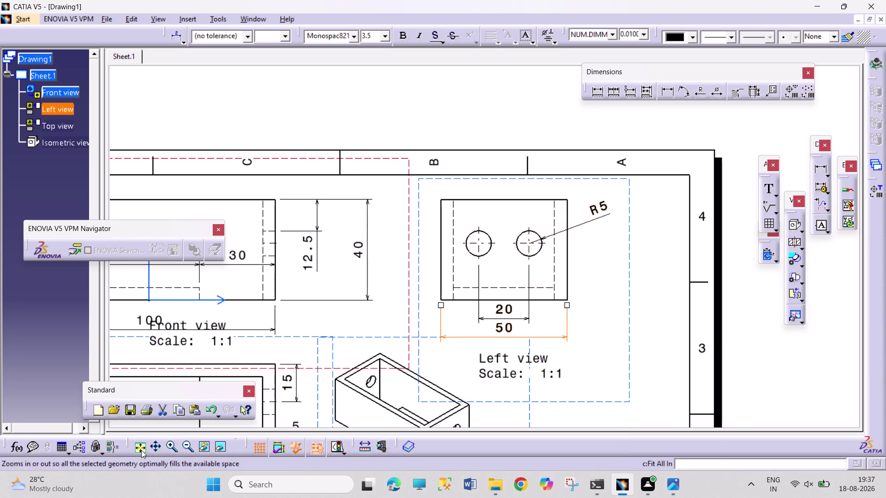
click(141, 450)
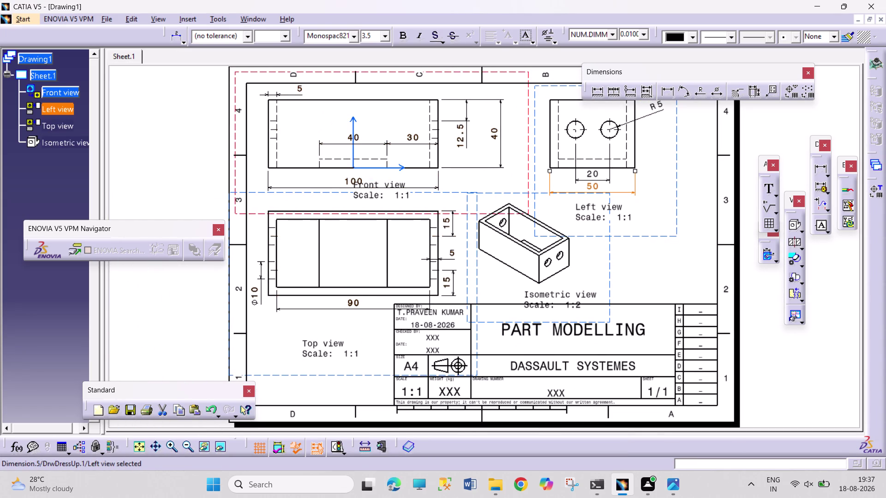
drag(293, 375, 293, 368)
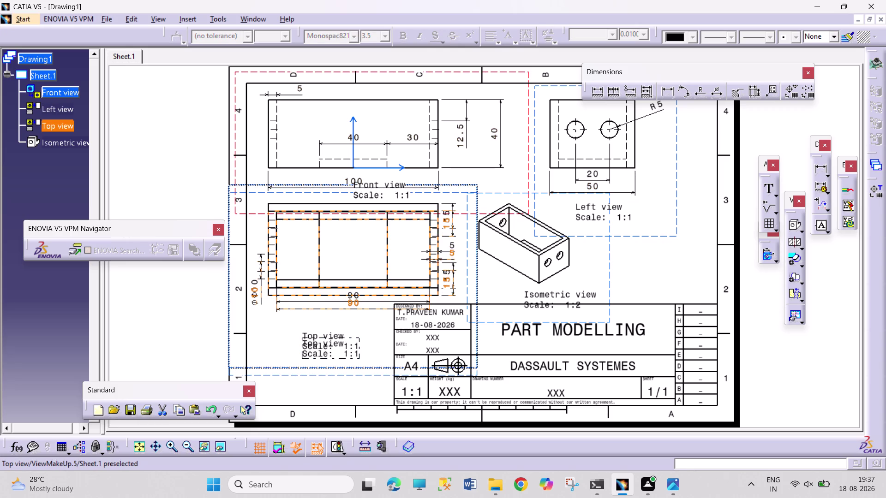
drag(293, 368, 293, 367)
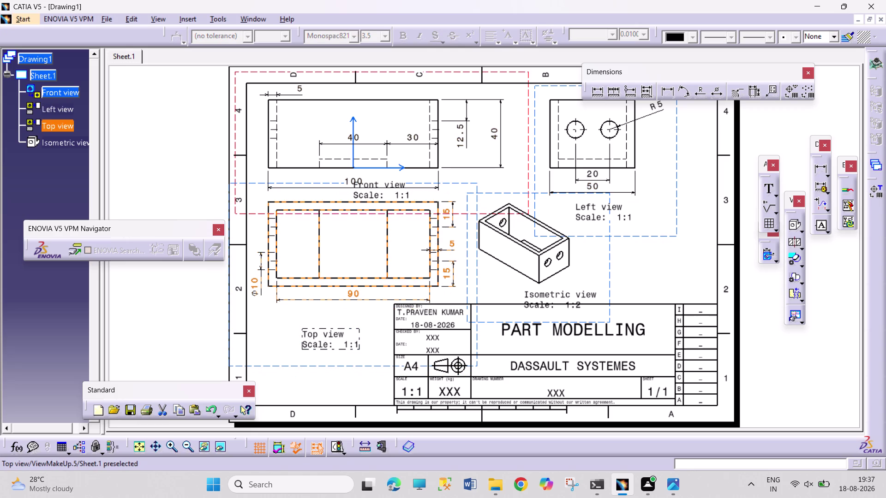
click(814, 367)
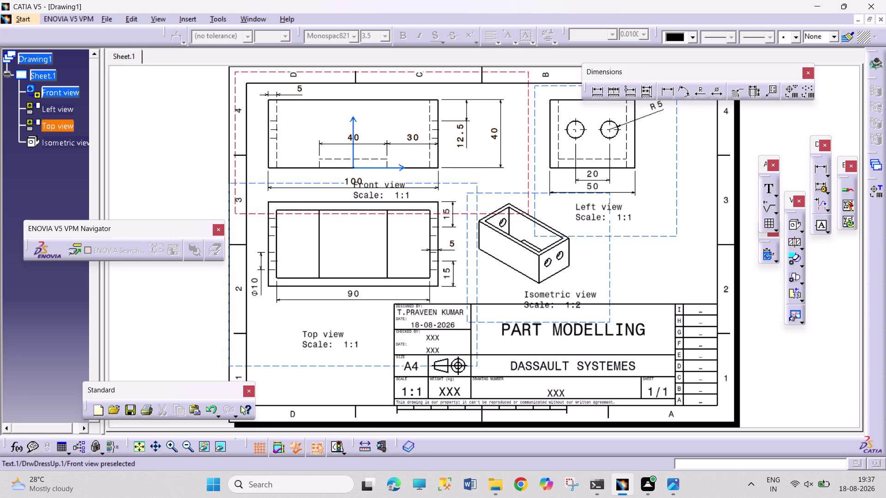
drag(338, 347, 342, 328)
drag(378, 195, 458, 193)
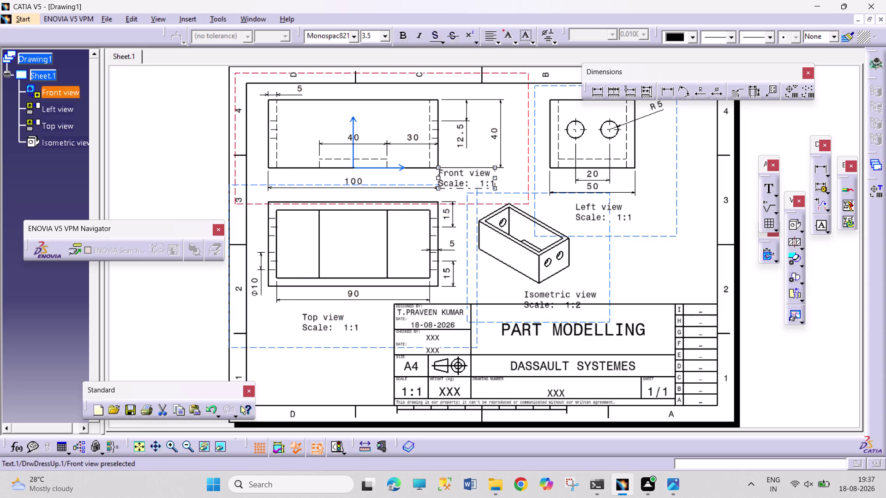
drag(457, 193, 475, 192)
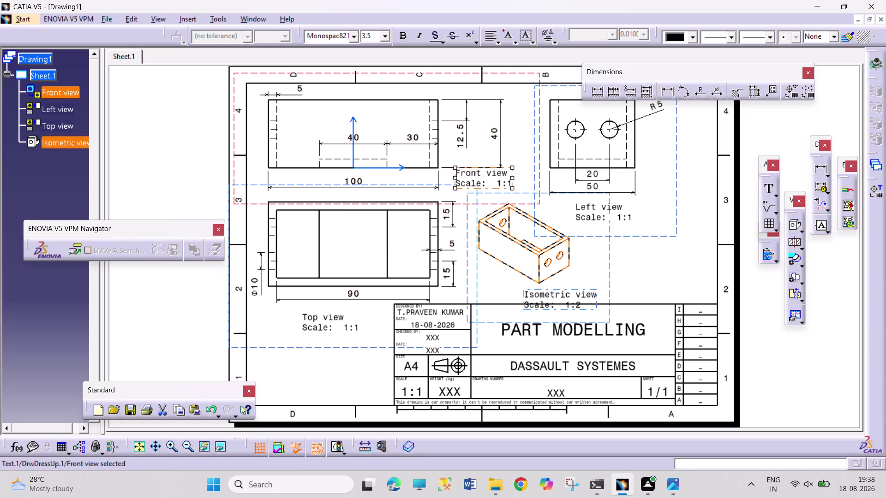
click(687, 274)
drag(610, 277, 629, 281)
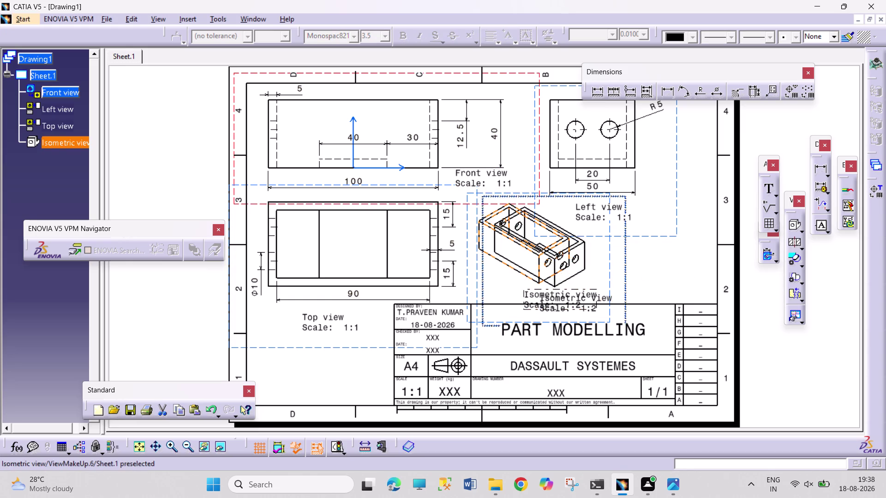
drag(628, 281, 642, 277)
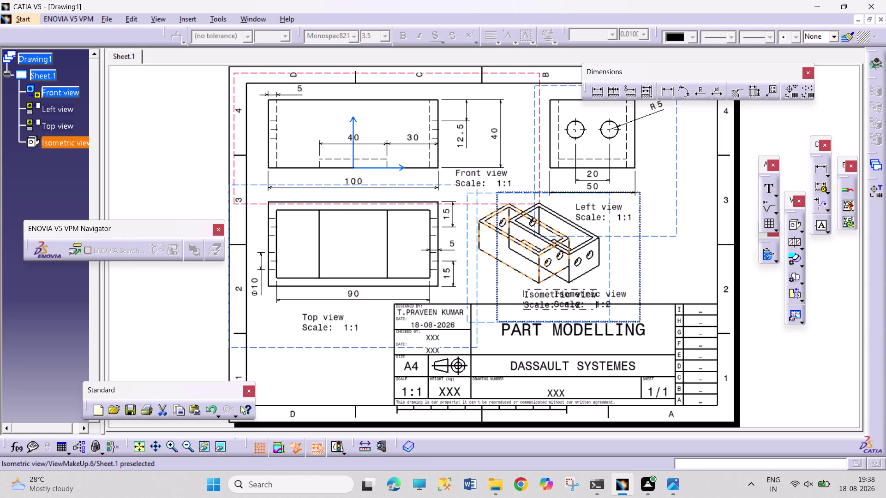
drag(642, 277, 637, 285)
drag(597, 307, 618, 287)
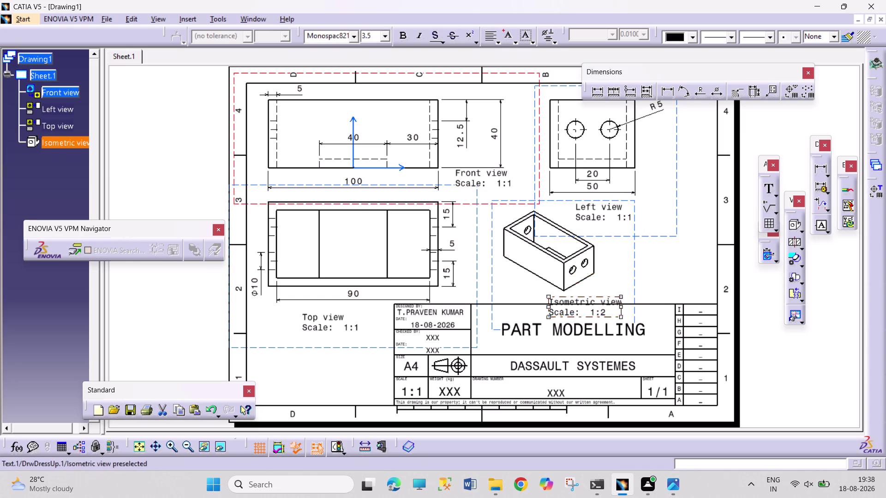
drag(618, 287, 645, 285)
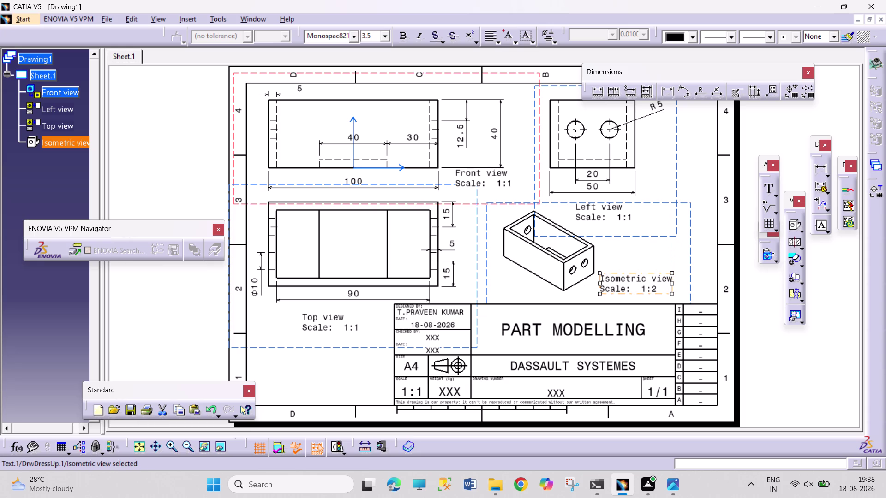
click(798, 344)
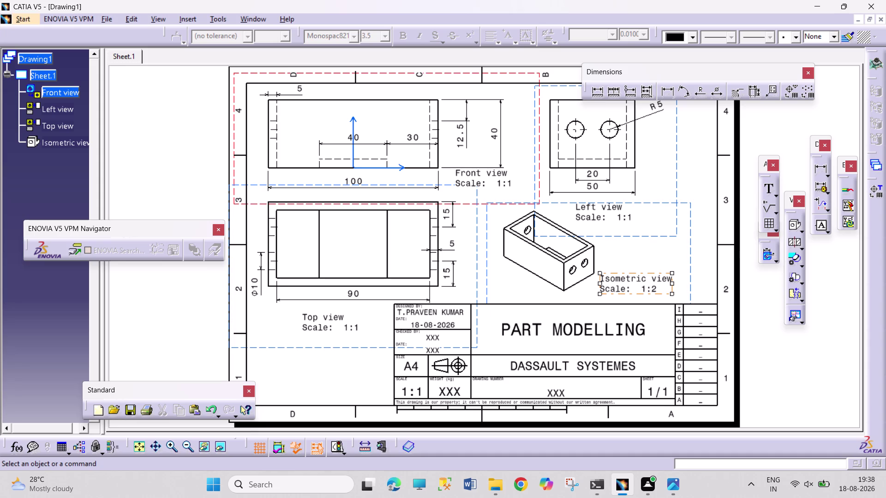
double_click(689, 277)
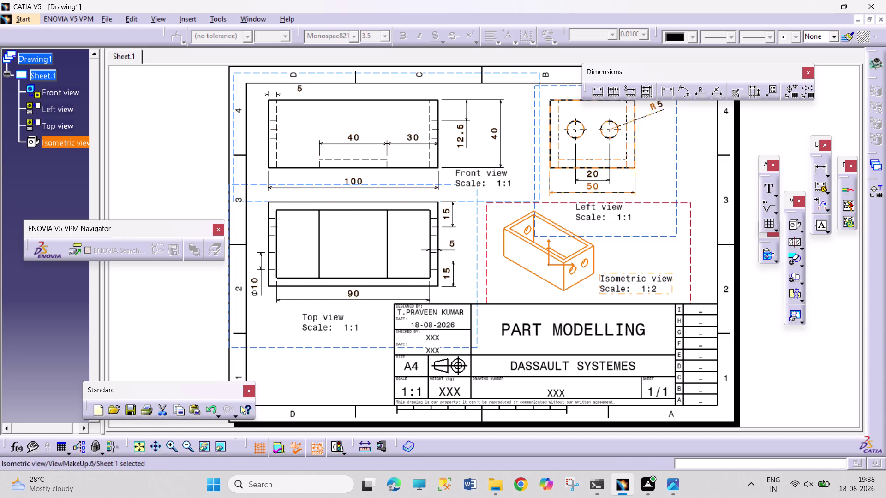
key(ctrl+s)
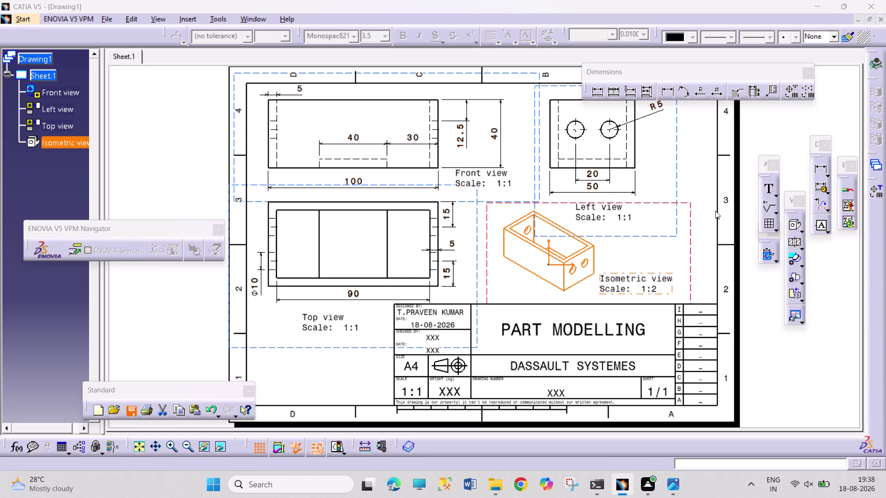
Save the drawing under the file name 'PART1.1 SHEET'.
text(P)
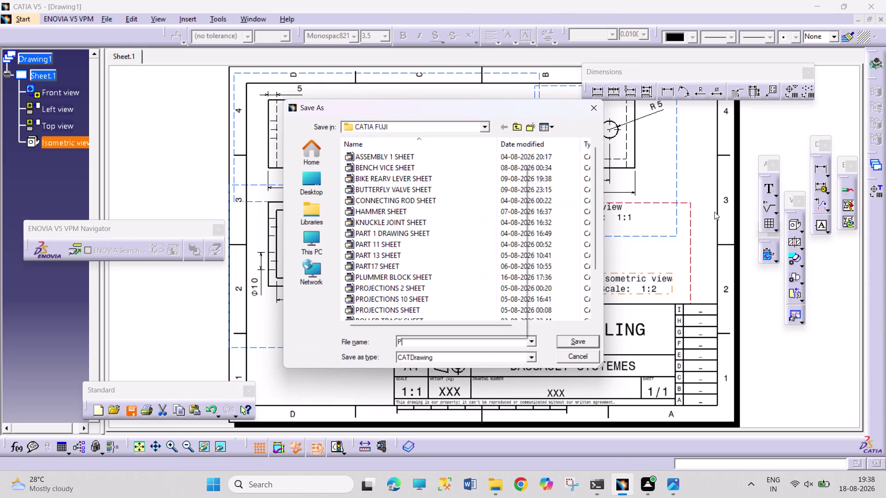
text(A)
text(RT)
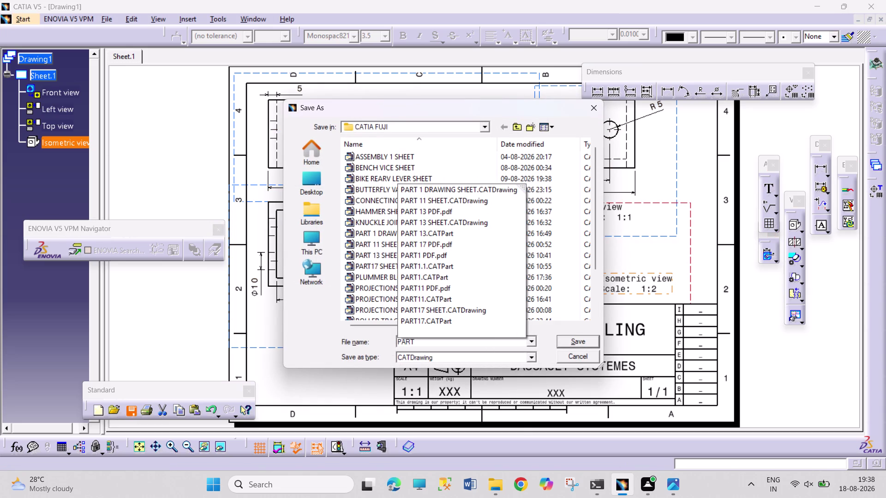
text(1.1)
key(space)
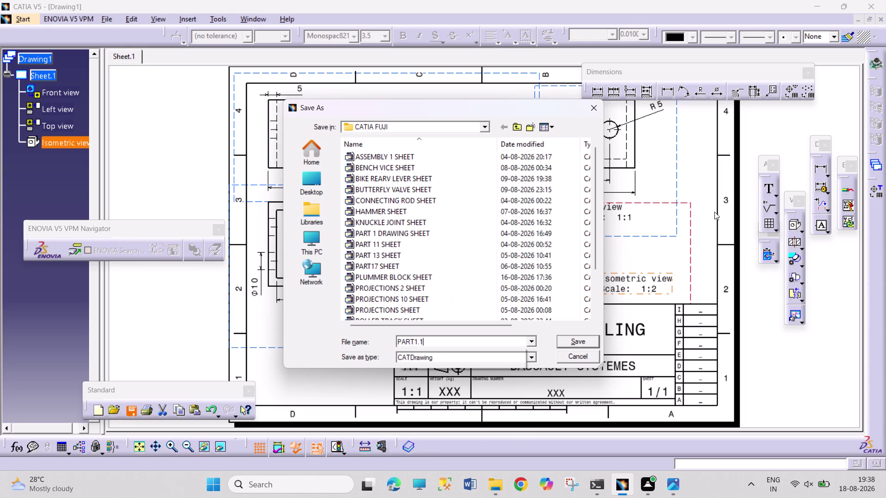
text(S)
text(HEE)
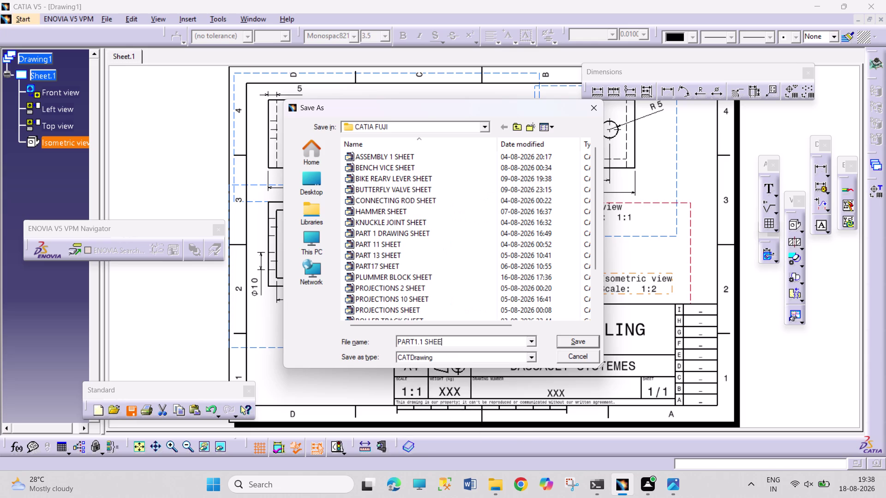
text(T)
key(Return)
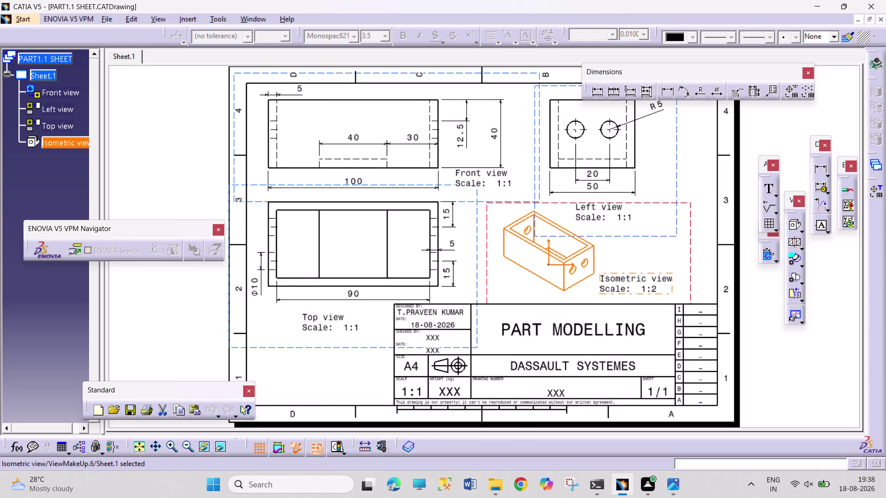
key(ctrl+p)
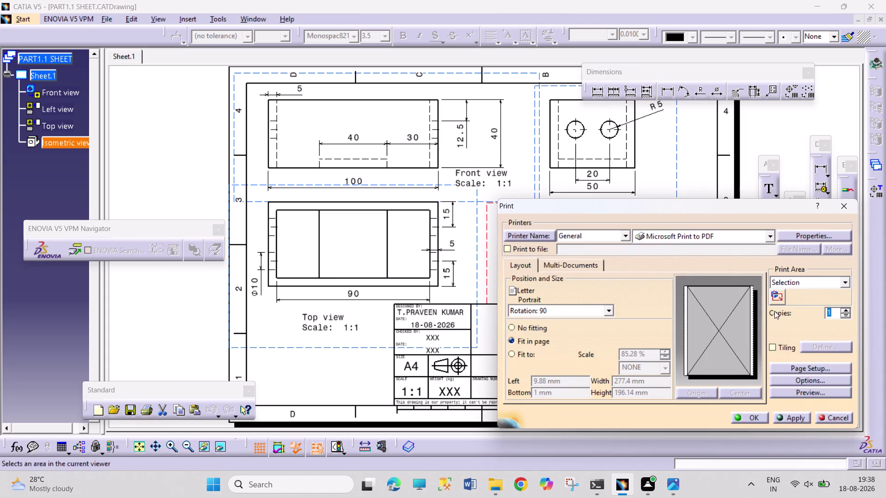
Set the print paper format to A4 ISO and preview the printed sheet.
click(808, 371)
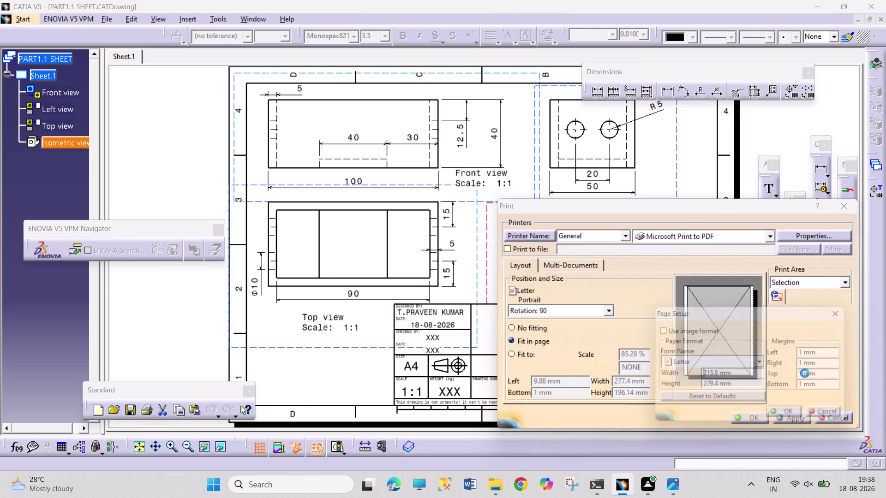
click(765, 363)
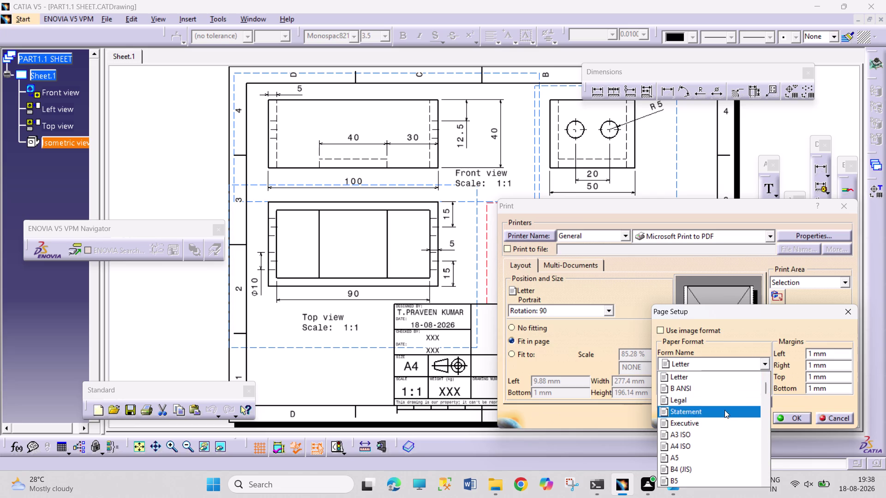
click(715, 444)
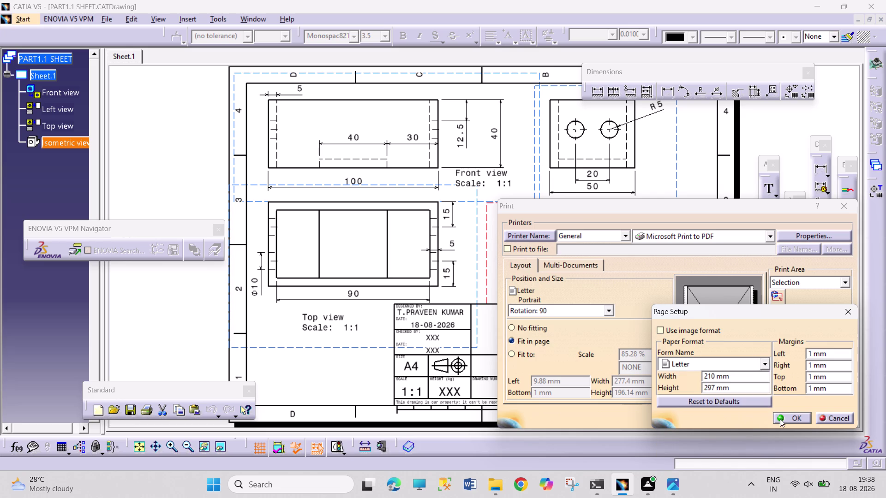
click(780, 419)
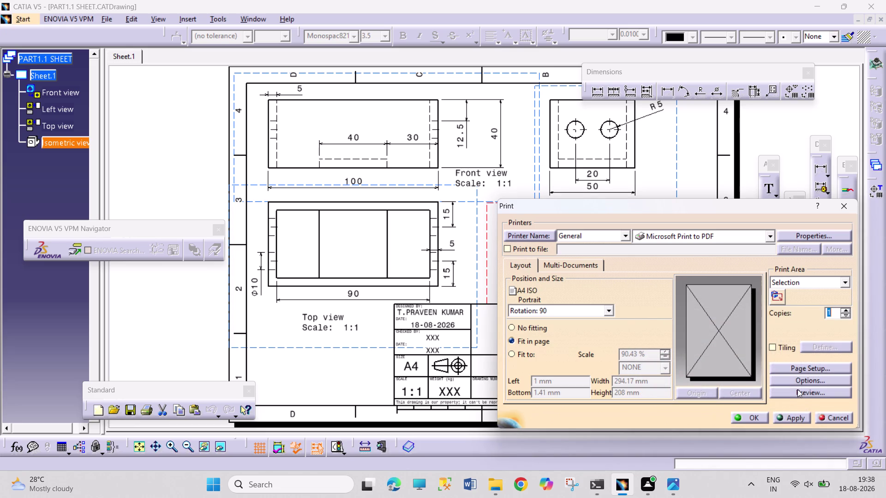
click(794, 394)
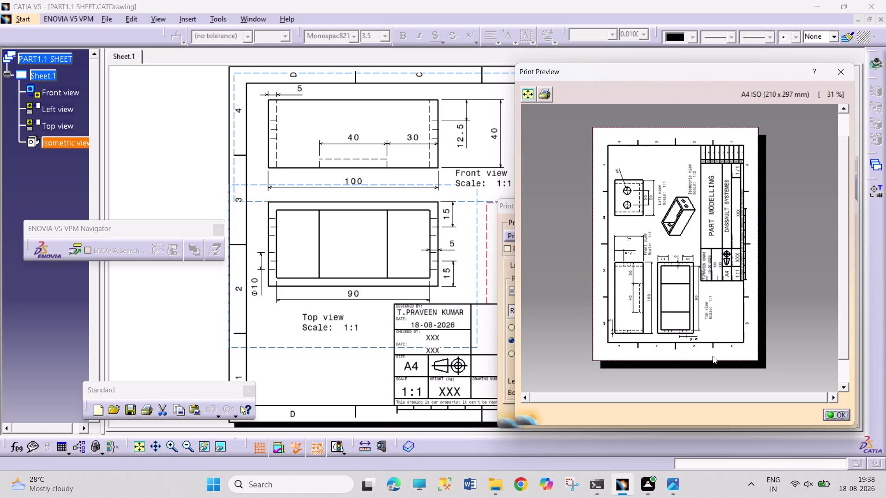
middle_drag(710, 355, 723, 258)
middle_drag(719, 344, 795, 119)
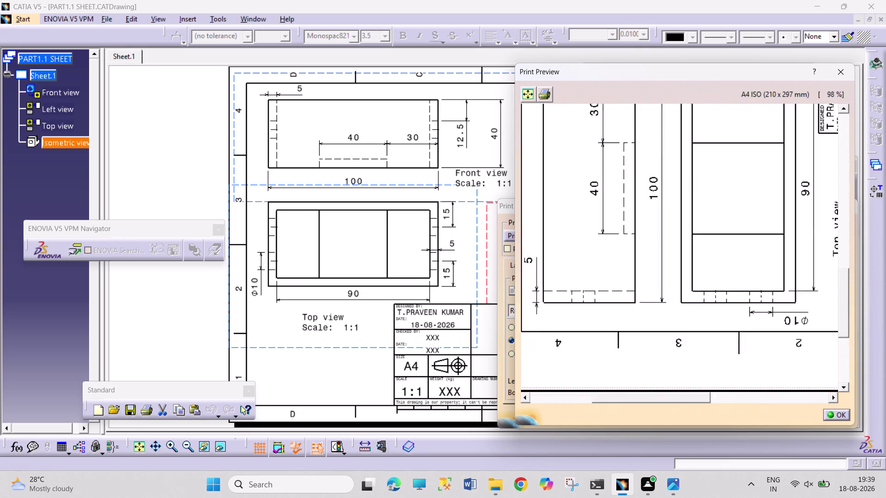
middle_drag(794, 120, 805, 99)
middle_drag(809, 109, 809, 133)
middle_drag(802, 159, 715, 204)
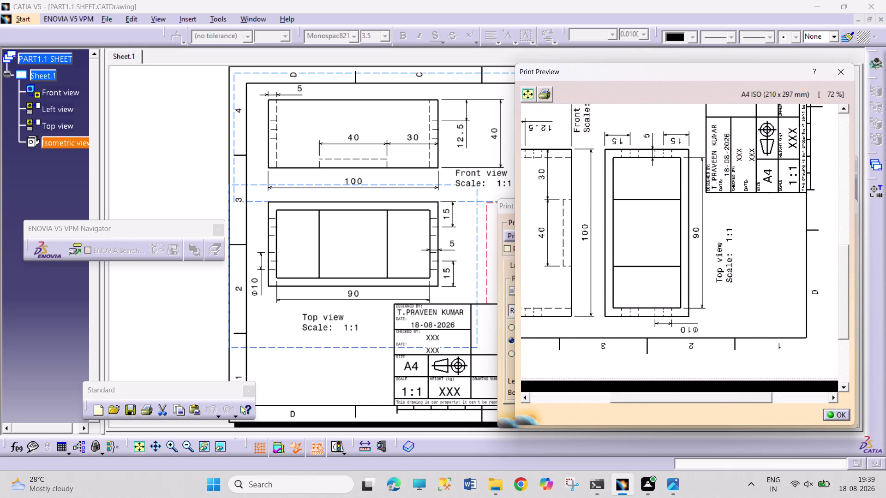
middle_drag(715, 204, 751, 237)
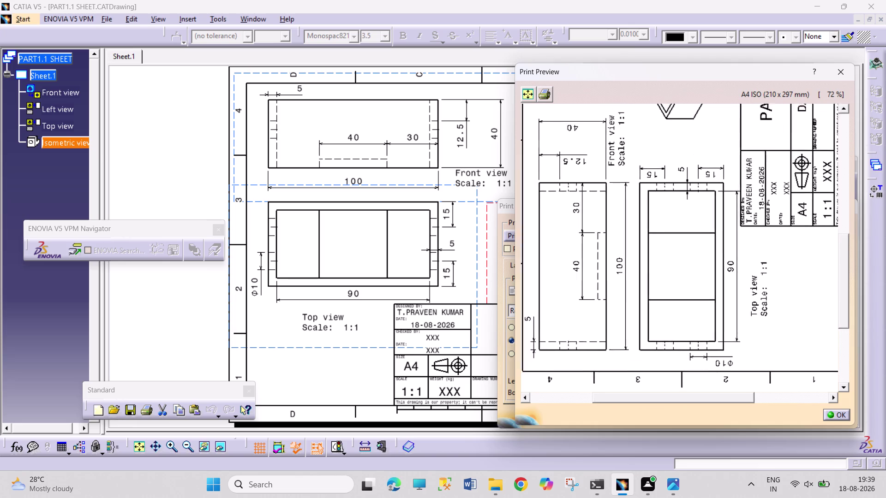
middle_drag(751, 238, 765, 271)
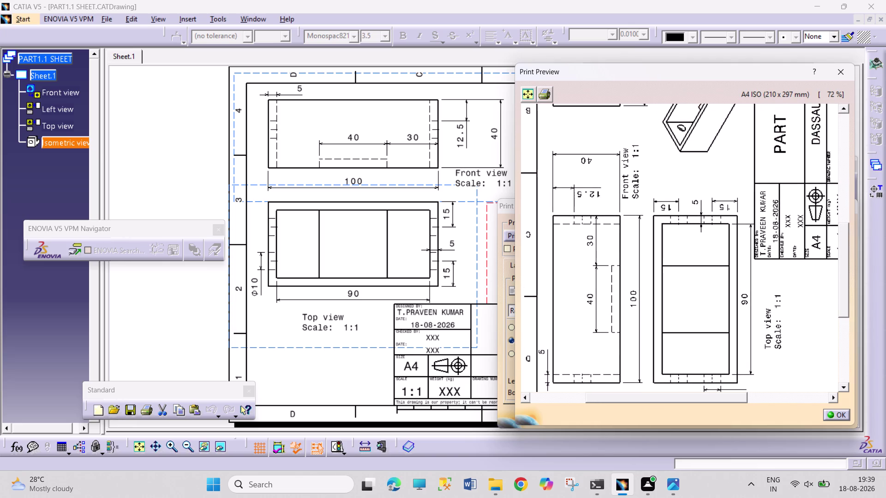
middle_drag(764, 272, 762, 272)
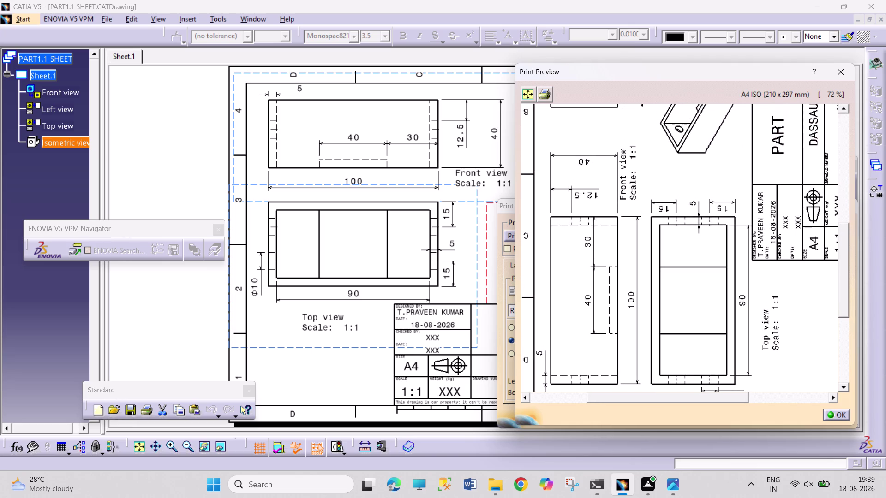
middle_drag(762, 272, 759, 304)
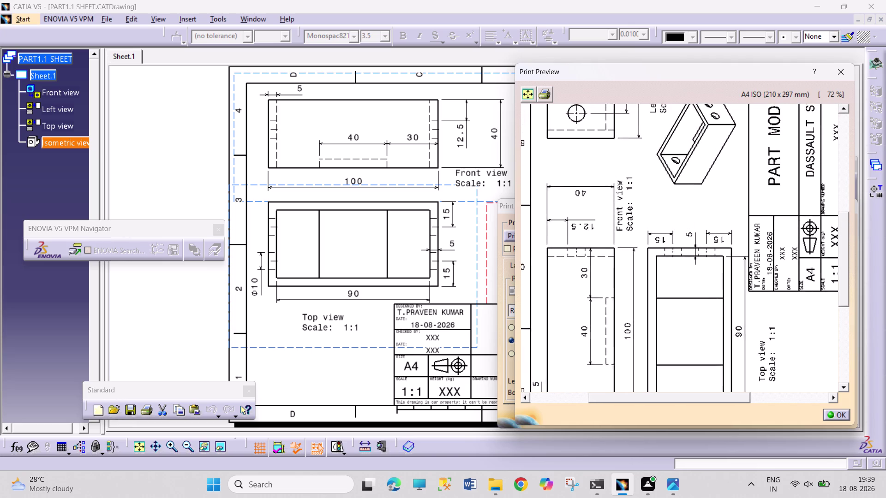
middle_drag(759, 304, 754, 382)
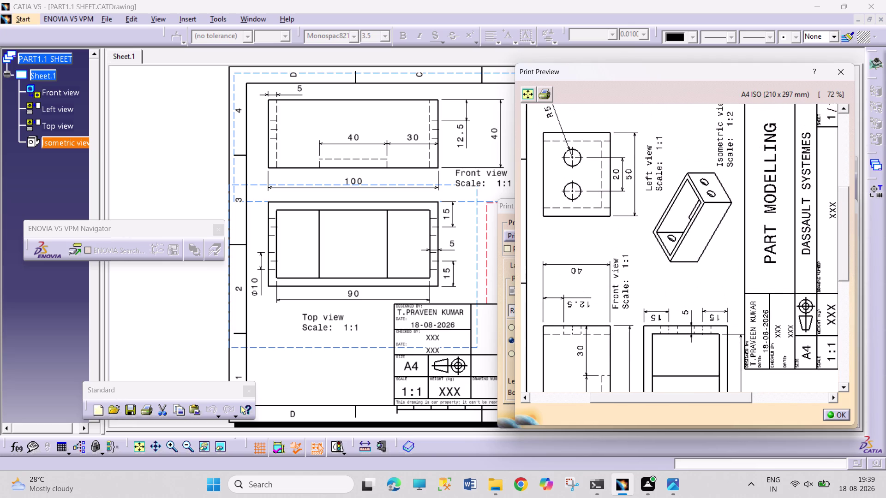
middle_drag(754, 382, 743, 383)
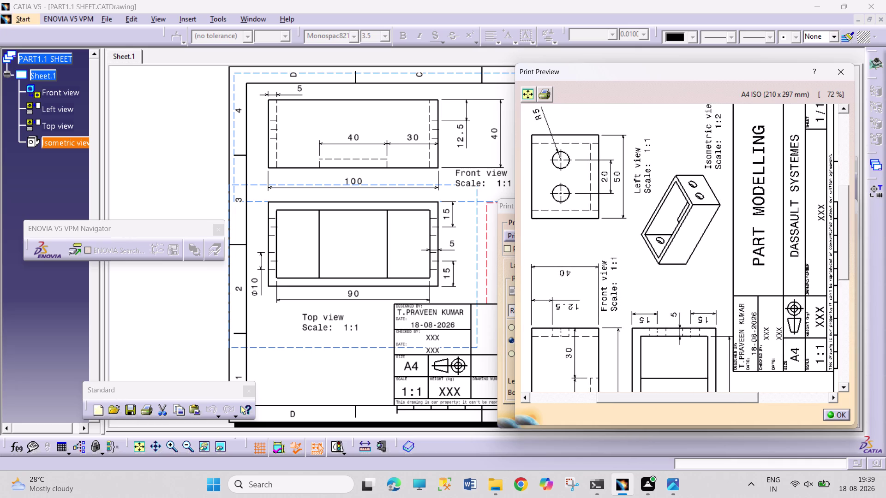
middle_drag(742, 383, 723, 397)
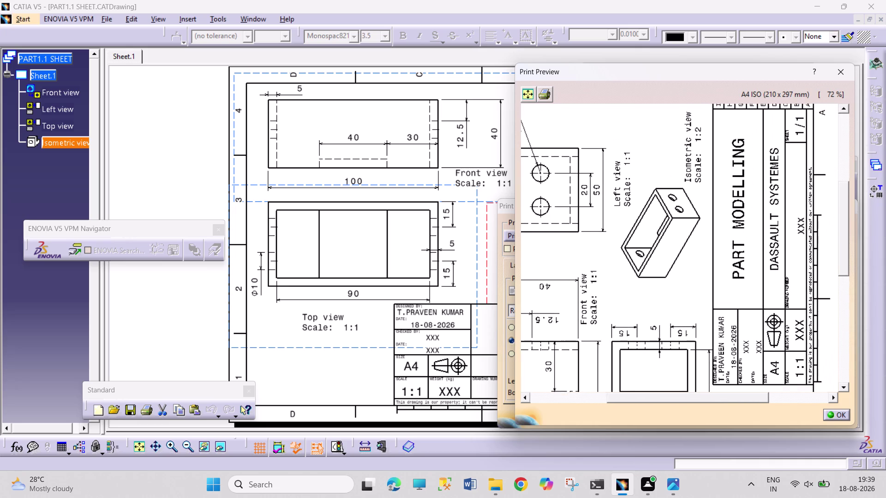
middle_drag(723, 397, 674, 447)
middle_drag(678, 427, 684, 402)
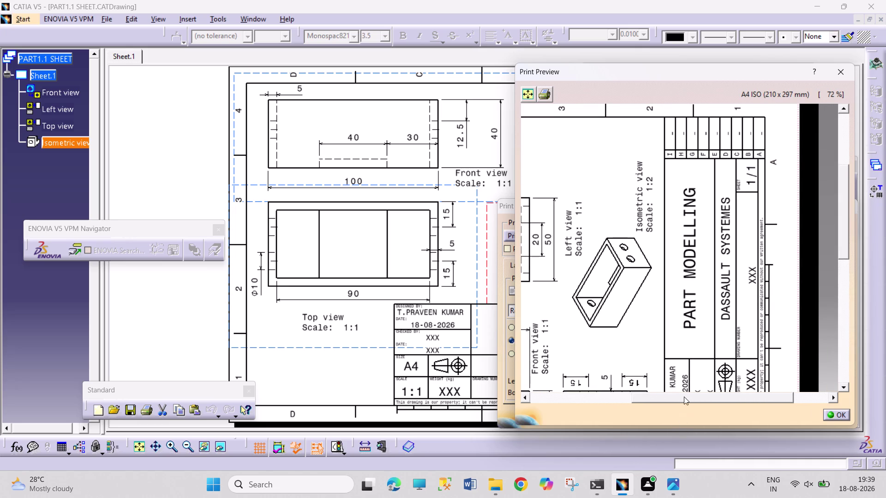
middle_drag(684, 402, 693, 346)
middle_drag(695, 347, 695, 274)
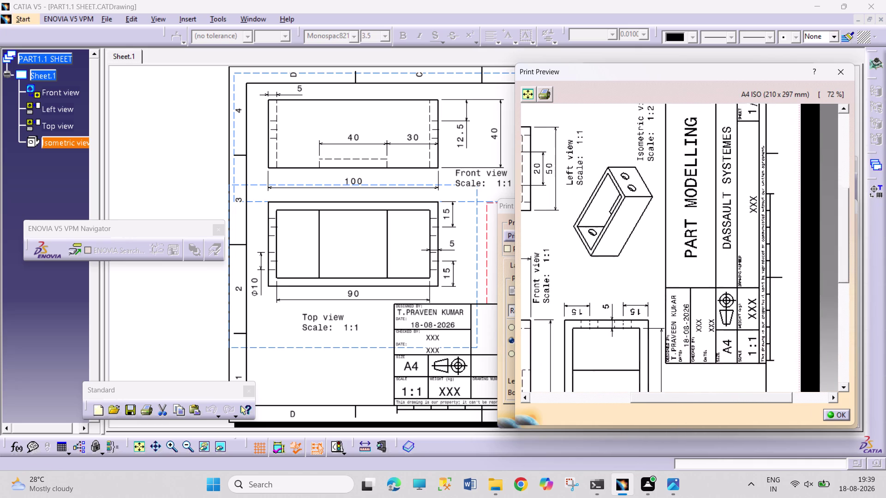
middle_drag(695, 274, 703, 229)
middle_drag(718, 304, 729, 193)
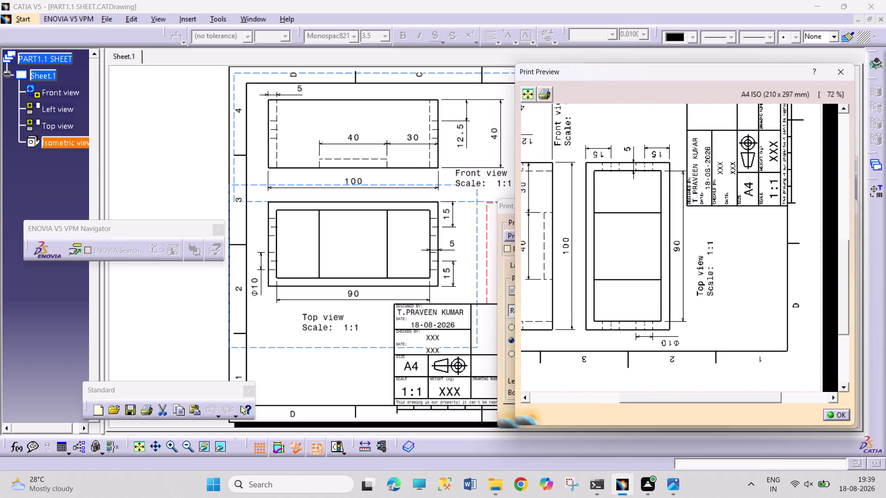
middle_drag(727, 245, 794, 269)
middle_drag(696, 270, 719, 317)
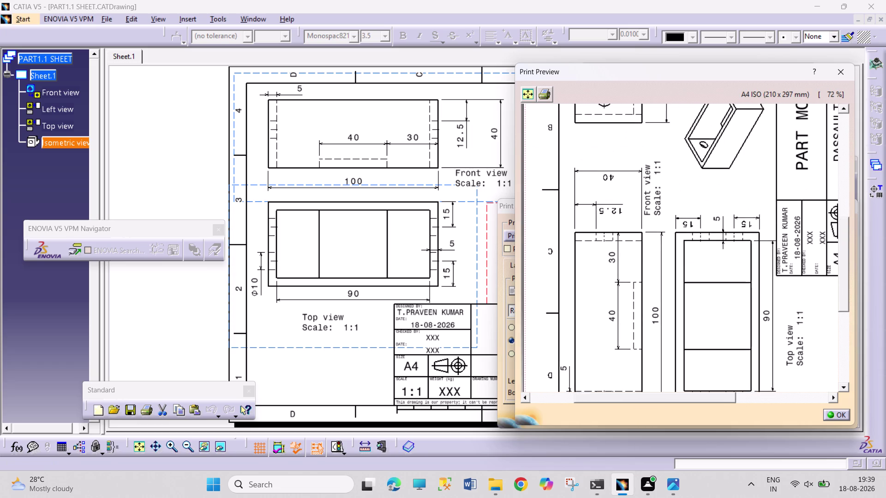
middle_drag(684, 196, 660, 334)
middle_drag(665, 237, 683, 129)
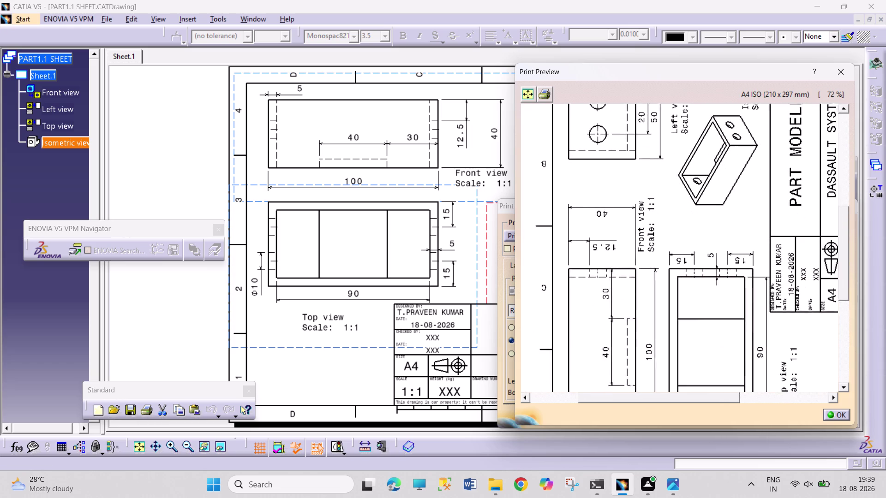
middle_drag(683, 129, 683, 126)
middle_drag(698, 251, 678, 174)
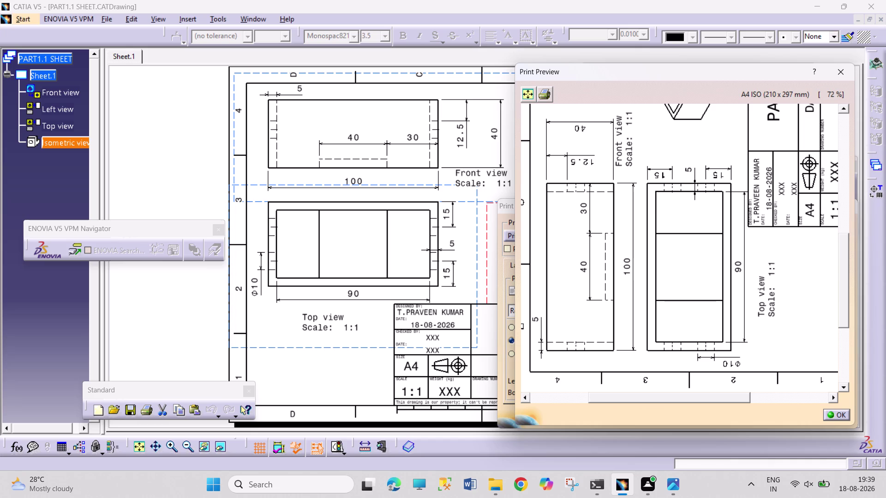
click(836, 413)
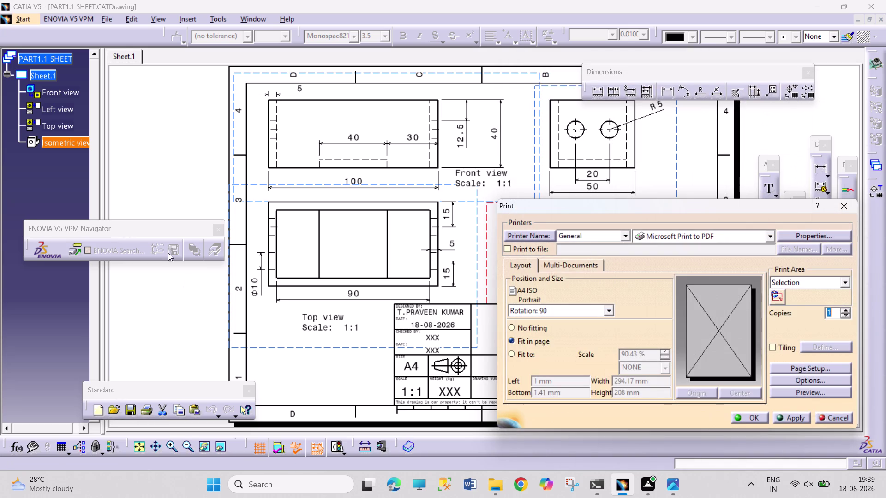
Print the drawing to Microsoft Print to PDF and ready the output file name.
right_click(299, 90)
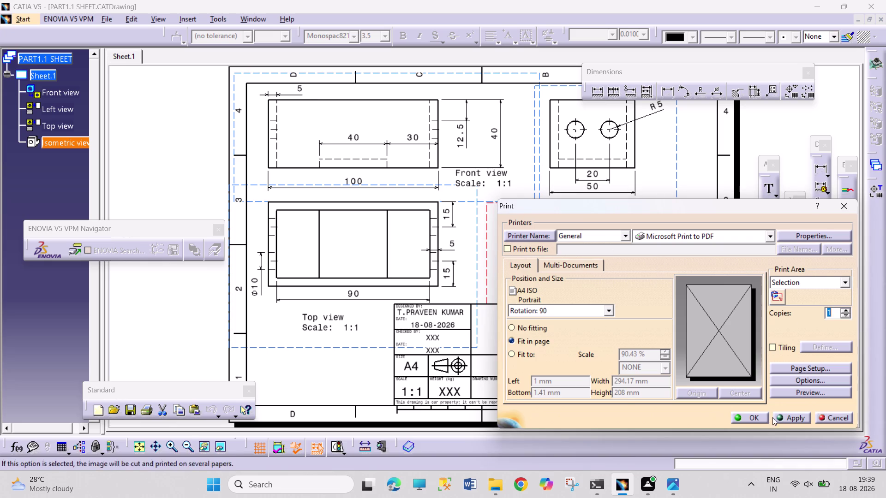
click(761, 420)
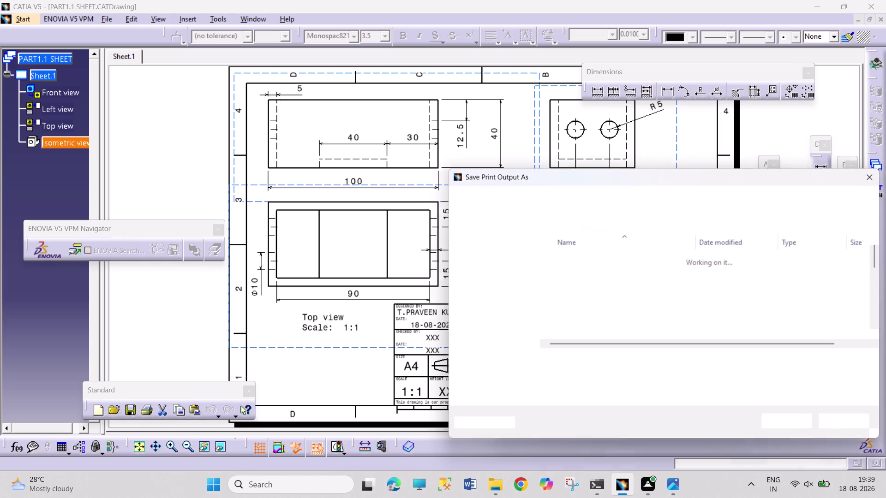
click(868, 177)
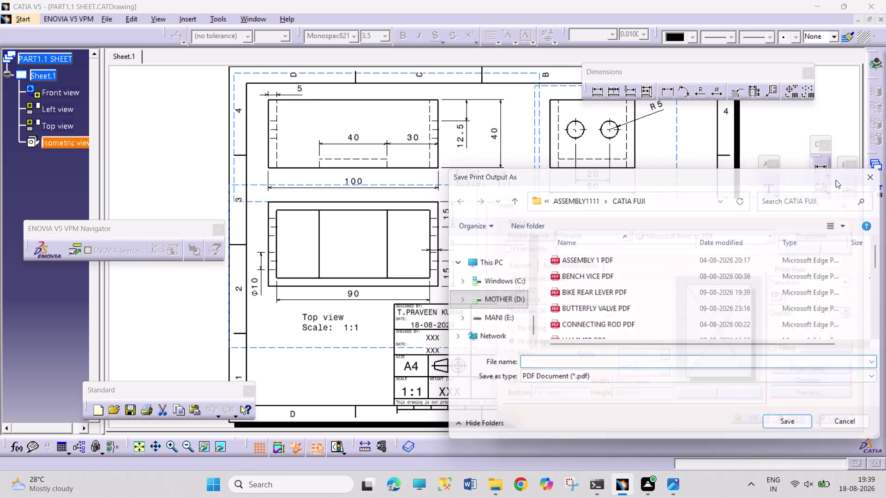
right_click(298, 92)
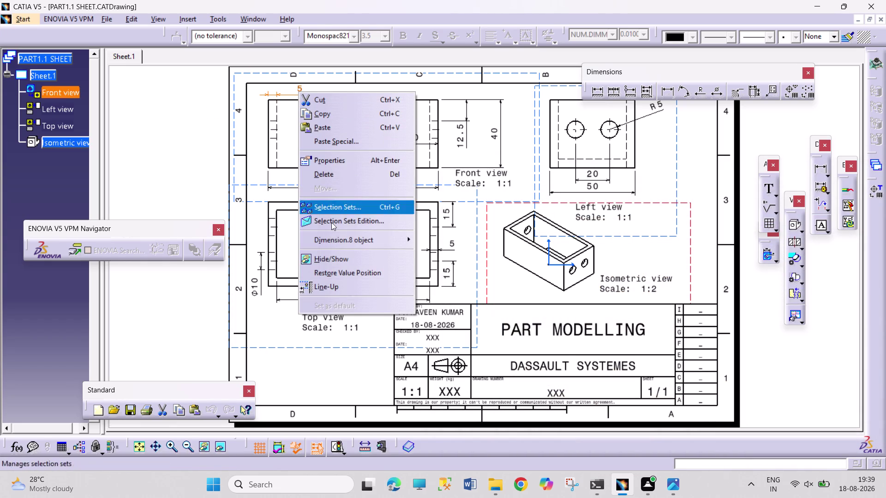
Delete the misplaced 5 dimension and recreate it on the front view's left edges.
click(349, 175)
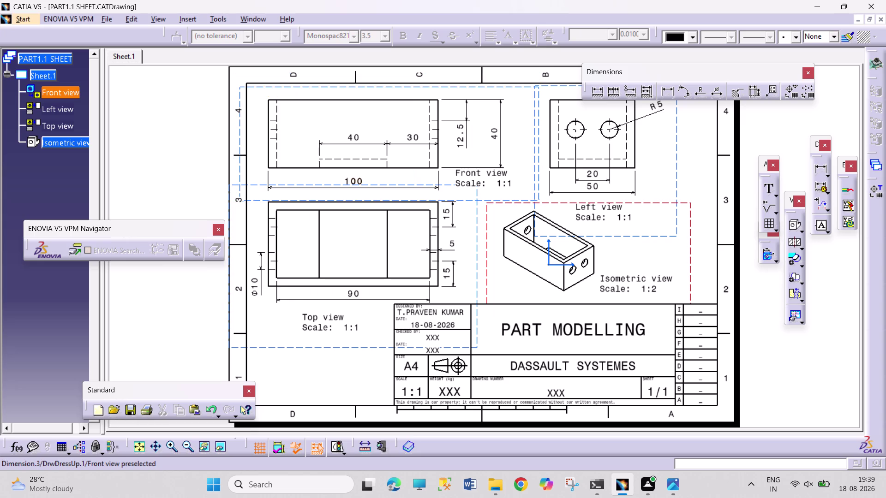
click(600, 91)
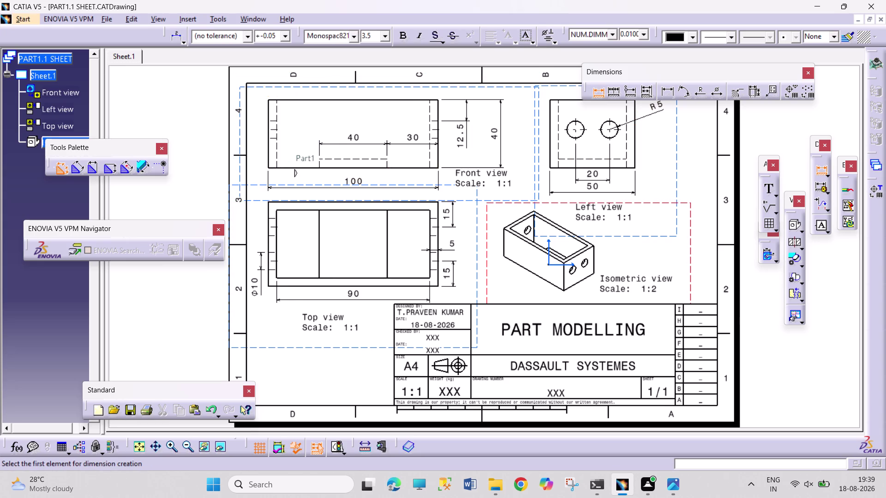
click(265, 161)
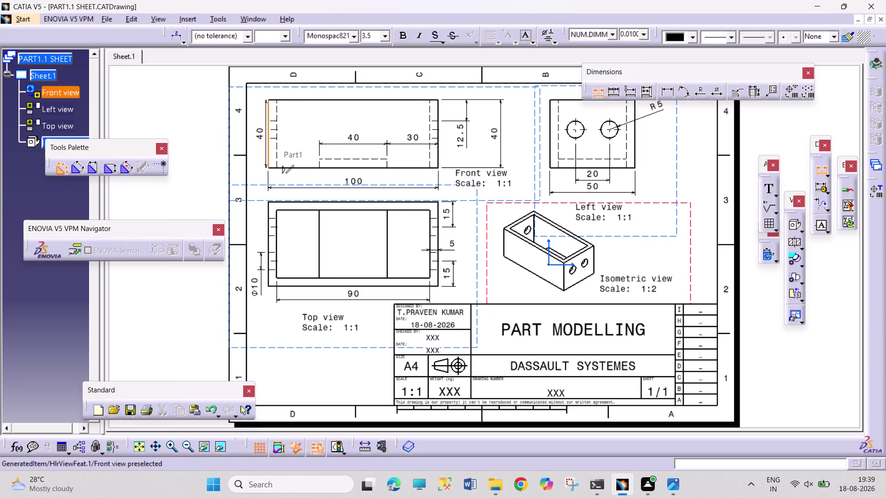
click(275, 158)
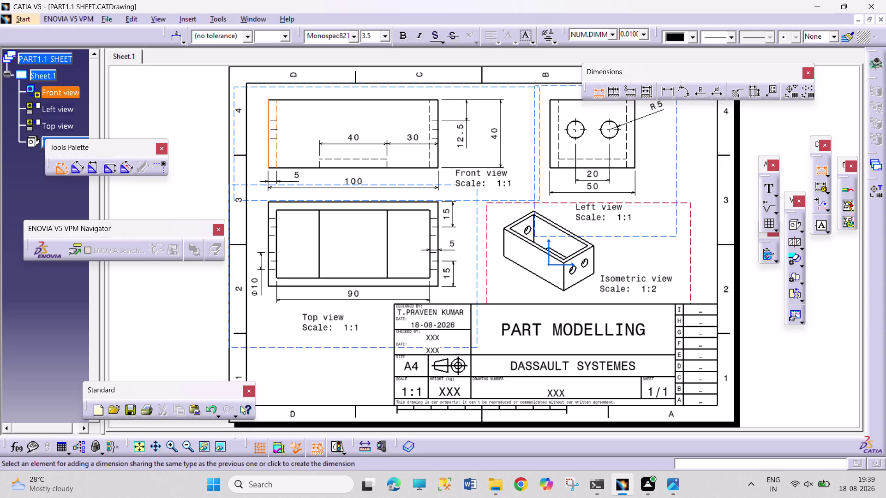
click(295, 181)
Reposition the new 5 dimension beside the 100 dimension and save the drawing.
drag(356, 182, 355, 193)
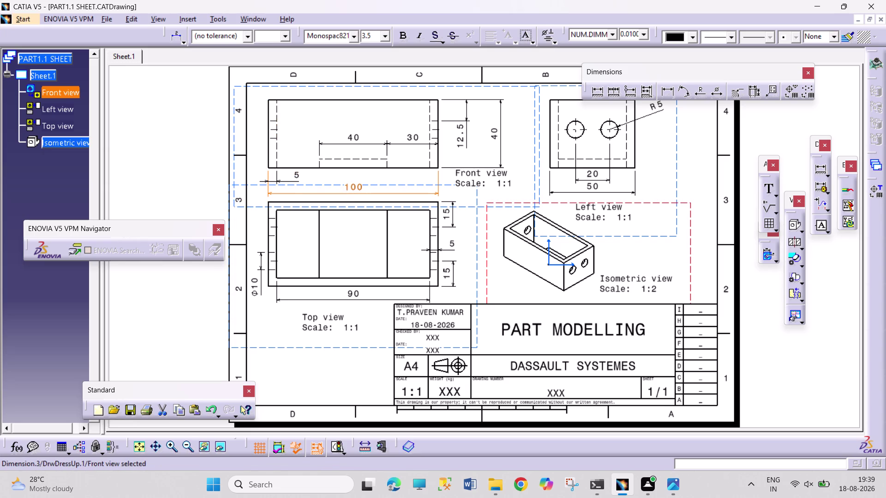
drag(354, 193, 354, 191)
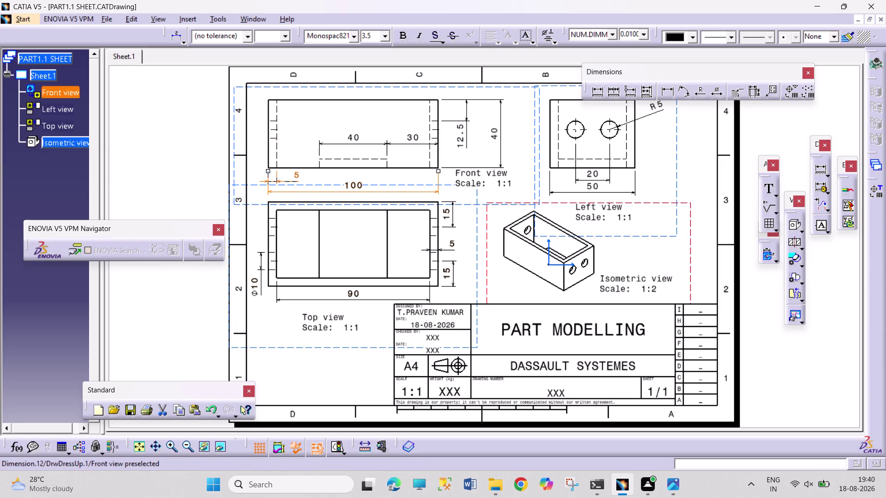
drag(298, 176, 291, 184)
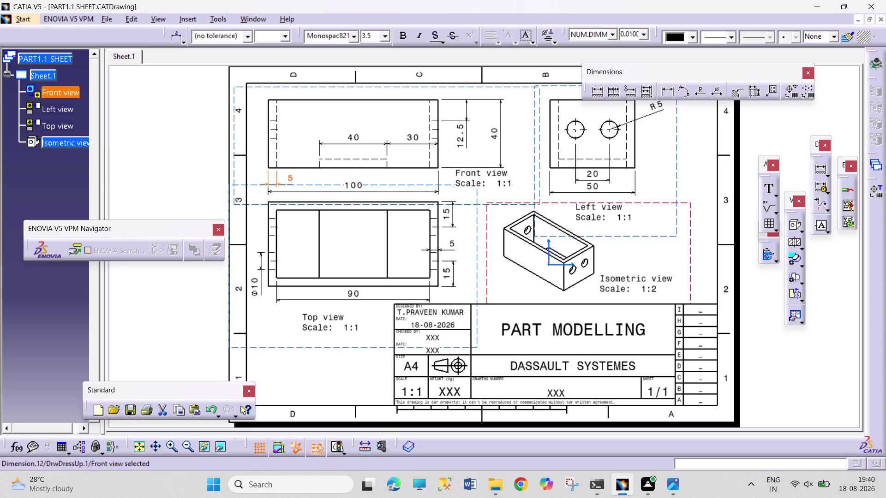
drag(291, 184, 294, 183)
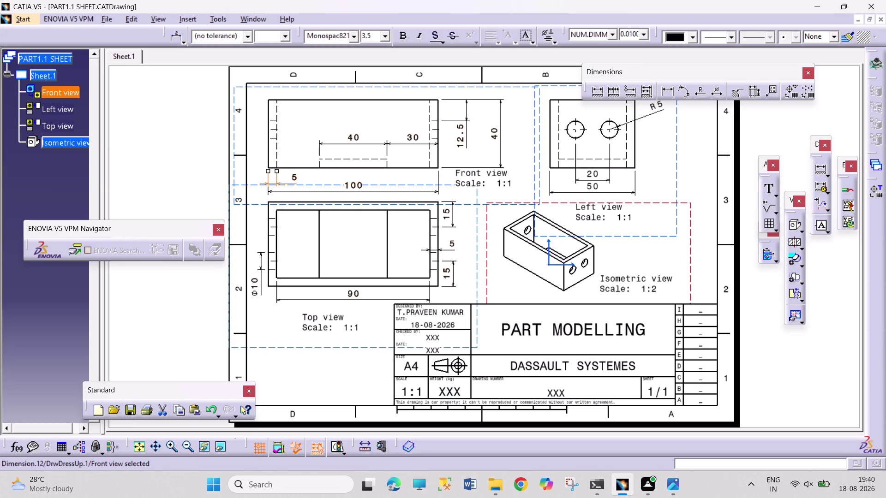
click(765, 341)
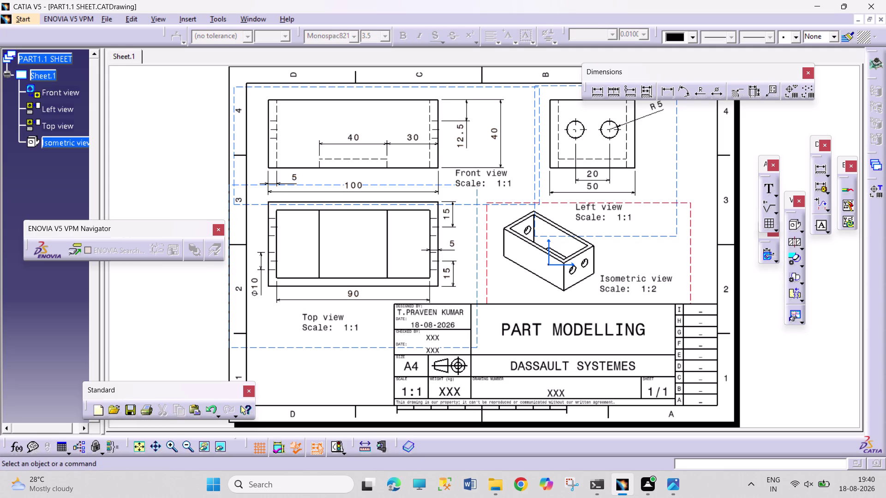
key(ctrl+s)
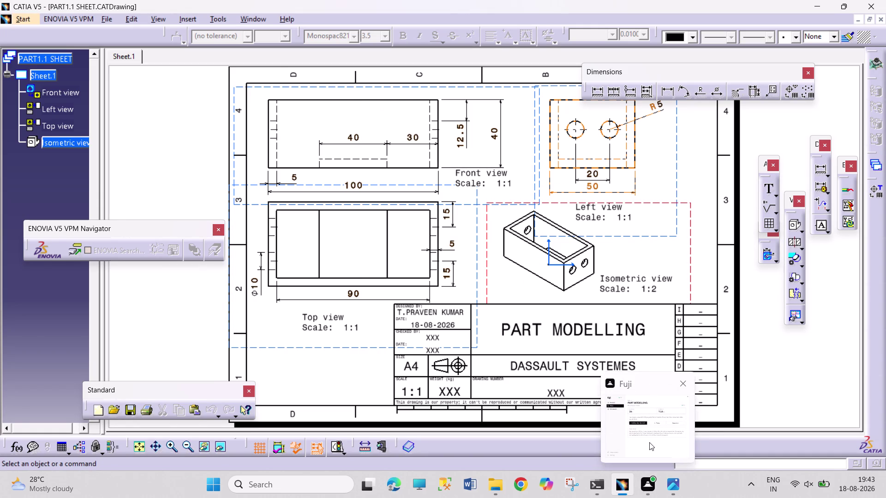
Reopen the Print dialog for the drawing sheet.
drag(771, 354, 815, 393)
drag(770, 342, 838, 395)
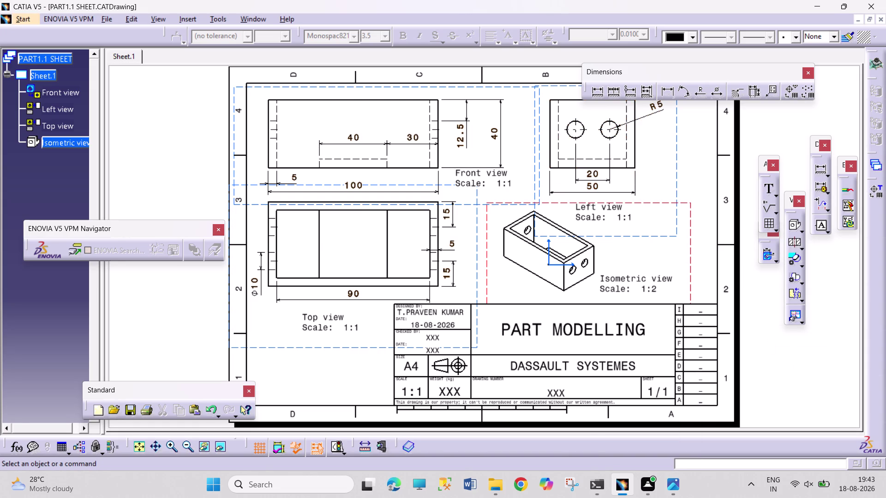
drag(770, 342, 810, 390)
drag(758, 354, 800, 404)
key(ctrl+p)
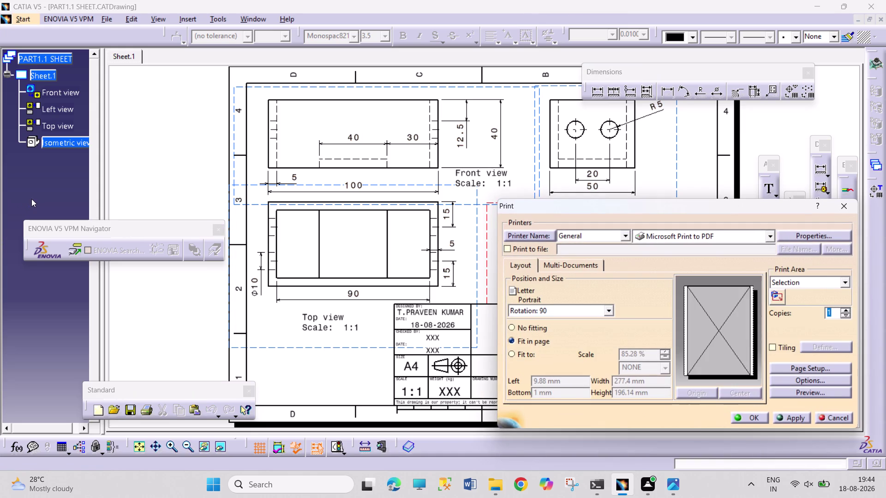
Set the paper format to A4 ISO and print the sheet to PDF.
drag(800, 369, 796, 375)
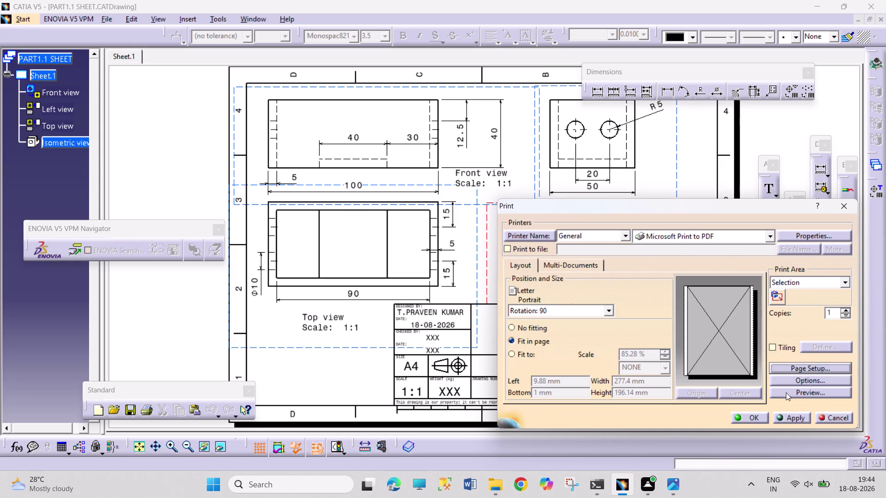
click(842, 364)
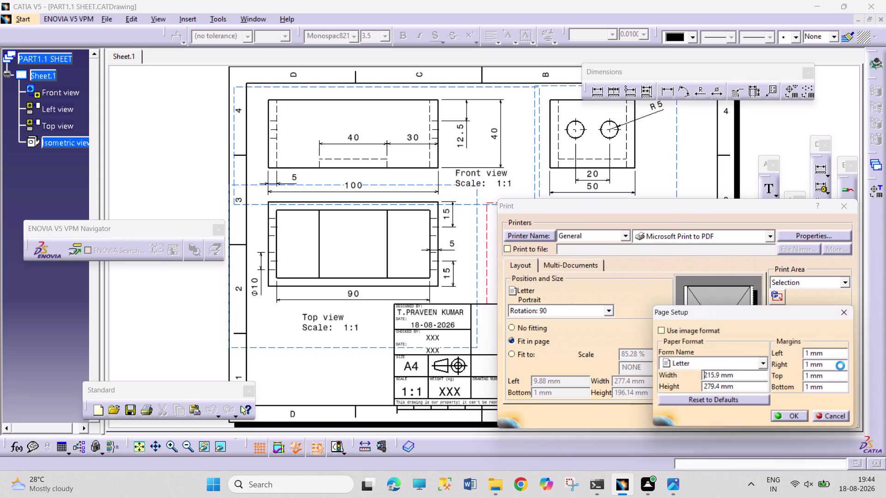
click(762, 364)
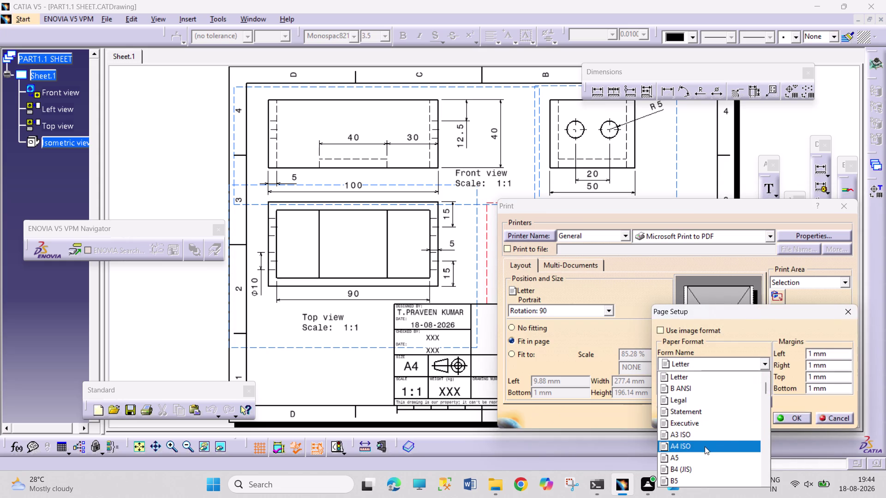
click(705, 446)
click(780, 418)
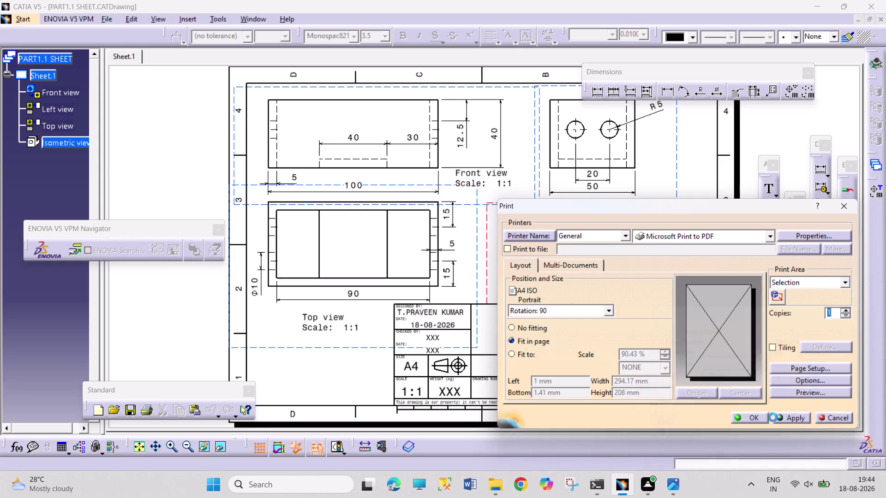
click(751, 420)
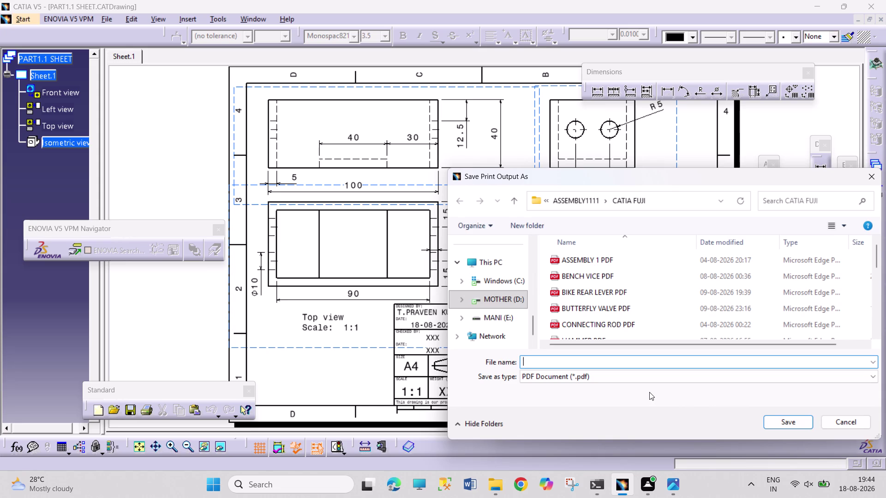
Name the PDF output 'PART1.1 PDF' and save it.
key(p)
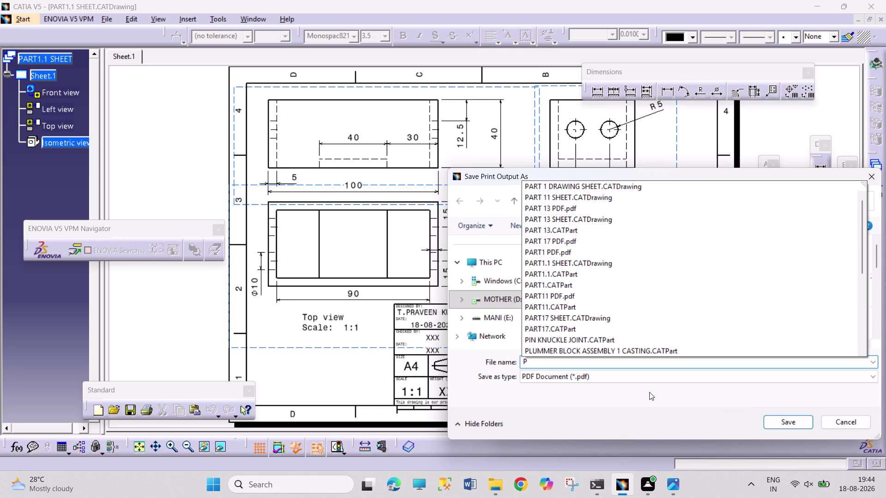
text(AR)
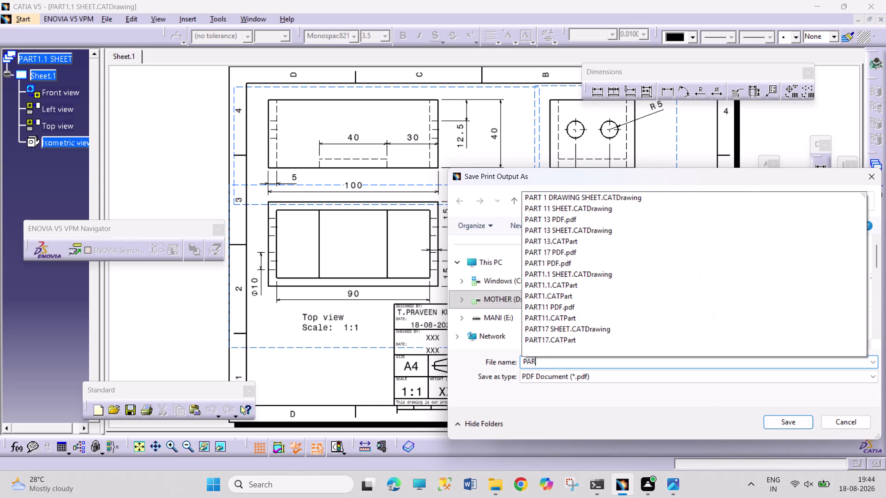
text(T)
text(1.)
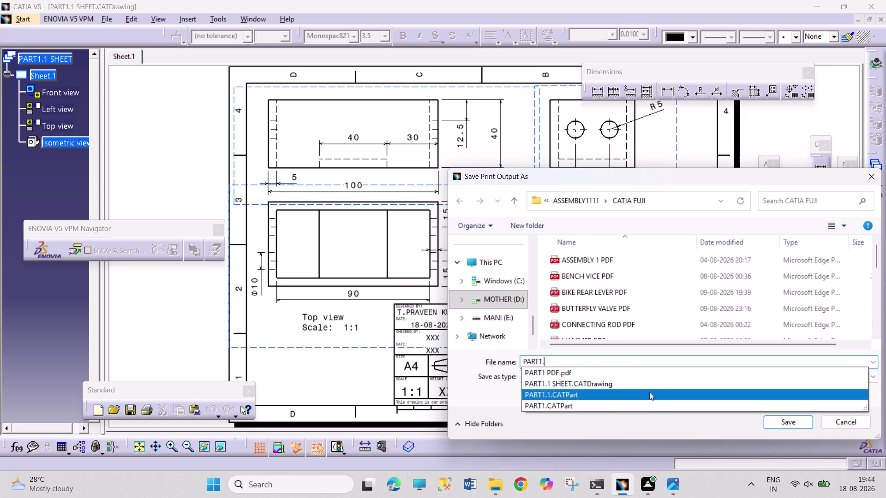
text(1)
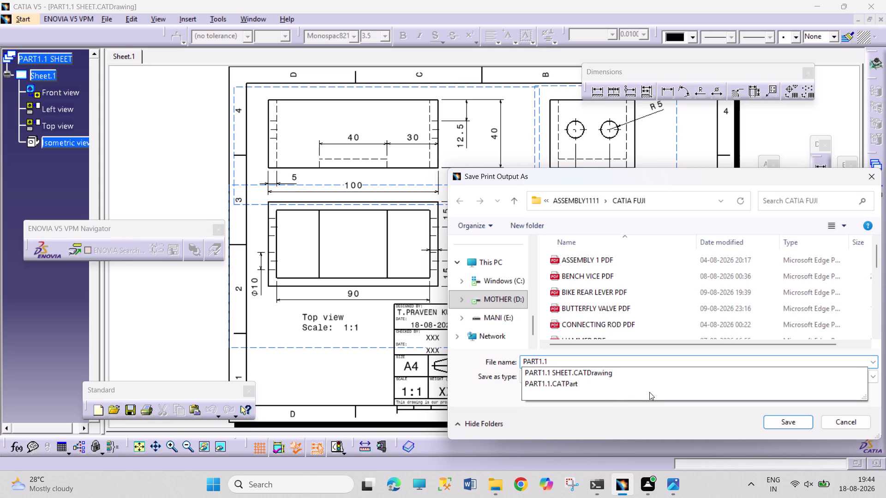
key(space)
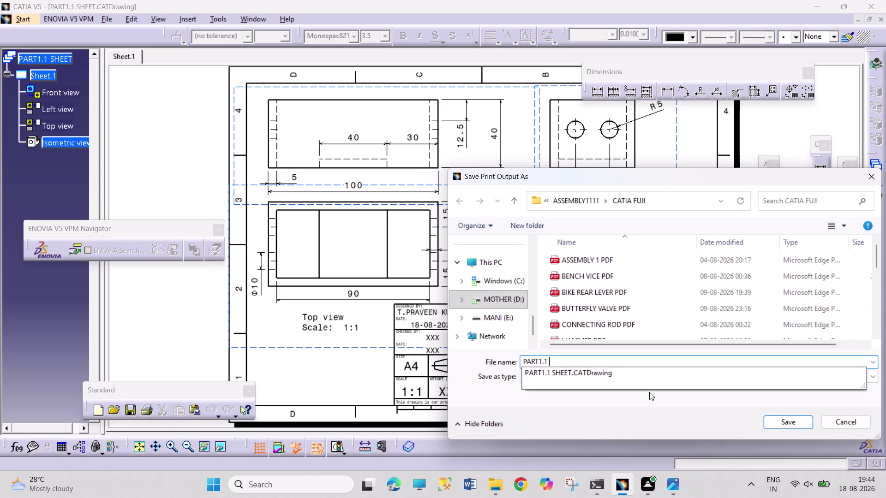
text(PD)
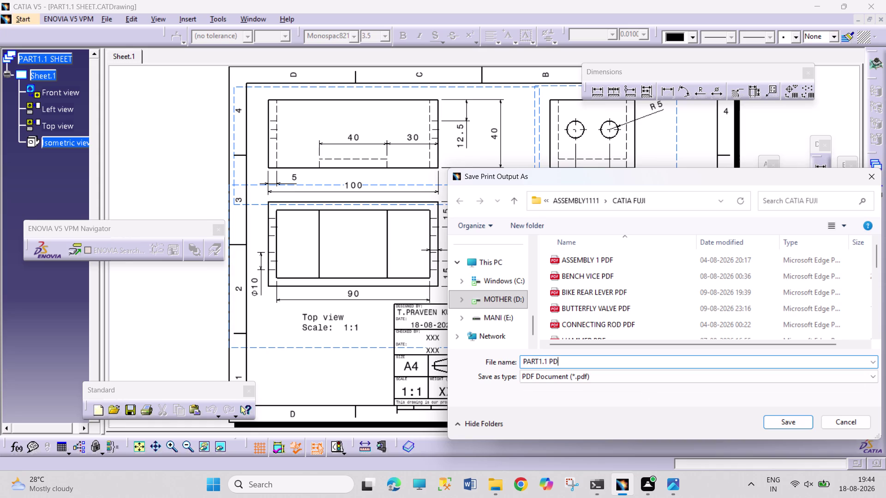
text(F)
key(Return)
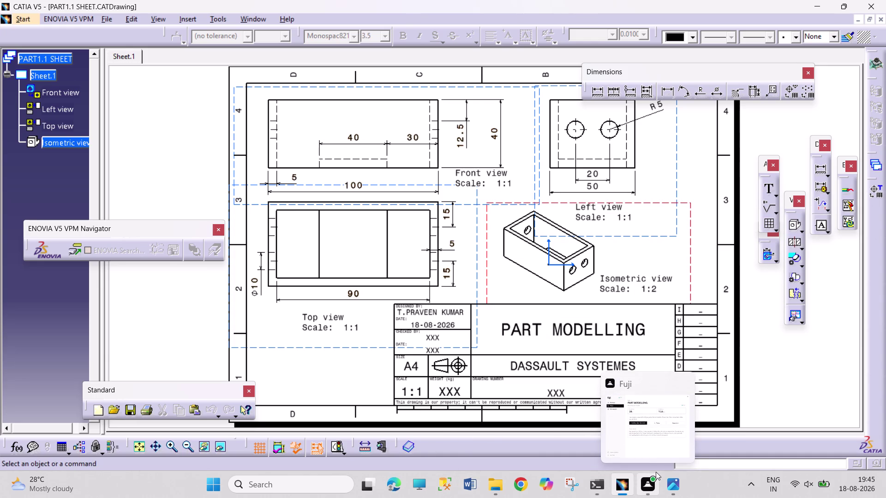
Save the finished drawing sheet.
drag(757, 342, 820, 395)
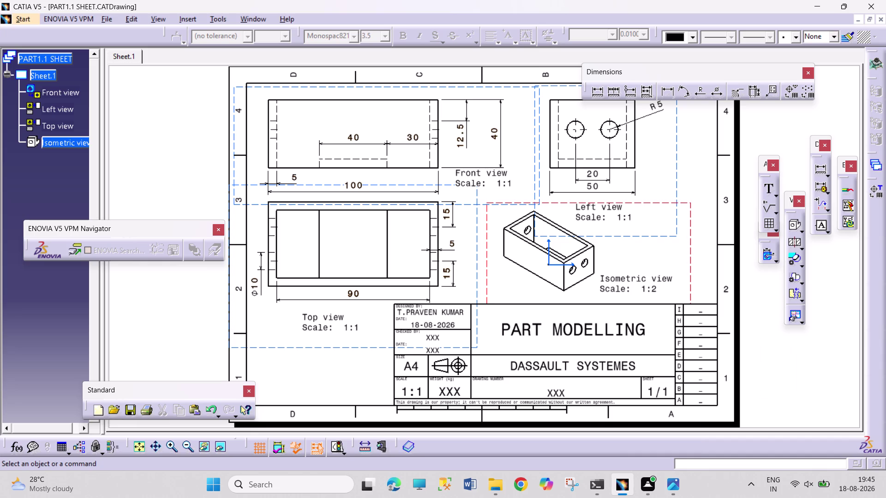
drag(761, 341, 842, 401)
drag(758, 327, 831, 386)
drag(779, 341, 859, 377)
drag(749, 278, 829, 388)
drag(752, 294, 852, 382)
drag(767, 290, 838, 410)
drag(765, 297, 781, 335)
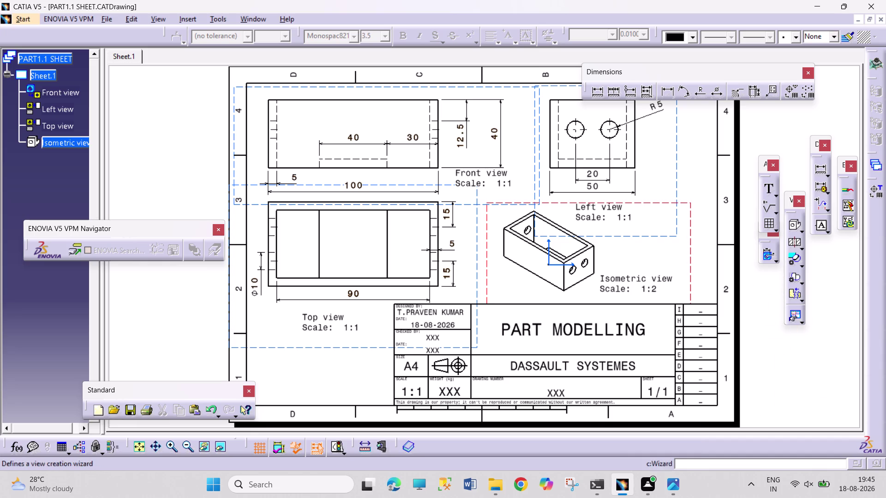
drag(781, 335, 806, 376)
drag(761, 292, 814, 378)
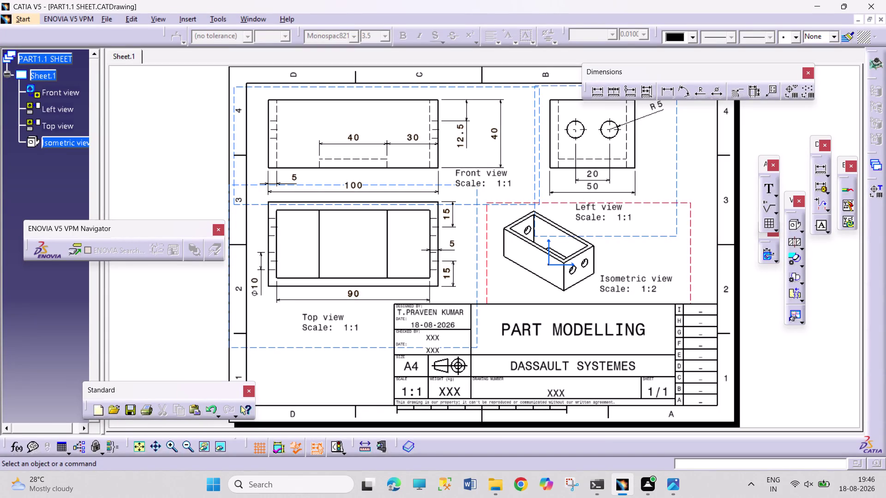
key(ctrl+s)
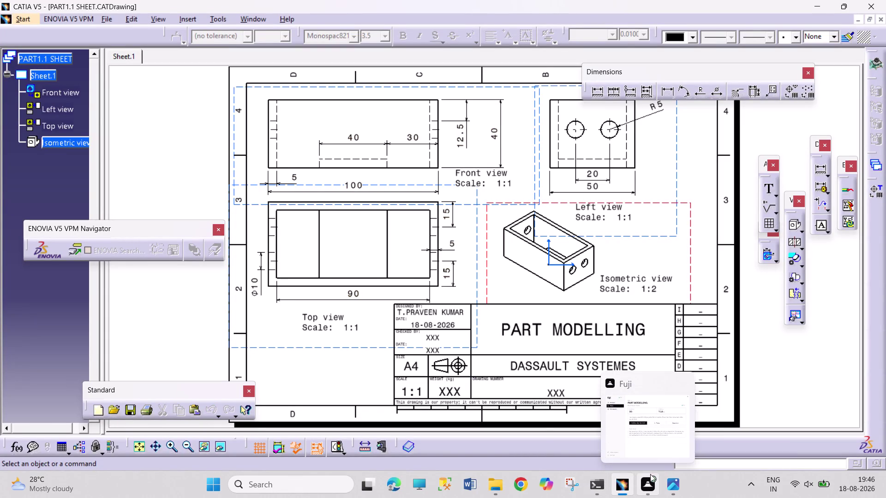
click(737, 383)
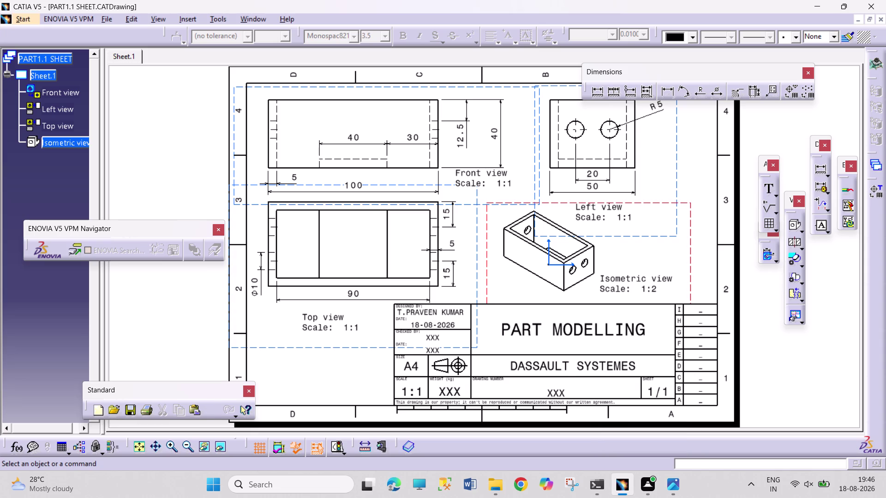
Create a new Part document, Part2.
key(ctrl+n)
scroll(down, 3)
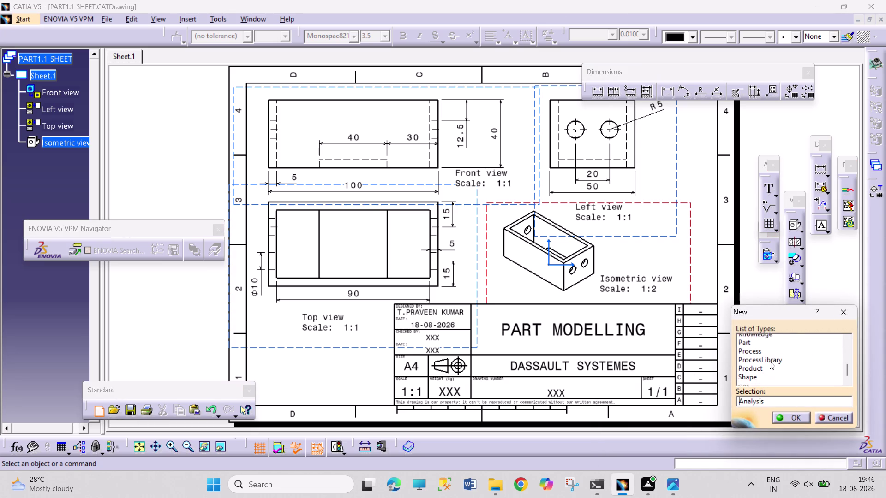
scroll(down, 3)
click(764, 338)
click(786, 416)
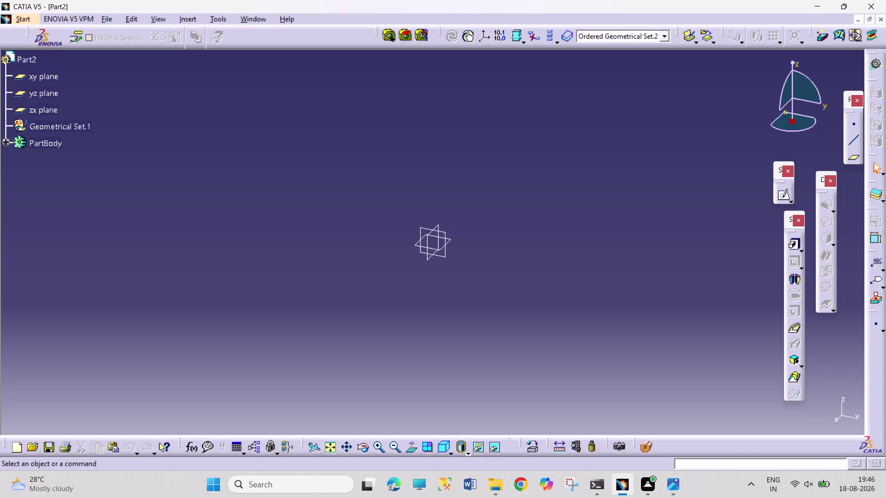
Draw a hexagon centred on the sketch origin.
click(450, 238)
click(777, 195)
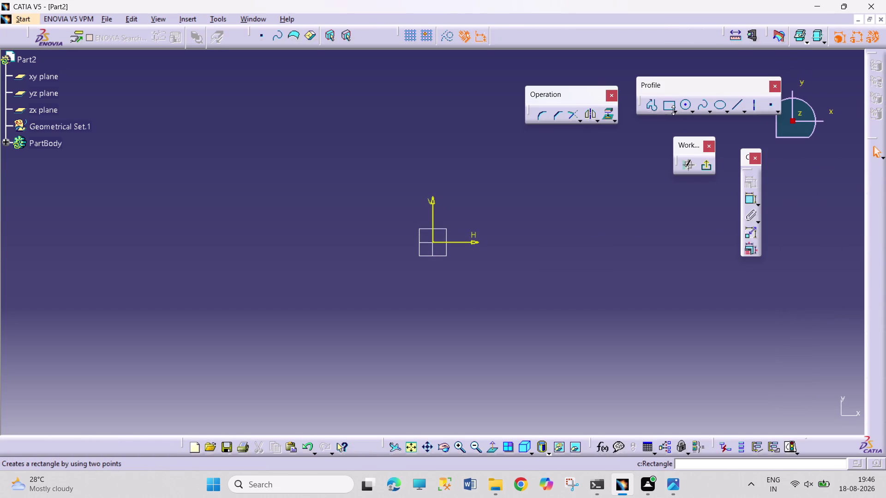
click(674, 110)
click(789, 119)
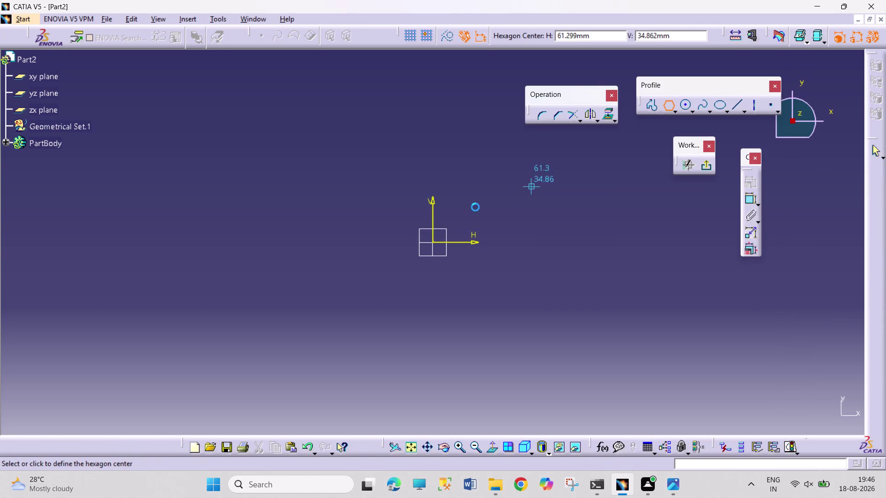
click(435, 243)
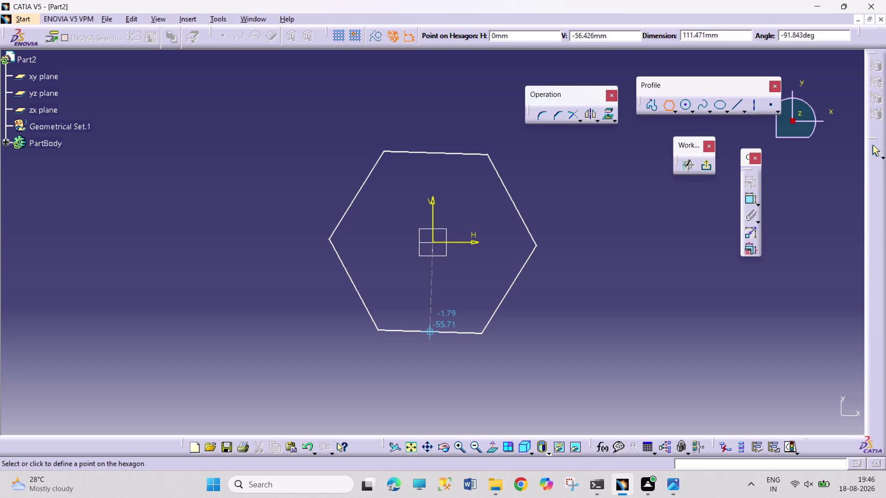
click(433, 334)
click(748, 200)
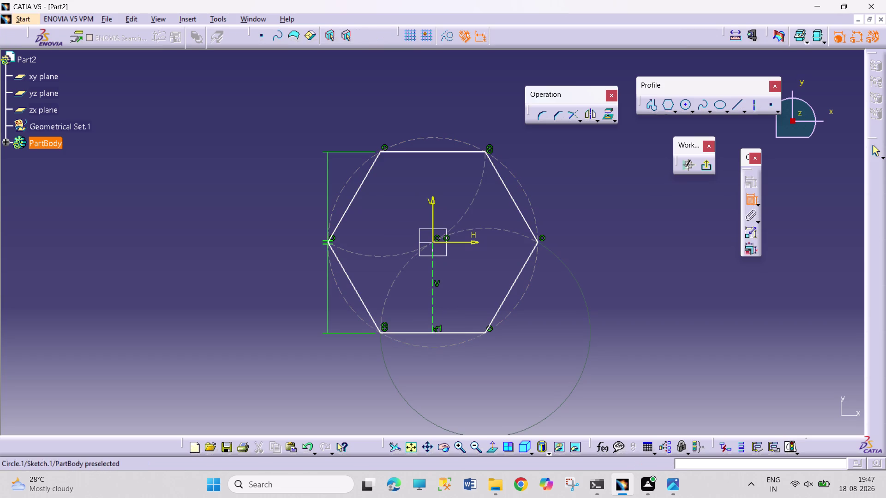
Dimension the hexagon's top side, correcting 17.1 mm to 18.1 mm.
click(453, 150)
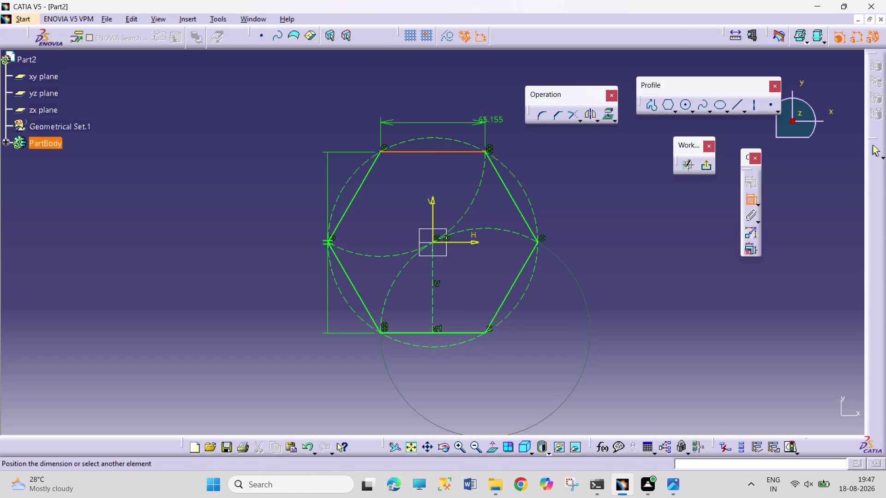
click(498, 124)
double_click(502, 119)
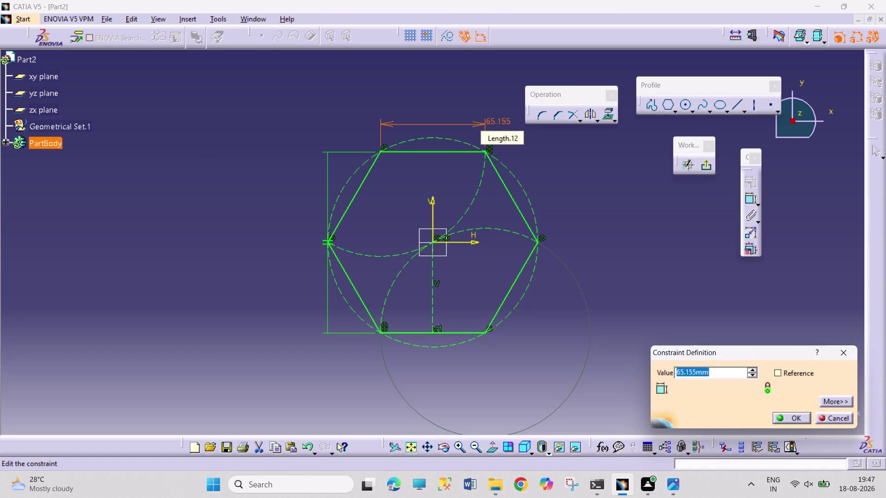
text(17.1)
key(Return)
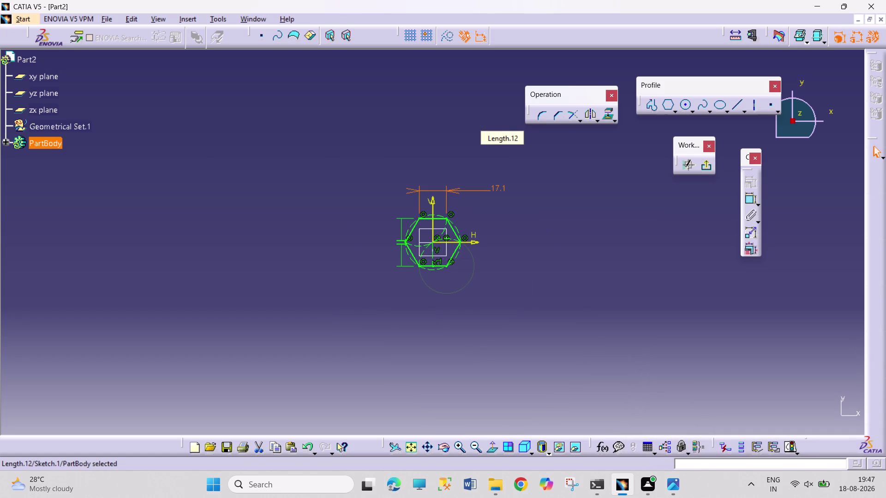
double_click(504, 187)
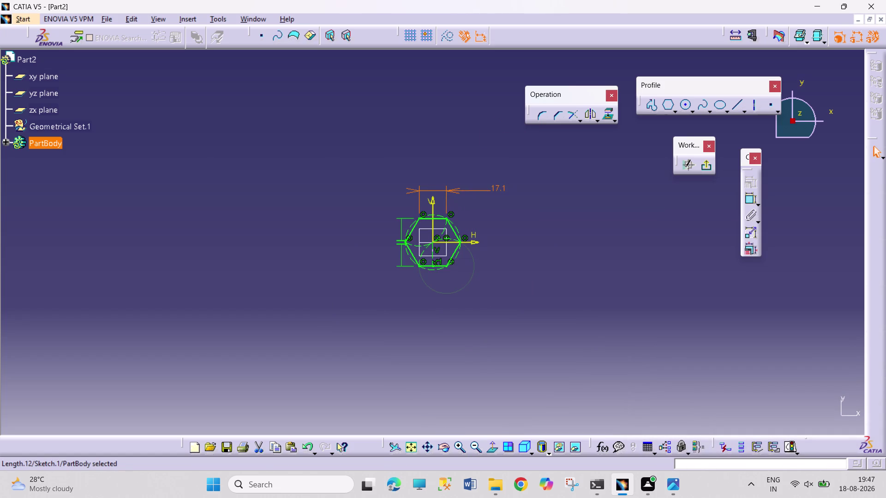
double_click(503, 188)
text(18.)
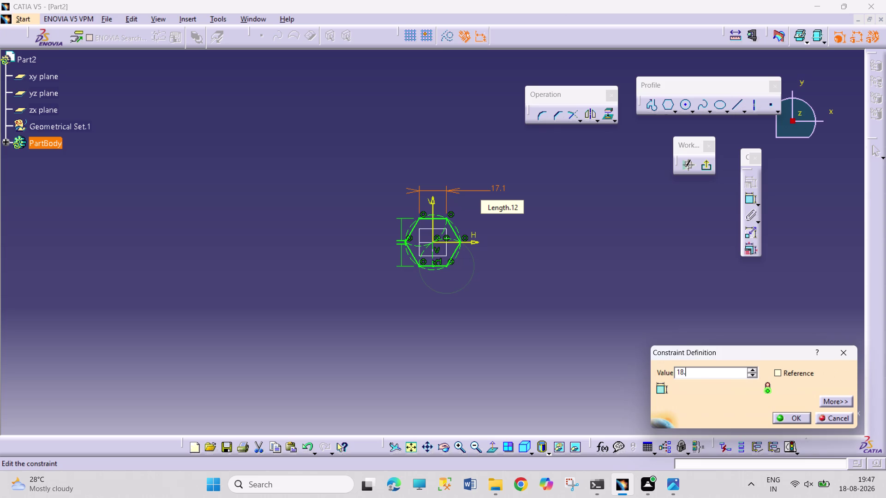
text(1)
key(Return)
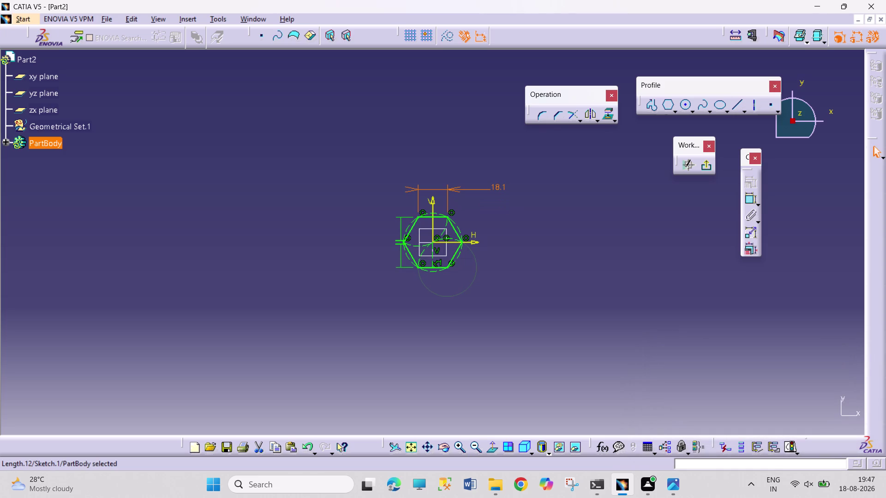
Refit the view, place the 18.1 dimension above the top side, and exit the sketch.
click(410, 452)
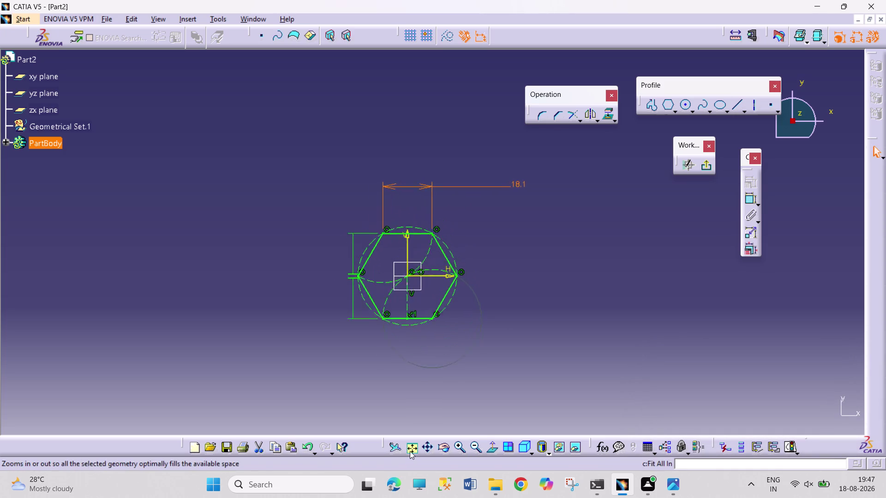
drag(531, 185, 491, 212)
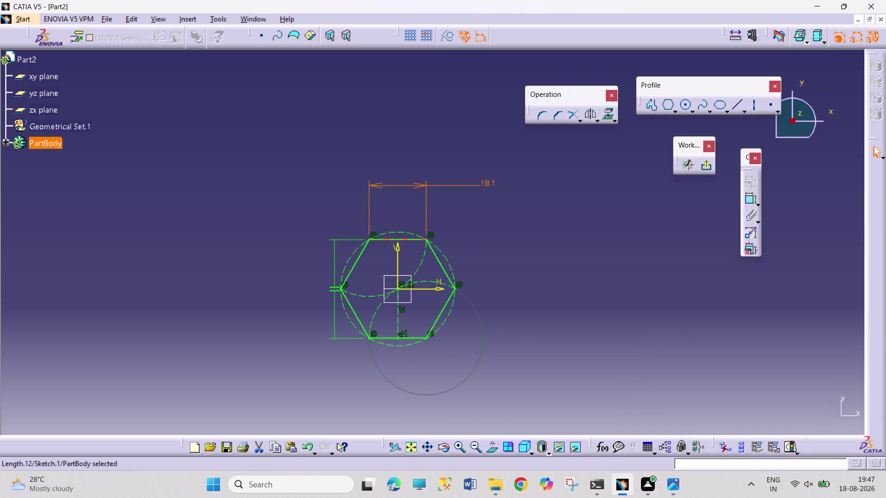
drag(417, 183, 429, 222)
drag(487, 220, 471, 219)
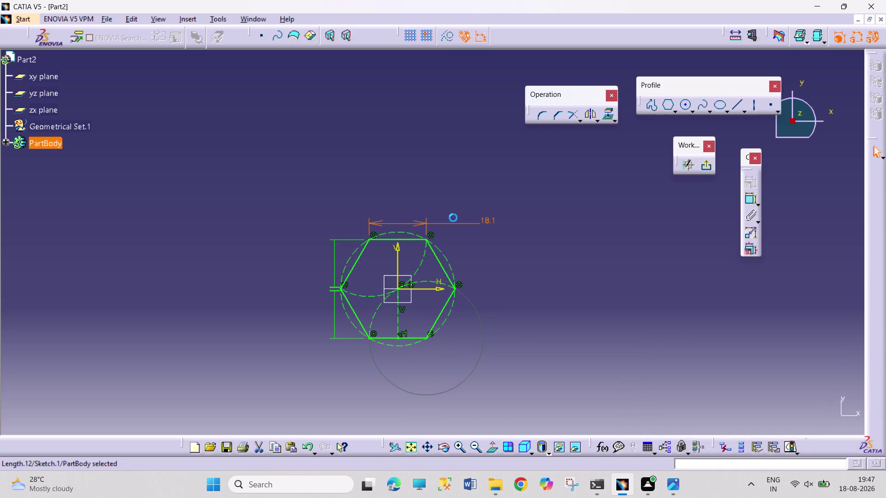
drag(471, 219, 405, 212)
drag(518, 293, 523, 309)
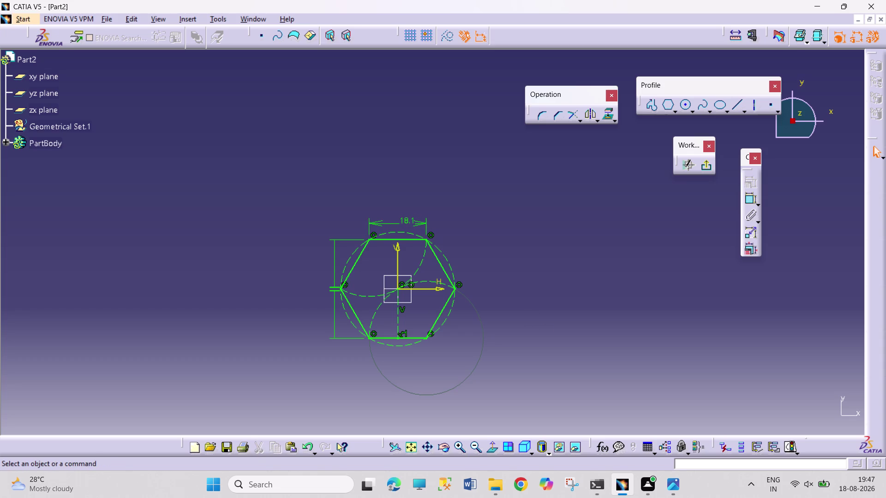
click(706, 168)
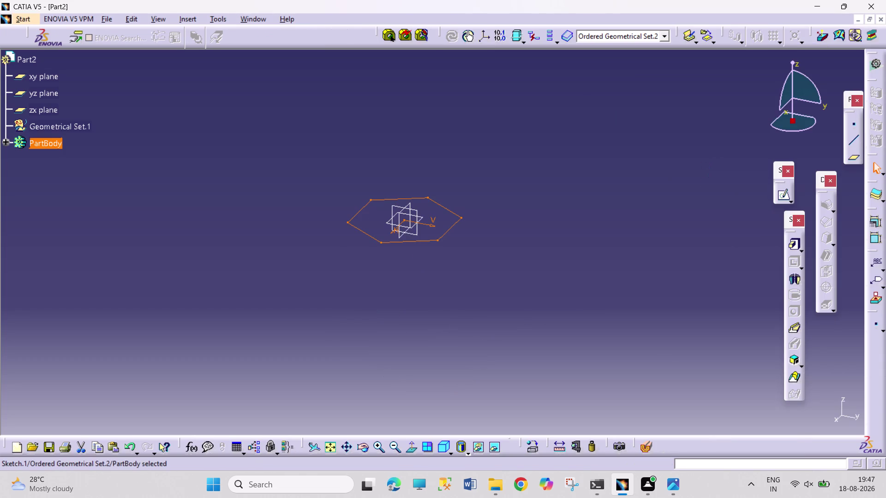
Pad the hexagon sketch into a 44 mm prism and expand the PartBody tree.
click(792, 247)
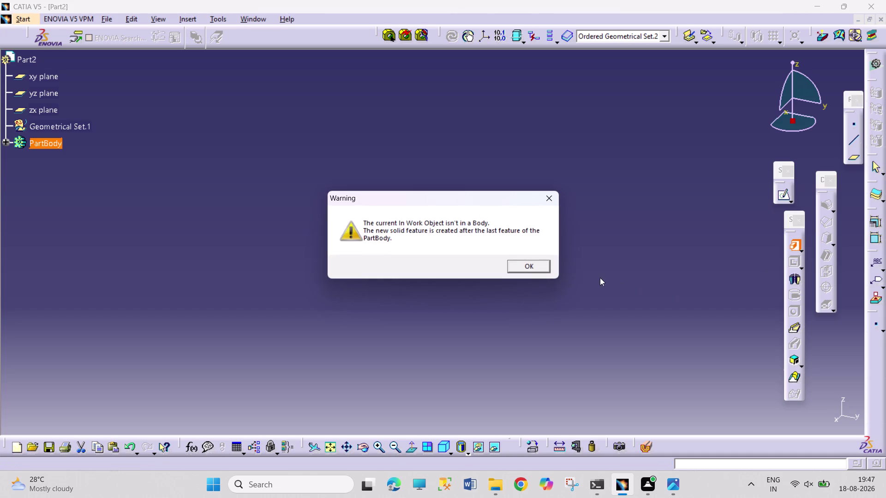
click(519, 262)
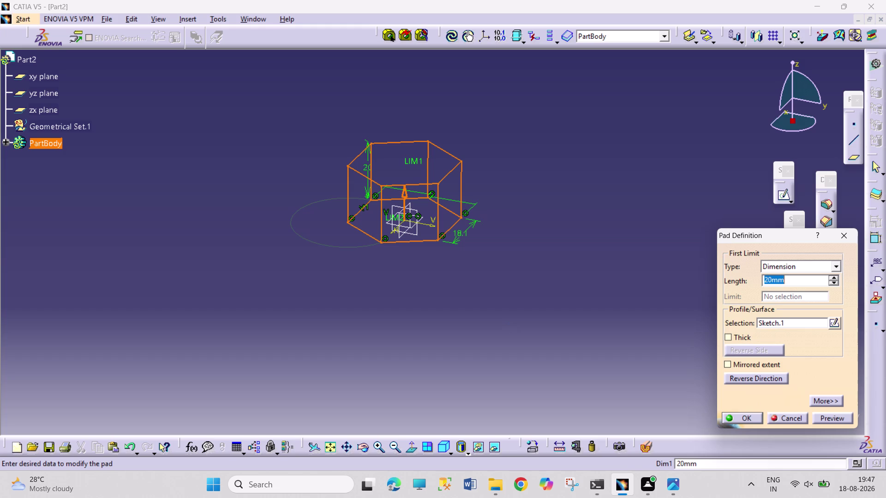
text(42)
text(.)
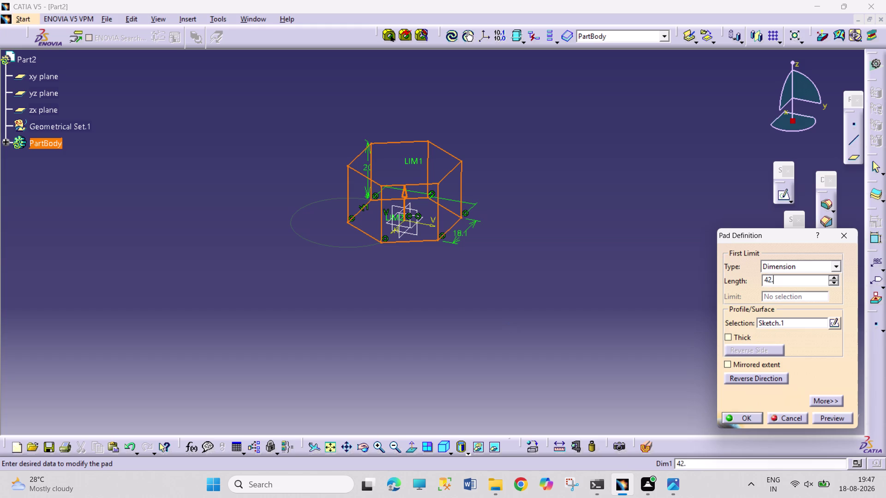
text(5)
key(plus)
text(1)
text(.5)
key(Return)
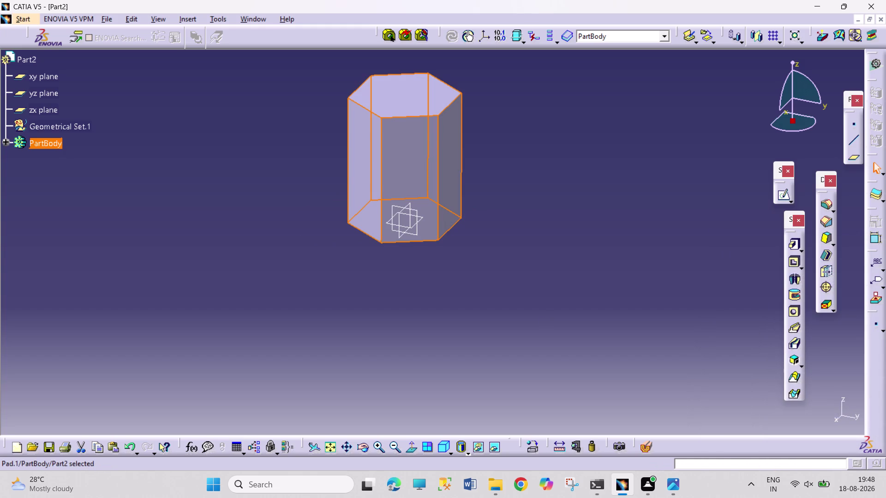
click(7, 138)
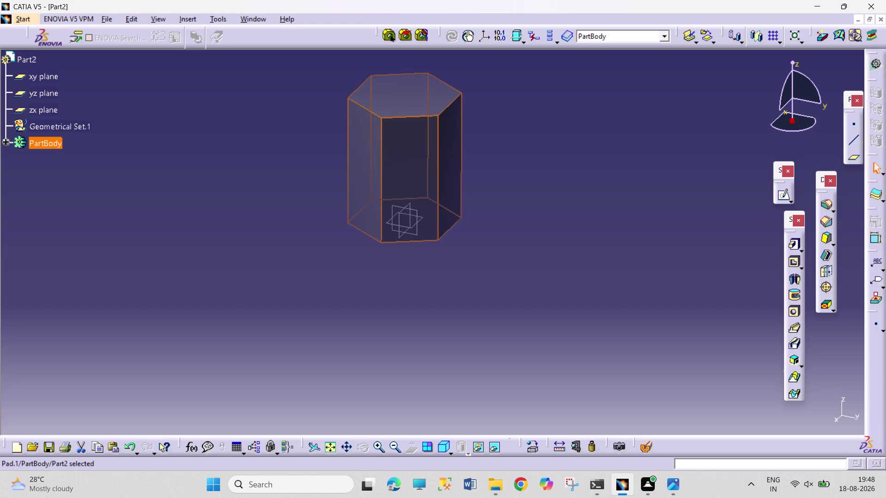
click(12, 144)
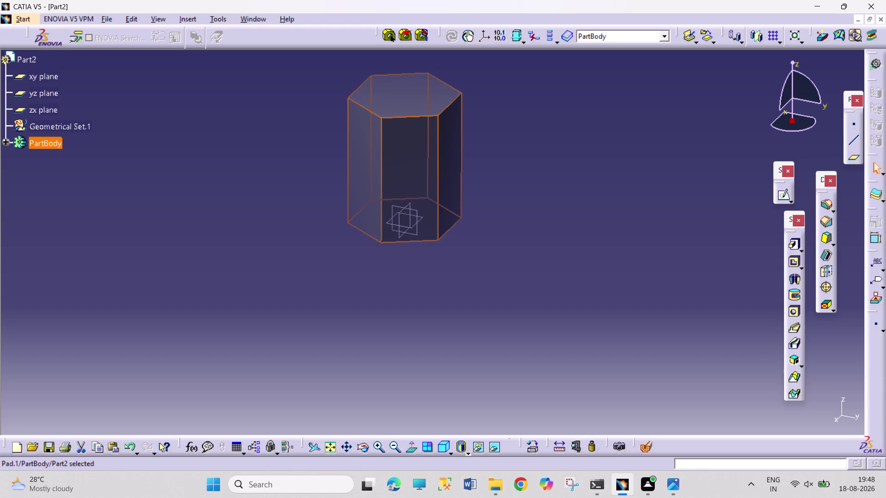
click(6, 142)
Open Pad.1's definition and tick Thick, close it, then reopen Sketch.1.
right_click(53, 194)
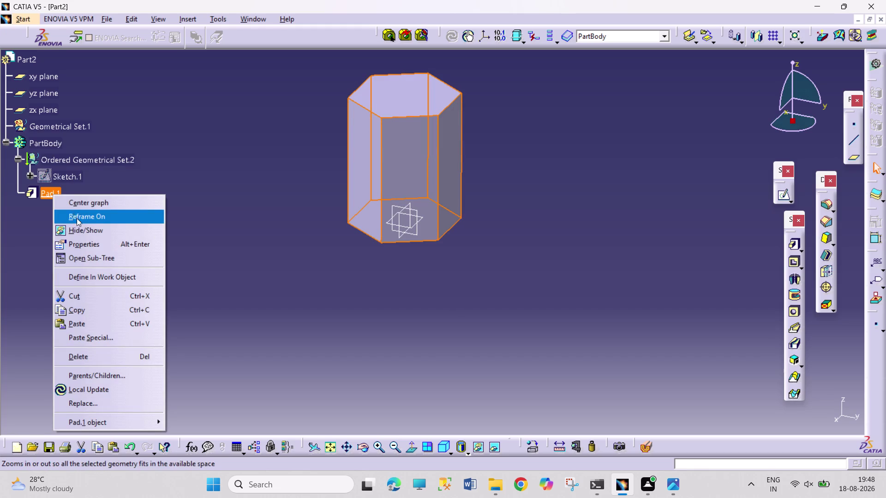
click(199, 228)
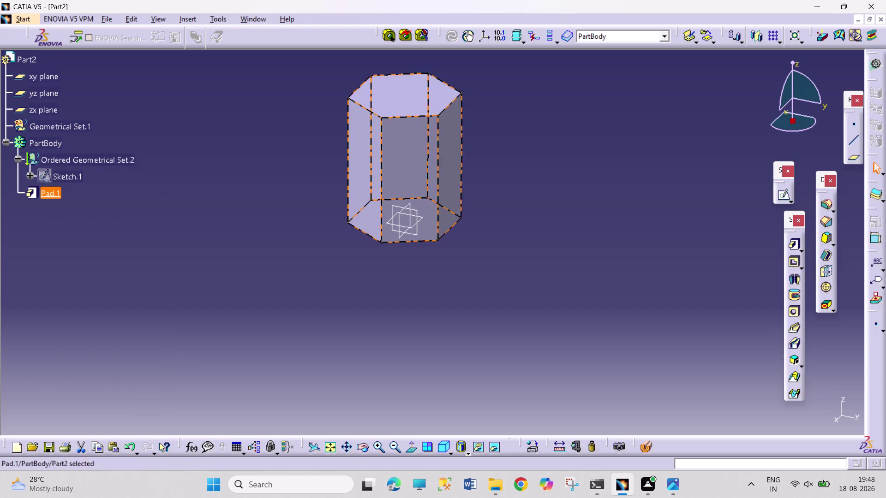
double_click(51, 193)
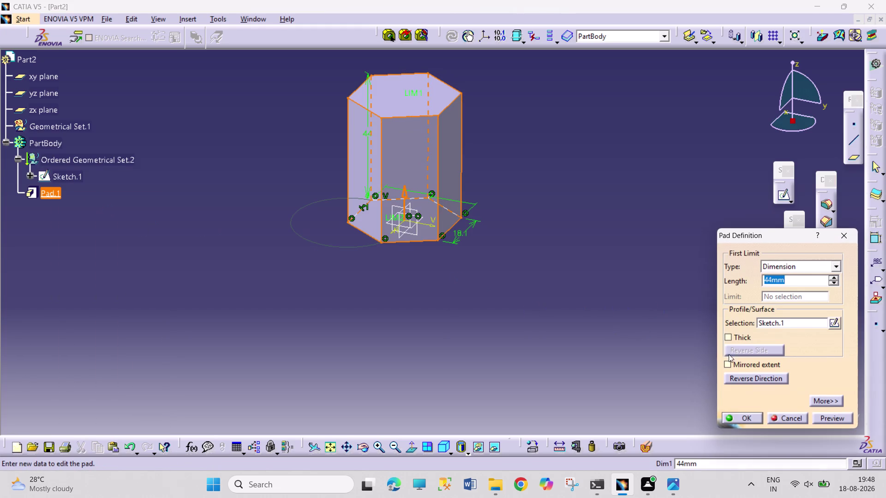
click(727, 332)
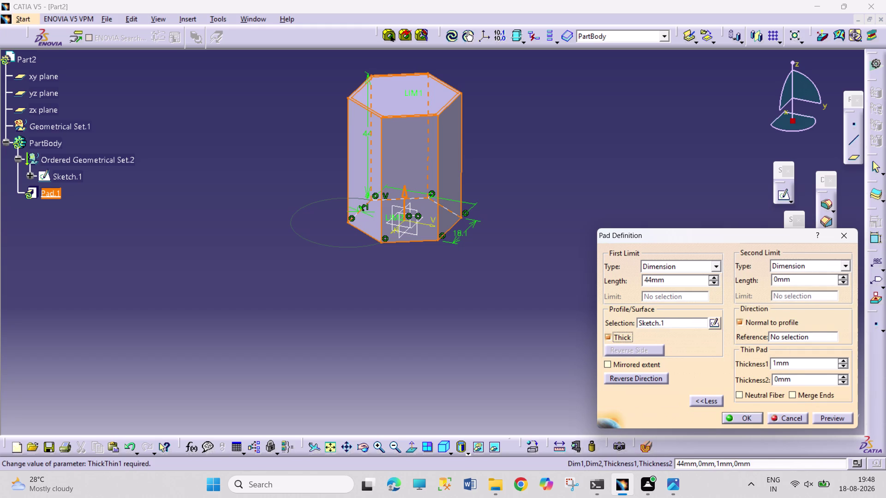
drag(777, 364, 751, 359)
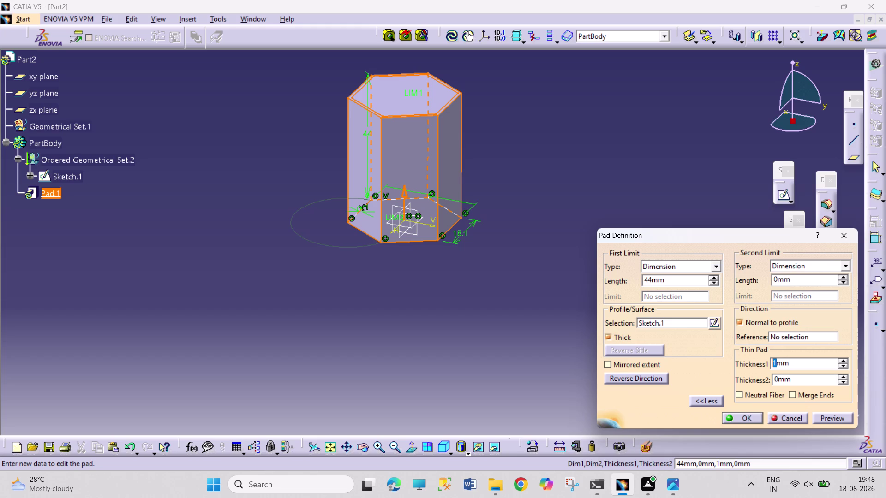
click(788, 419)
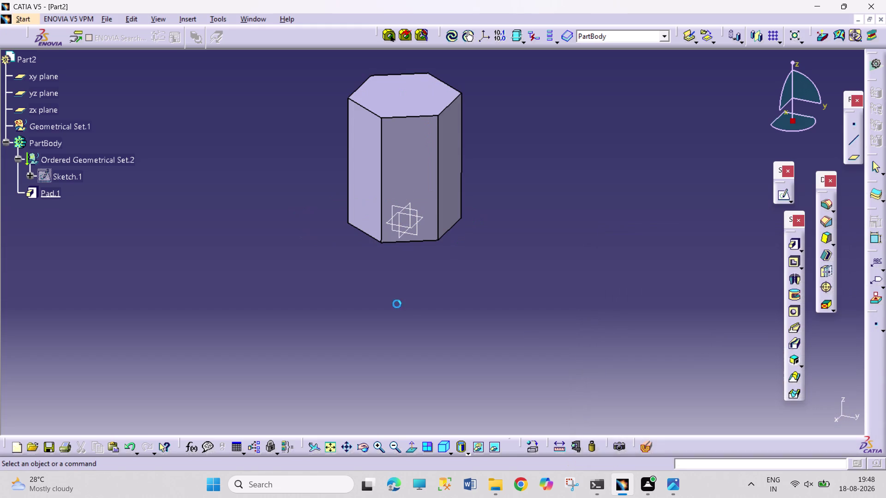
double_click(57, 175)
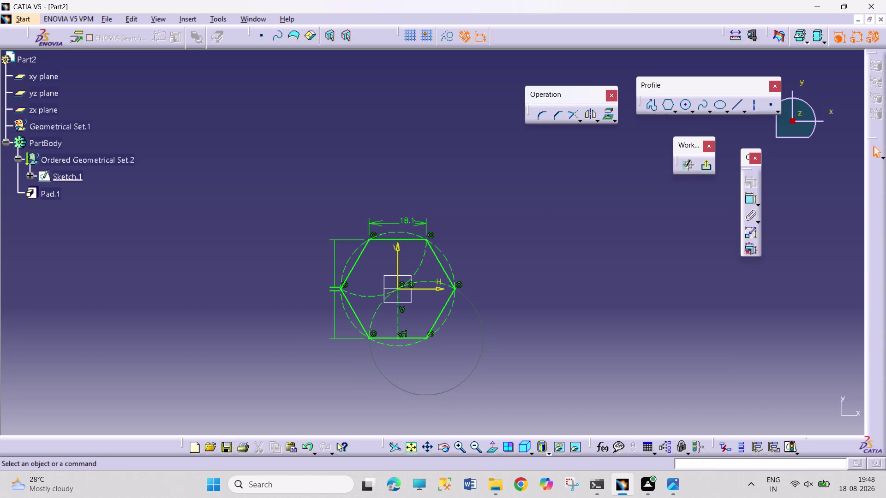
Exit the sketch and edit Pad.1 to 45 mm length with 2.1 mm thick walls.
drag(408, 221, 398, 193)
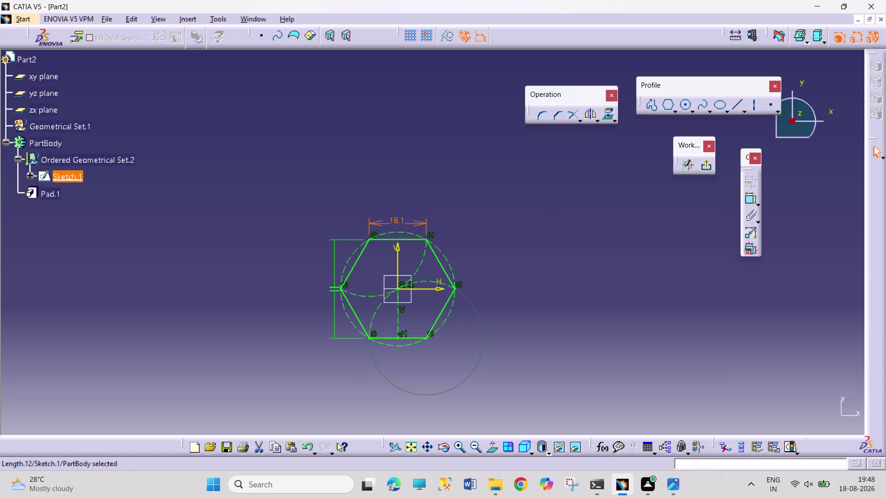
click(709, 161)
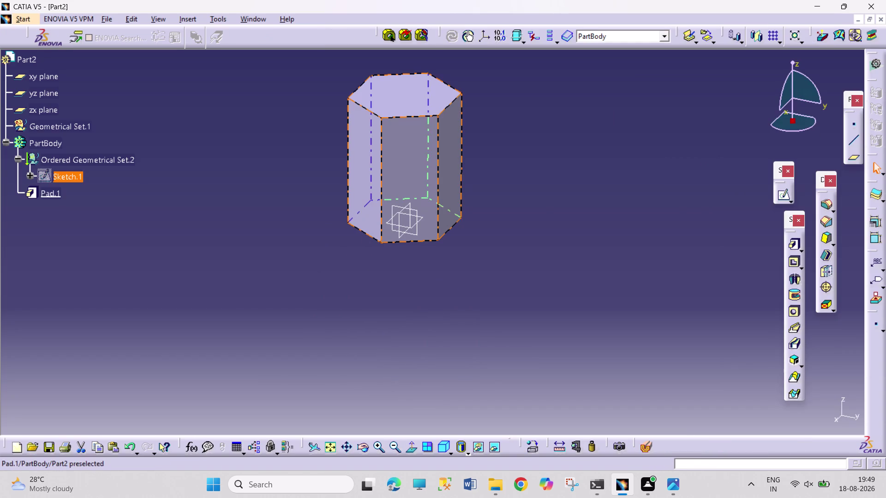
double_click(51, 191)
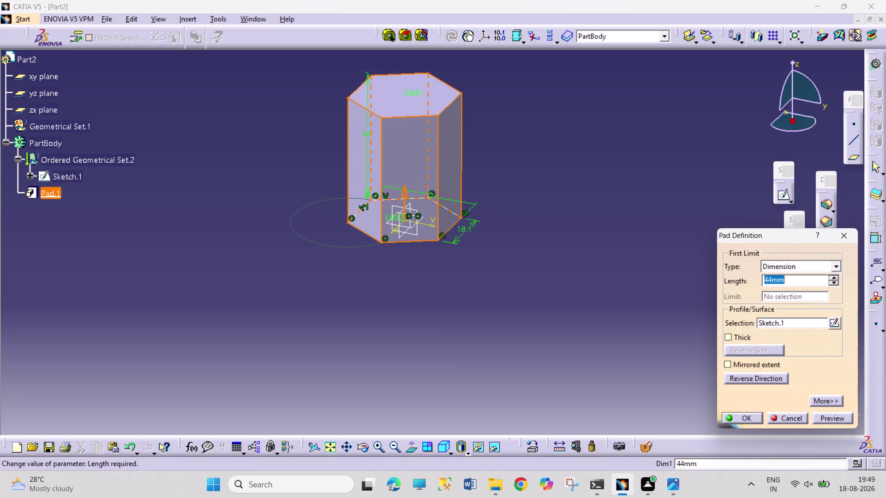
drag(770, 280, 757, 275)
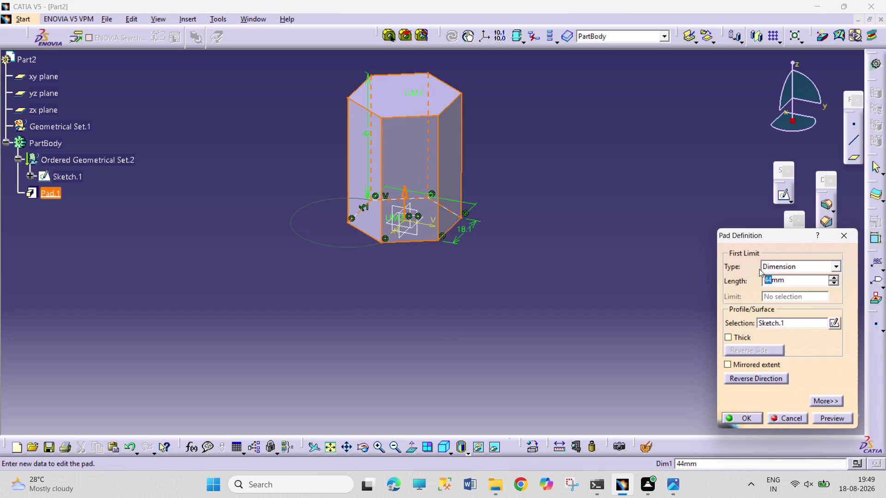
text(45)
click(730, 339)
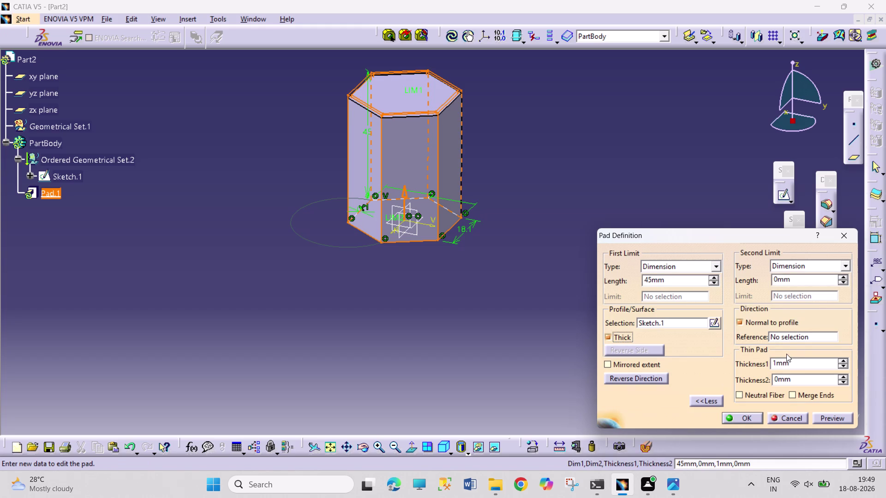
drag(776, 363, 771, 360)
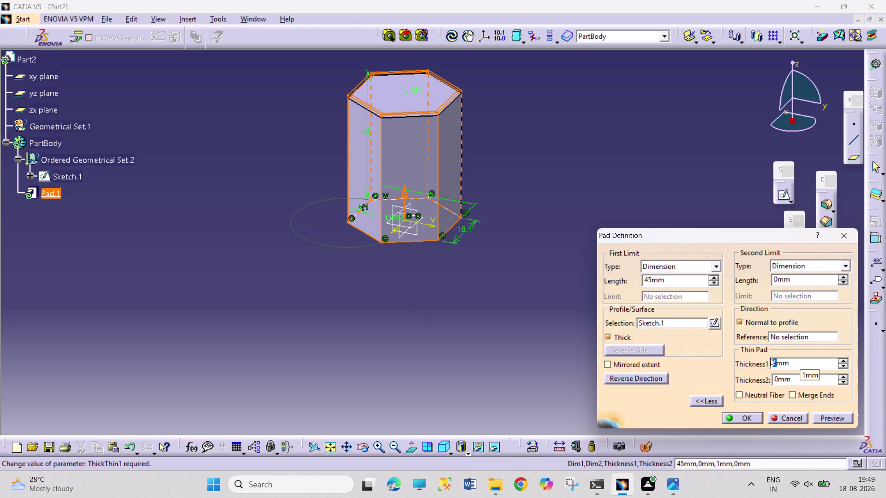
text(2.1)
key(Return)
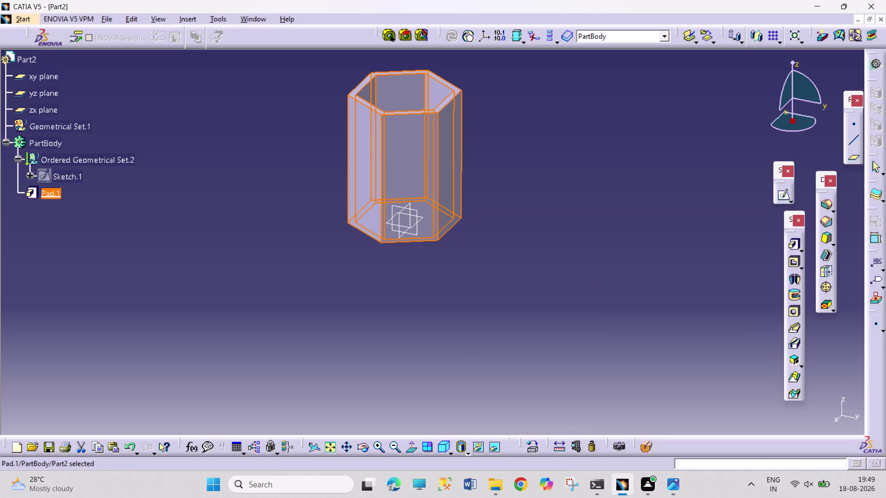
click(589, 313)
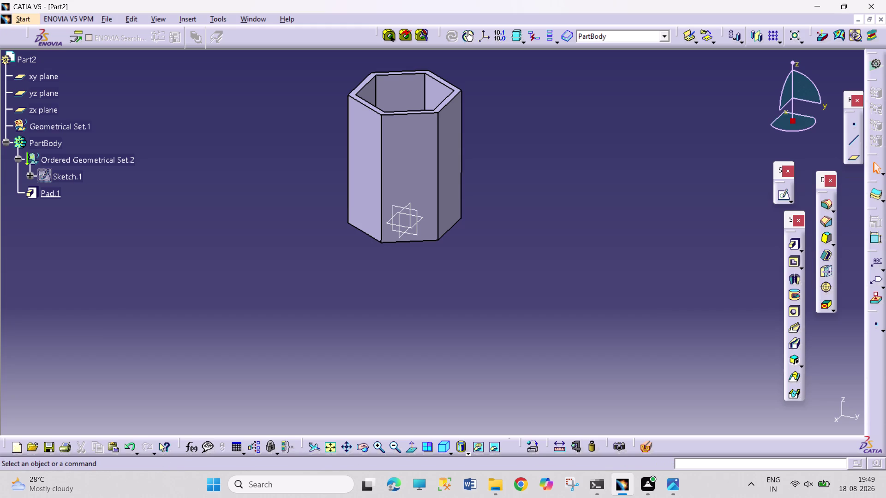
Orbit the view around the hexagonal tube to look into its open end.
click(365, 444)
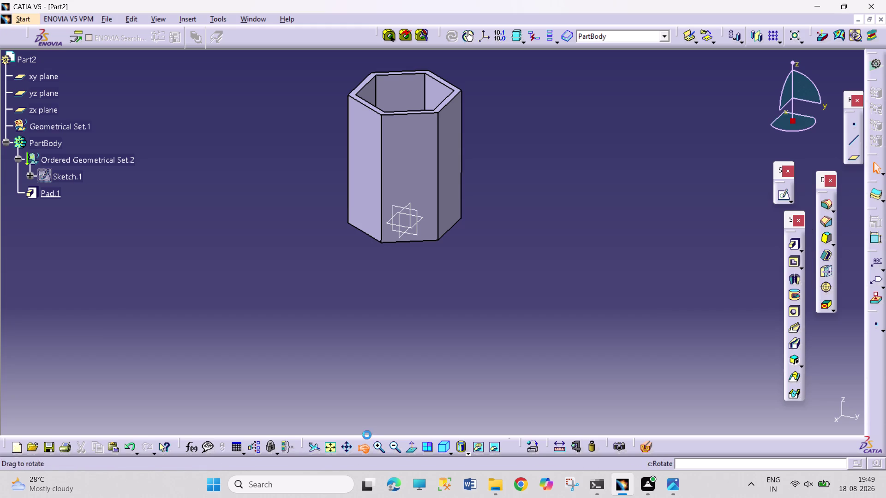
drag(303, 182, 442, 260)
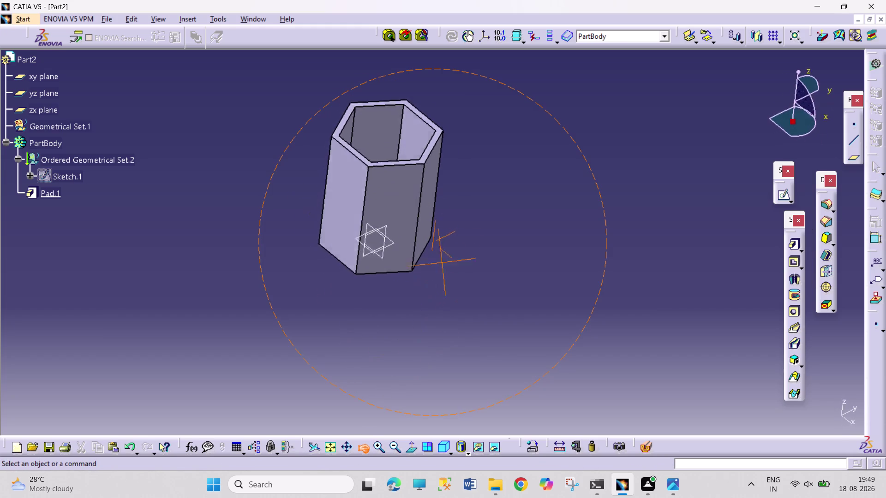
drag(442, 261, 508, 119)
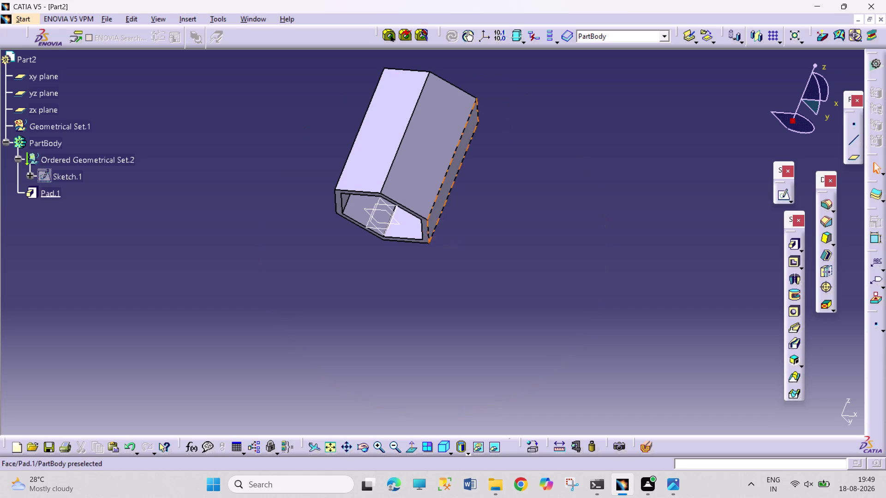
click(396, 223)
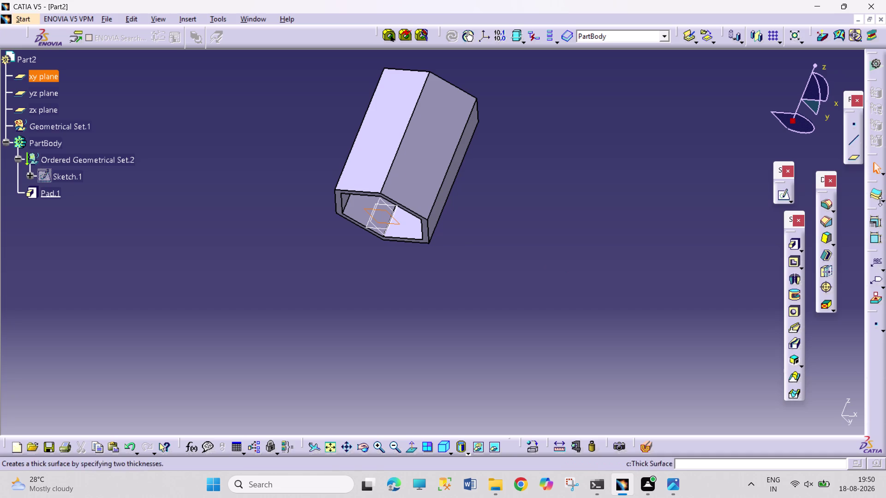
Create Plane.1 offset 20 mm from the xy plane and select it.
click(851, 159)
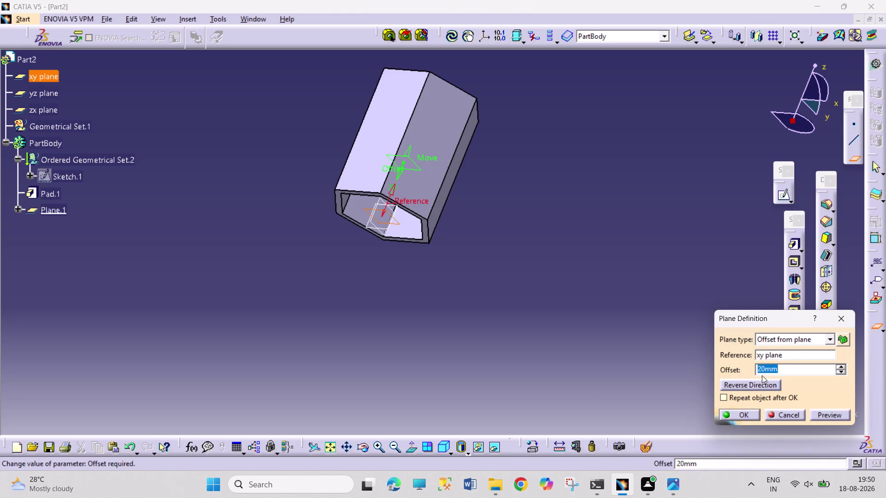
click(762, 371)
drag(764, 370, 754, 365)
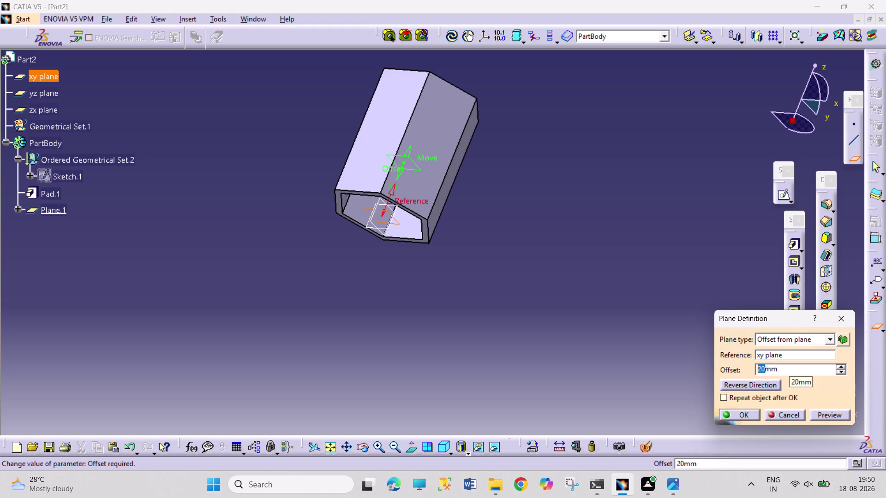
key(3)
key(Return)
drag(545, 323, 541, 324)
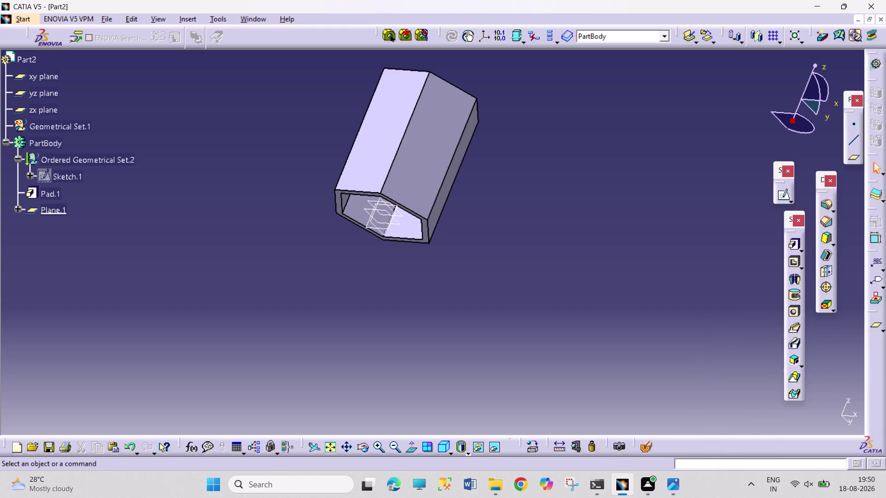
click(400, 214)
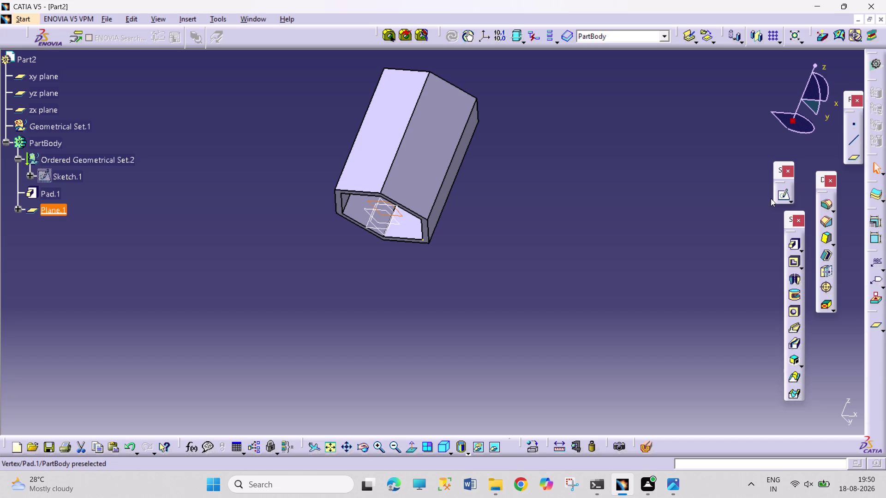
Start a sketch on Plane.1 in normal view and draw a circle at the origin.
click(776, 195)
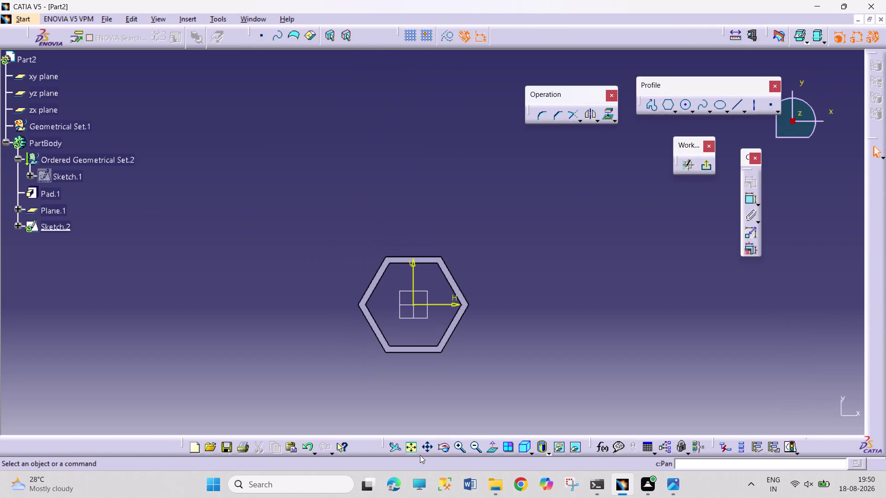
click(493, 449)
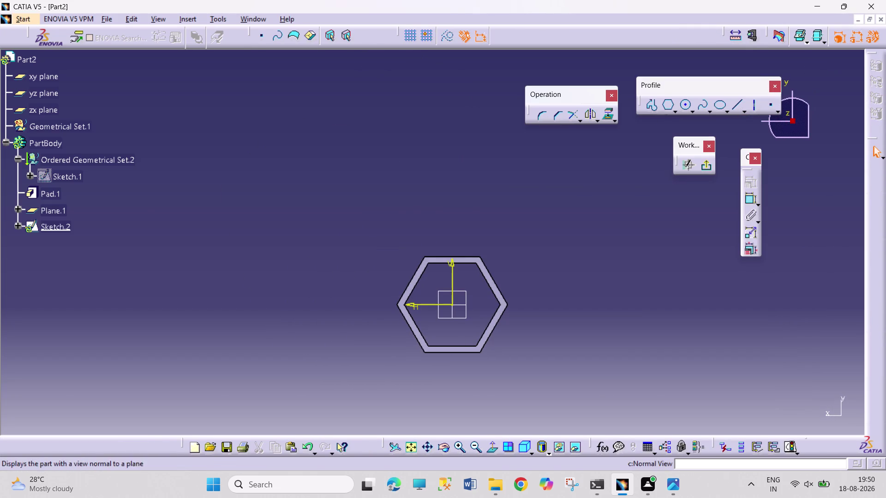
click(685, 102)
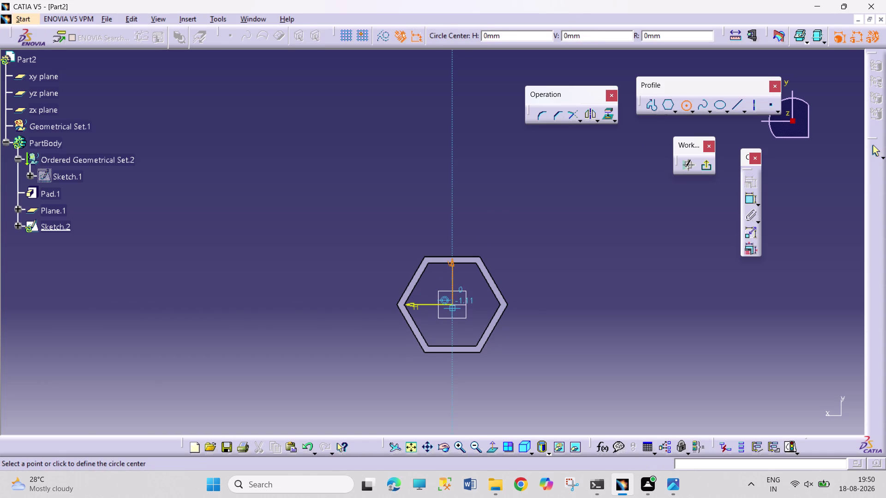
click(453, 305)
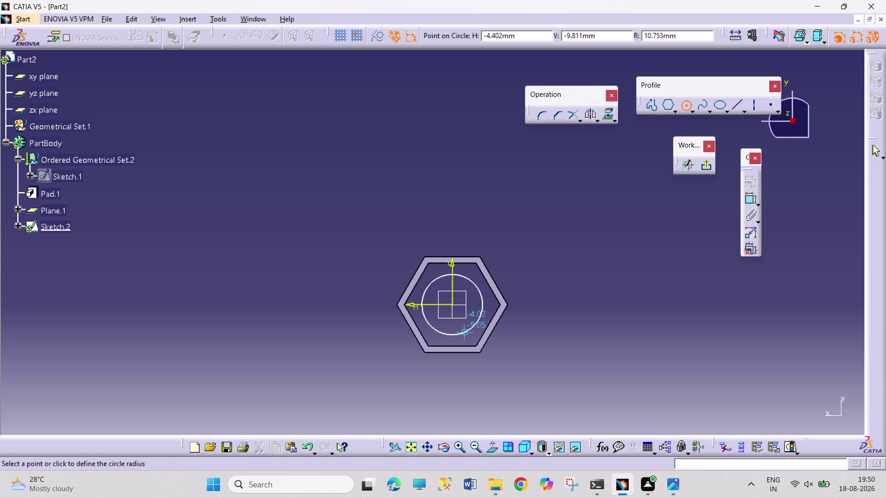
click(465, 339)
Constrain the circle's diameter to 39.6 mm.
click(748, 200)
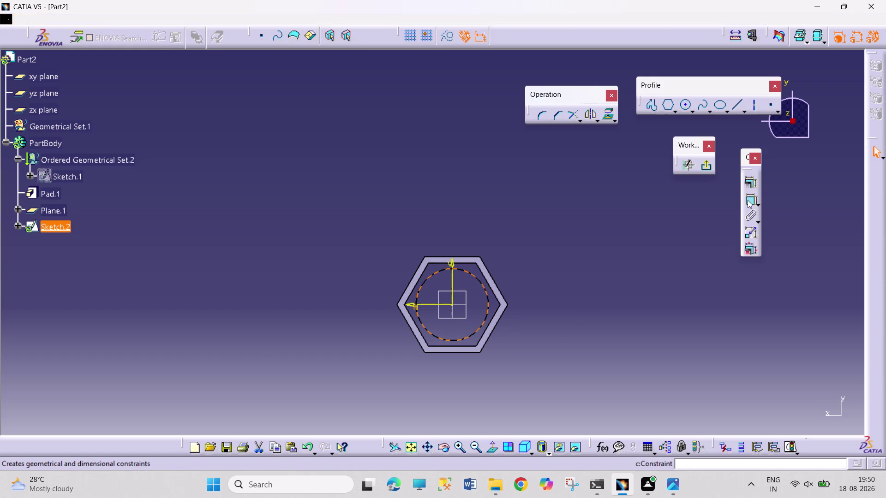
click(558, 263)
double_click(573, 261)
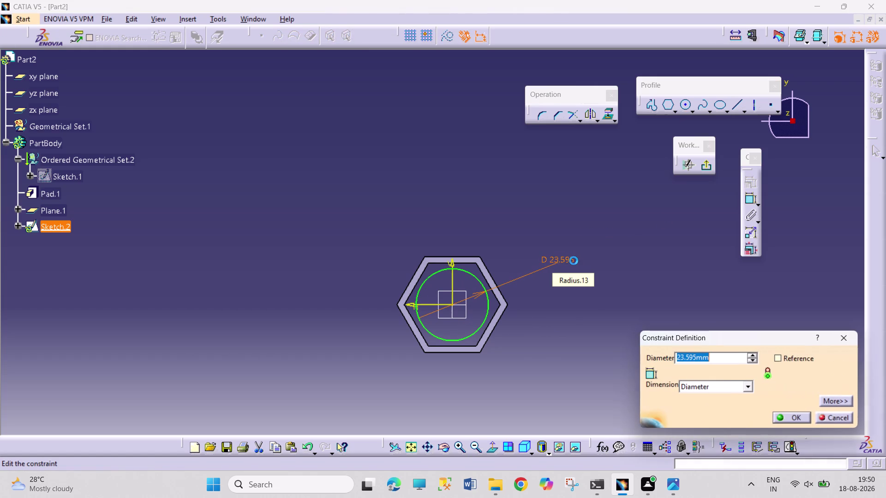
text(39.36)
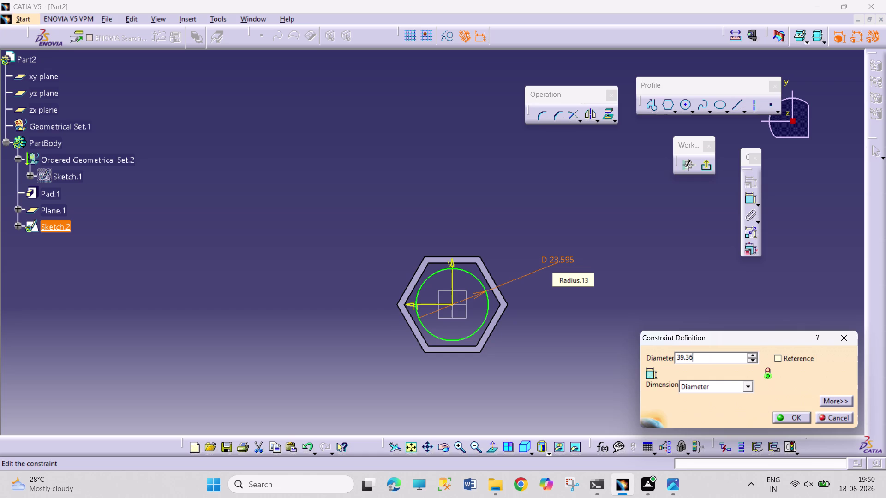
key(BackSpace)
key(BackSpace)
key(6)
key(Return)
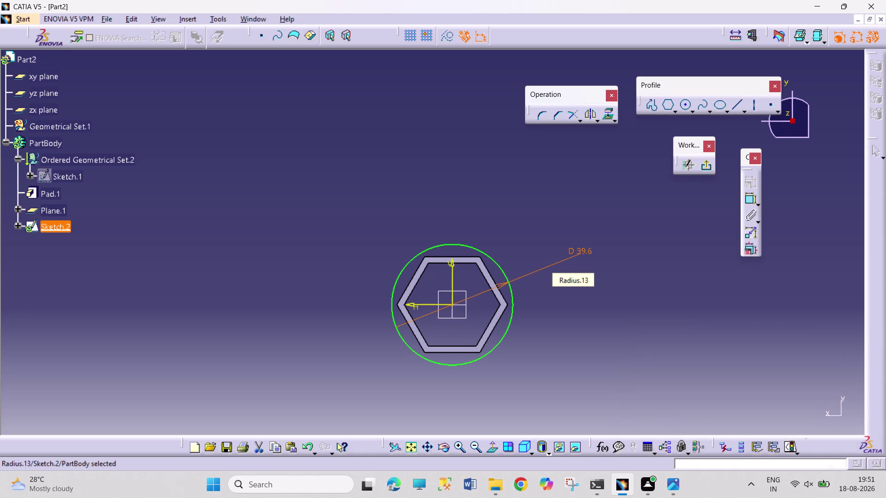
click(563, 333)
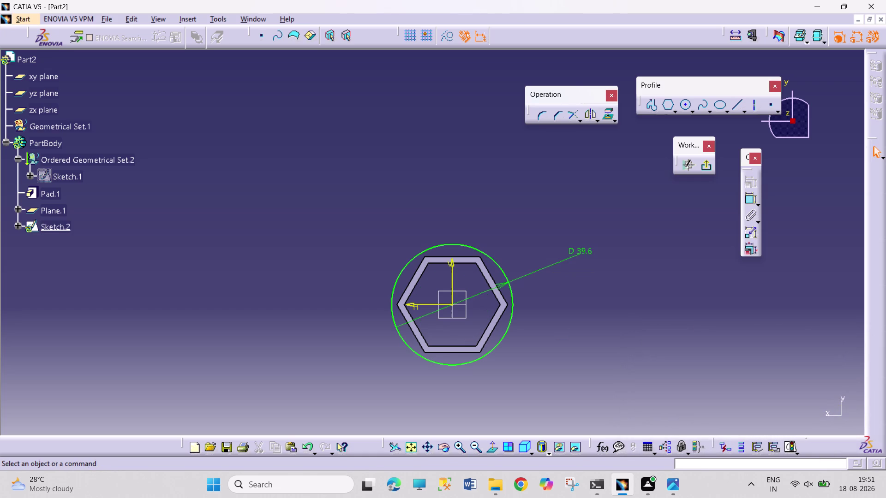
double_click(40, 178)
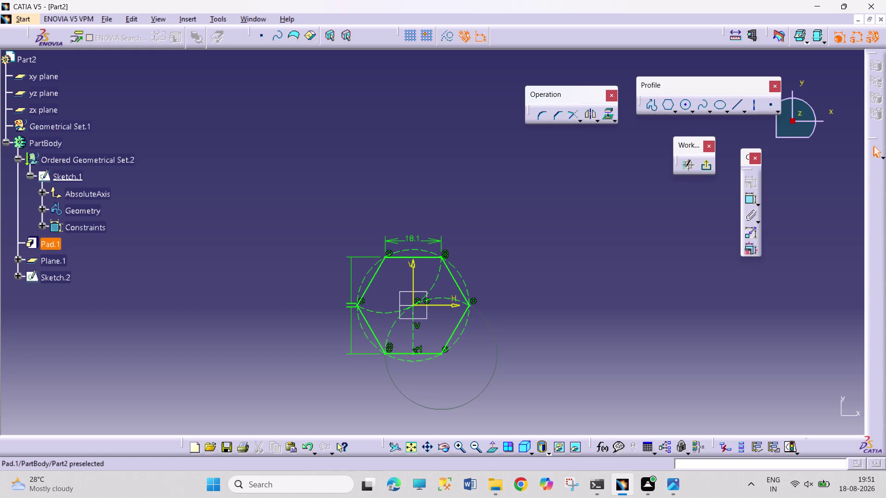
Edit Pad.1 to Thickness1 0 mm and Thickness2 2.1 mm.
double_click(43, 247)
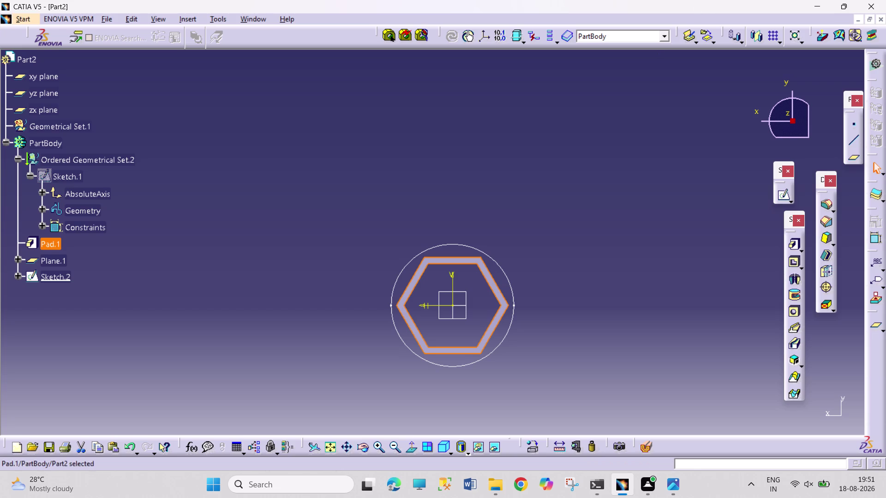
double_click(51, 244)
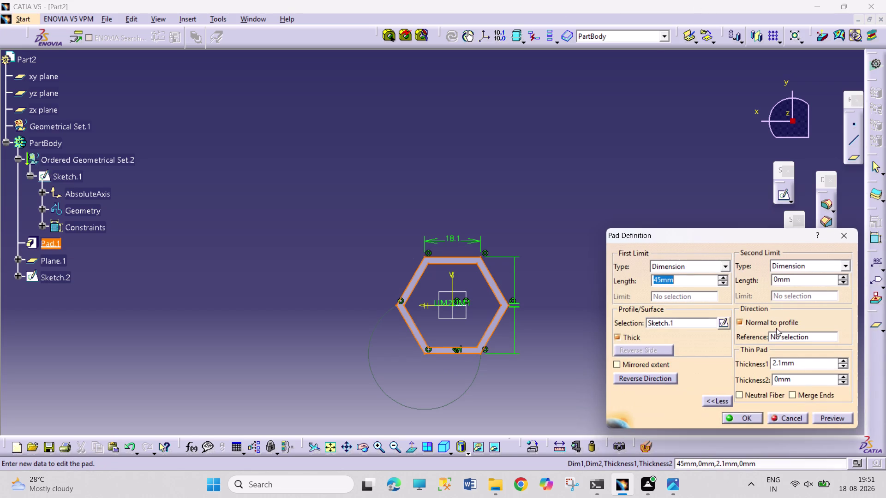
drag(781, 363, 760, 359)
key(0)
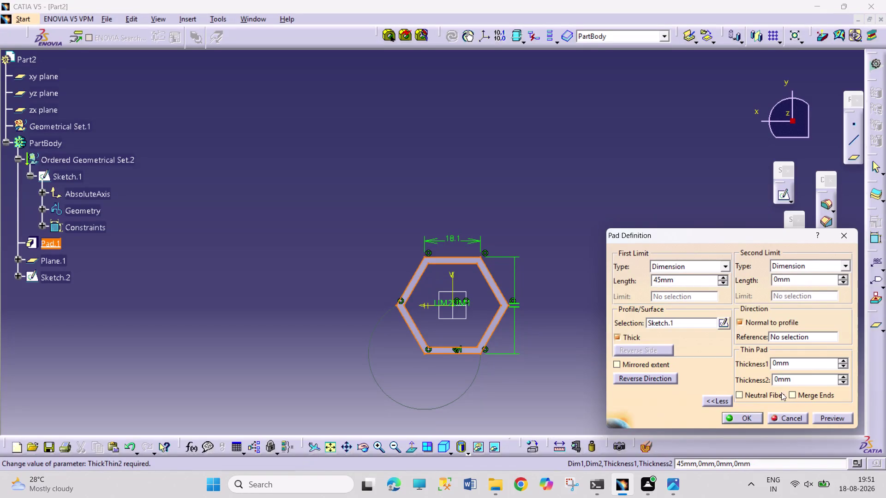
drag(780, 380, 763, 369)
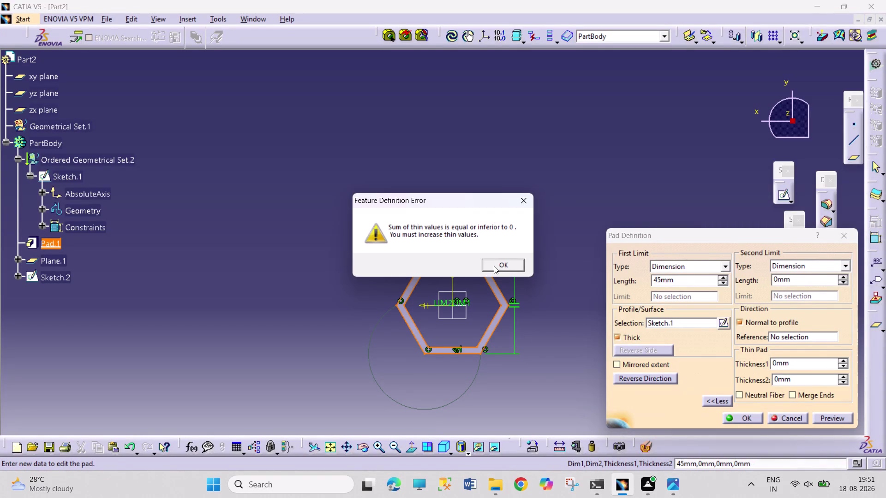
click(494, 266)
drag(778, 377, 761, 370)
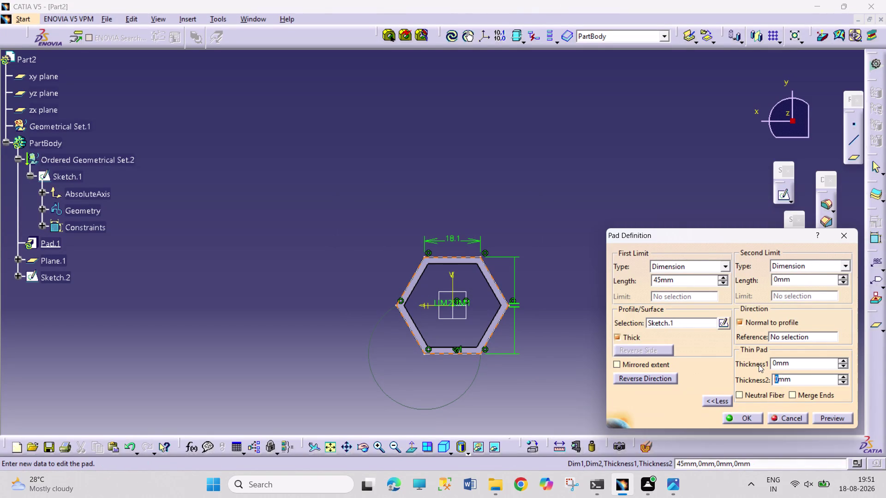
text(2.1)
key(Return)
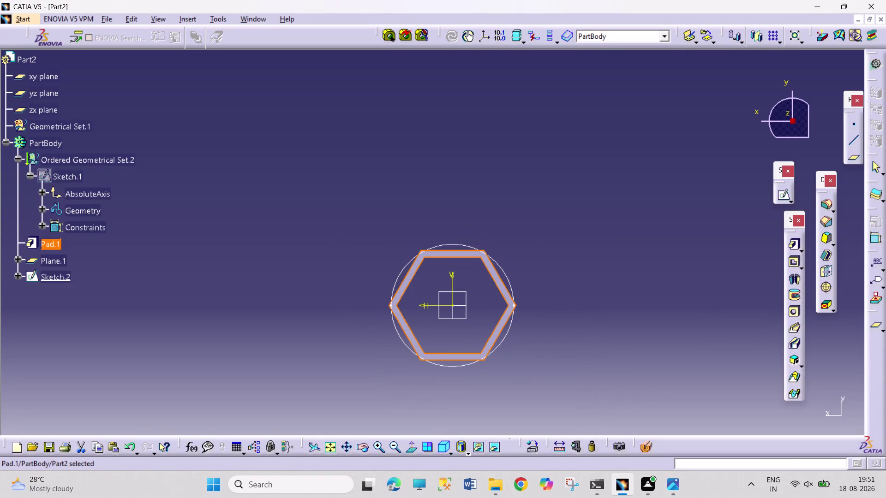
click(605, 369)
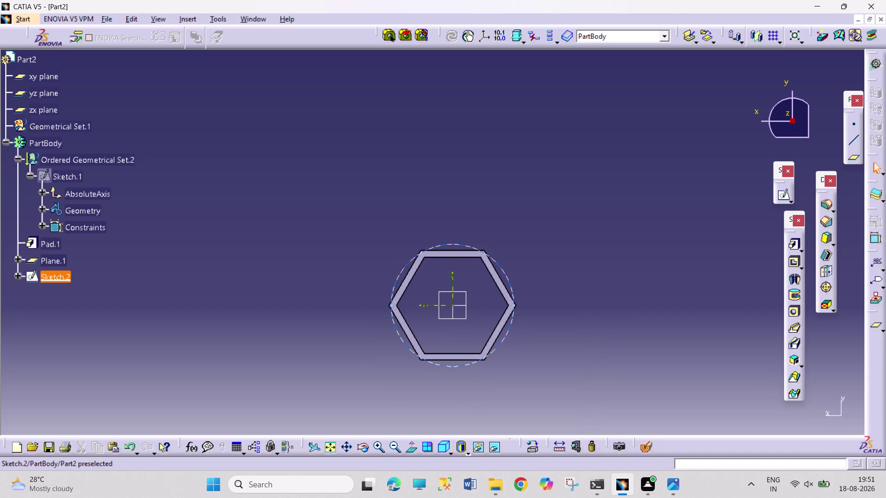
double_click(504, 340)
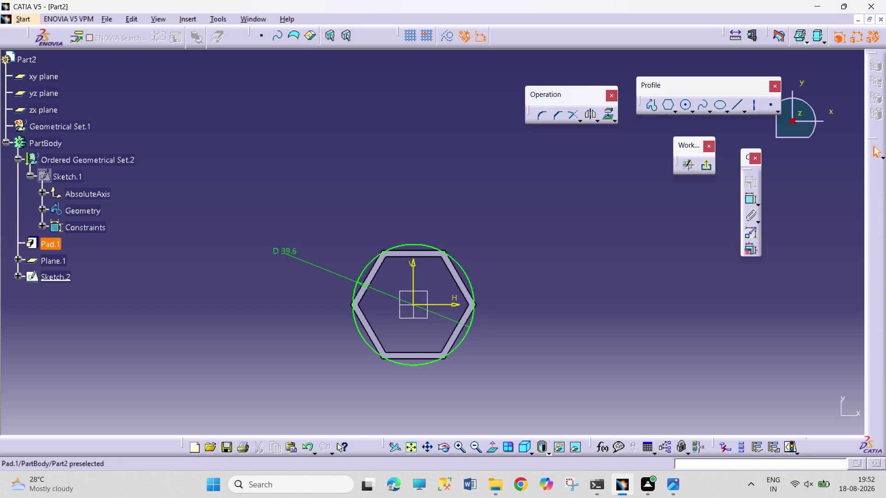
Reopen Sketch.1, begin a new hexagon, then cancel it with Esc.
double_click(61, 175)
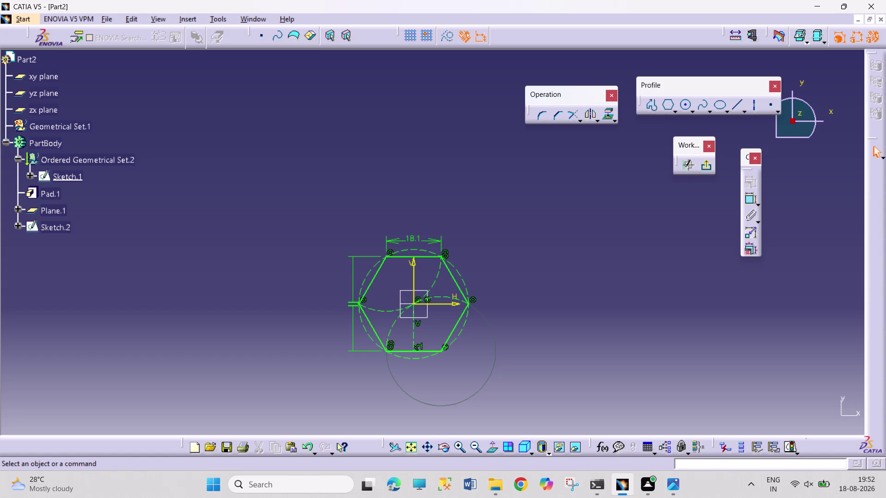
click(670, 102)
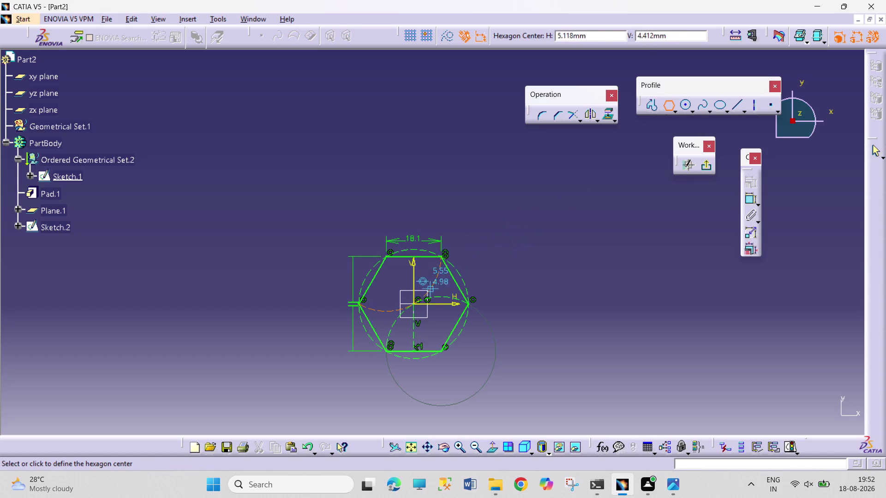
click(414, 303)
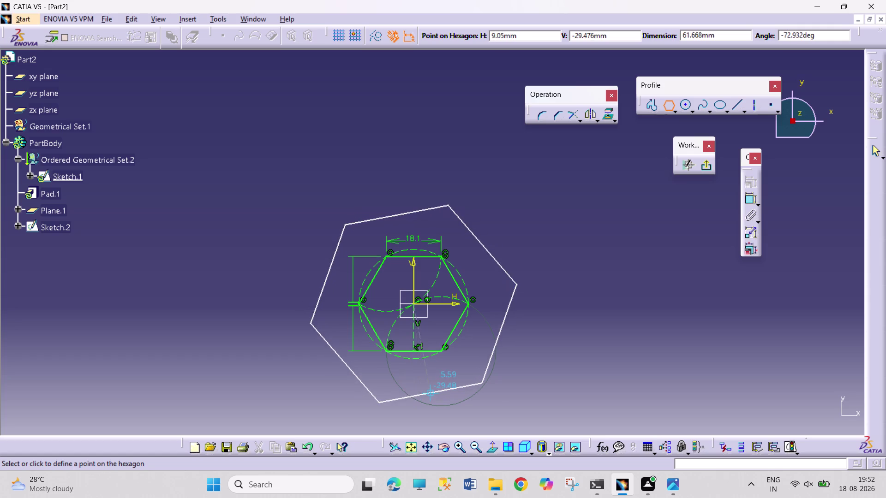
key(Escape)
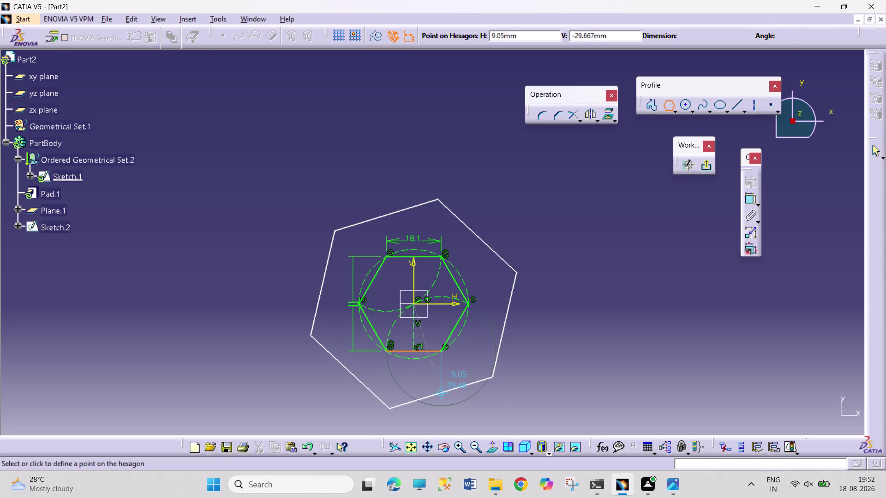
key(Escape)
key(Escape)
key(Escape)
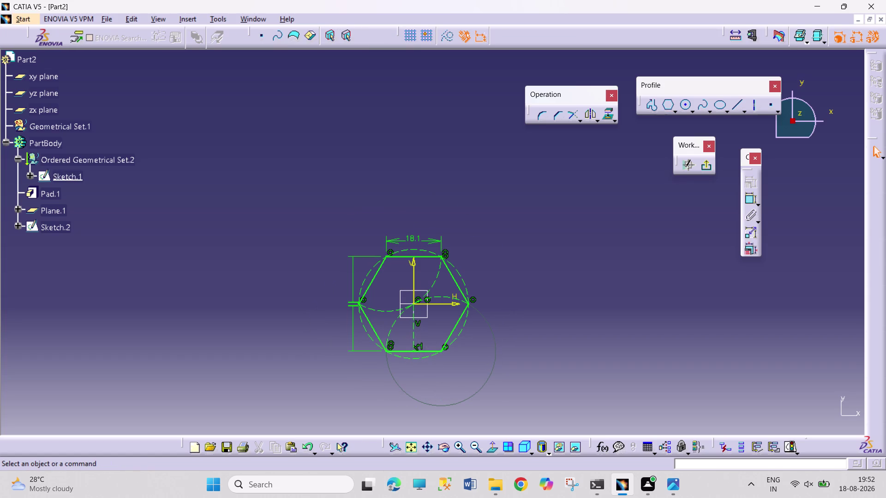
Delete all sketch geometry, check Pad.1's context menu, and switch documents.
drag(500, 221, 311, 398)
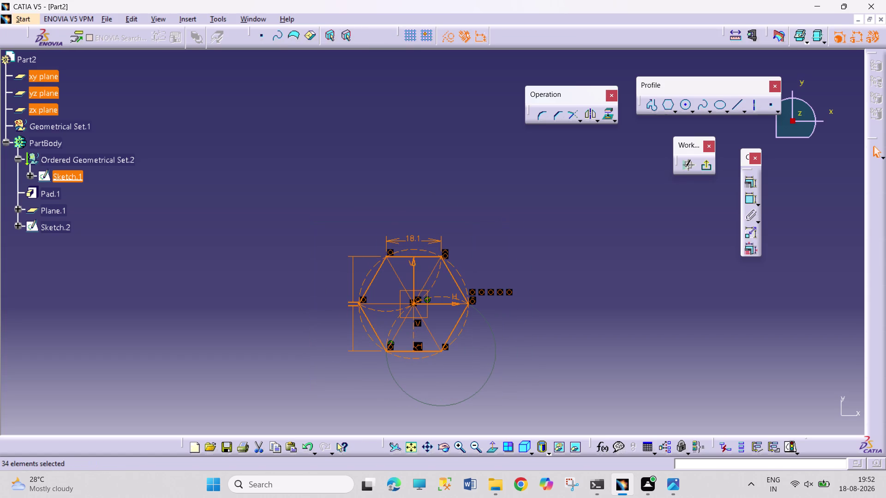
key(Delete)
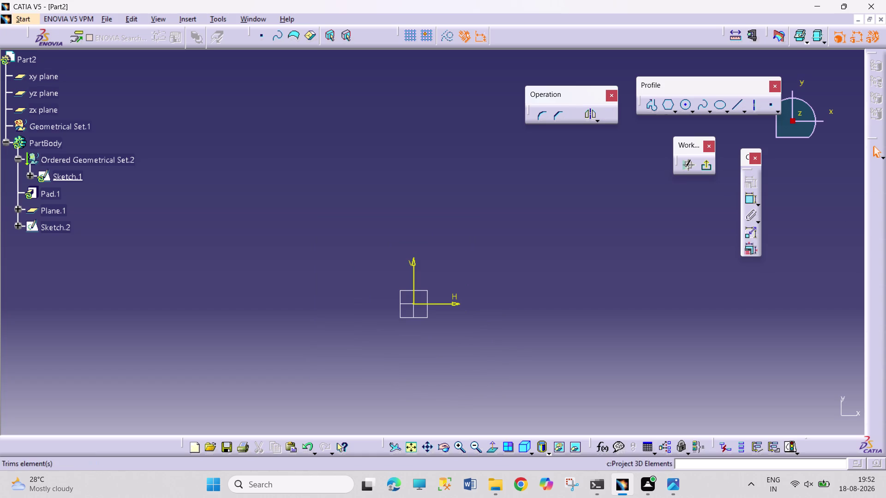
right_click(48, 193)
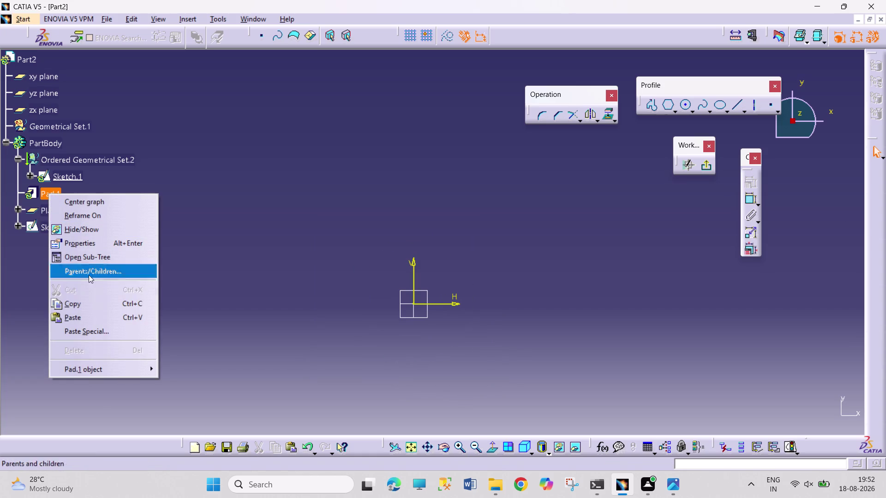
click(214, 314)
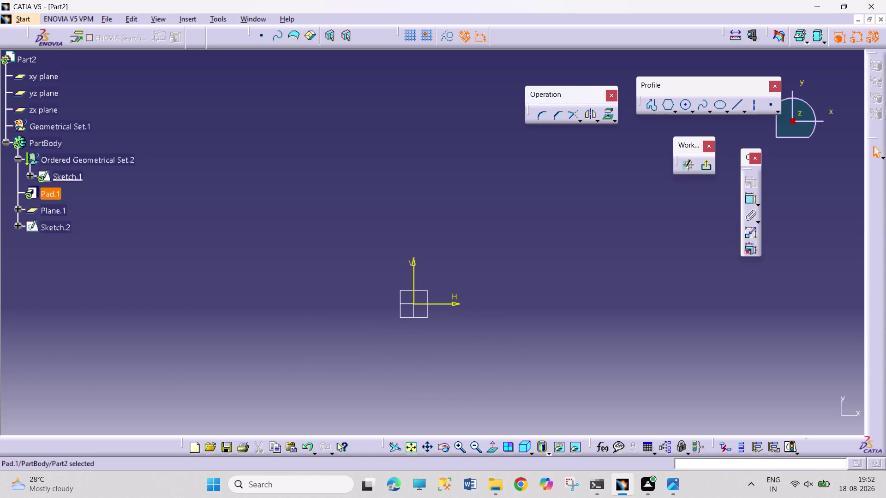
right_click(52, 190)
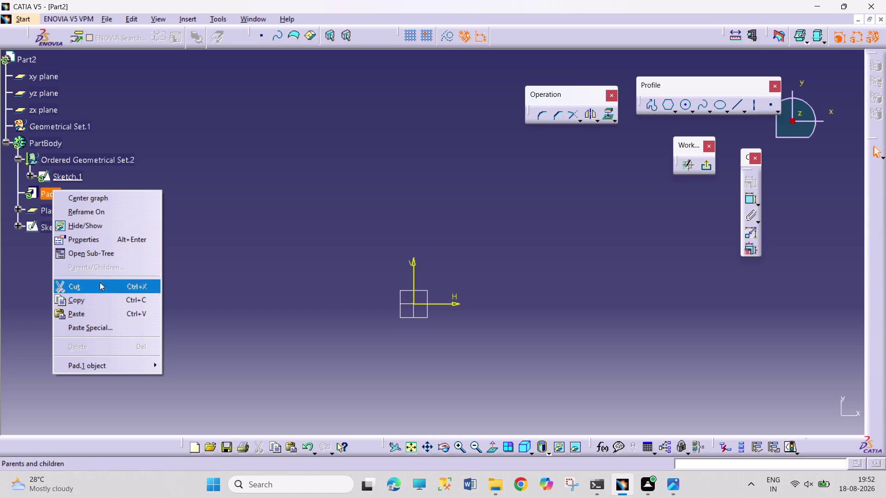
click(250, 296)
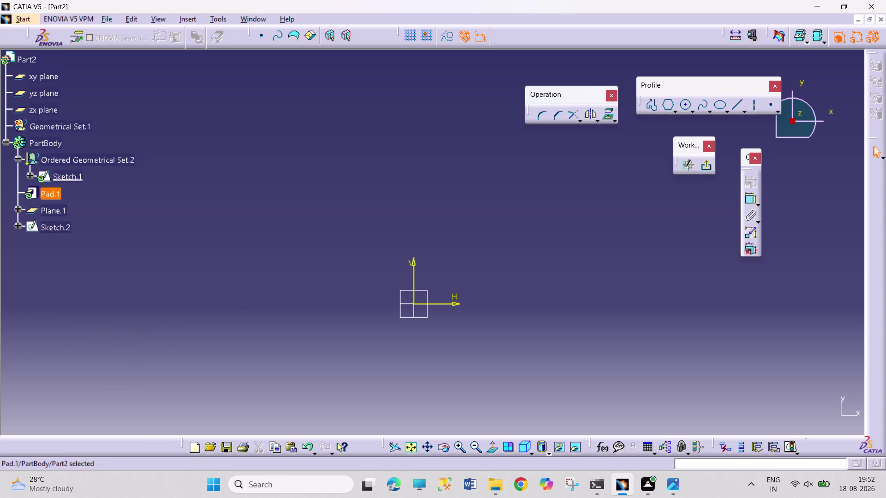
click(881, 19)
click(461, 267)
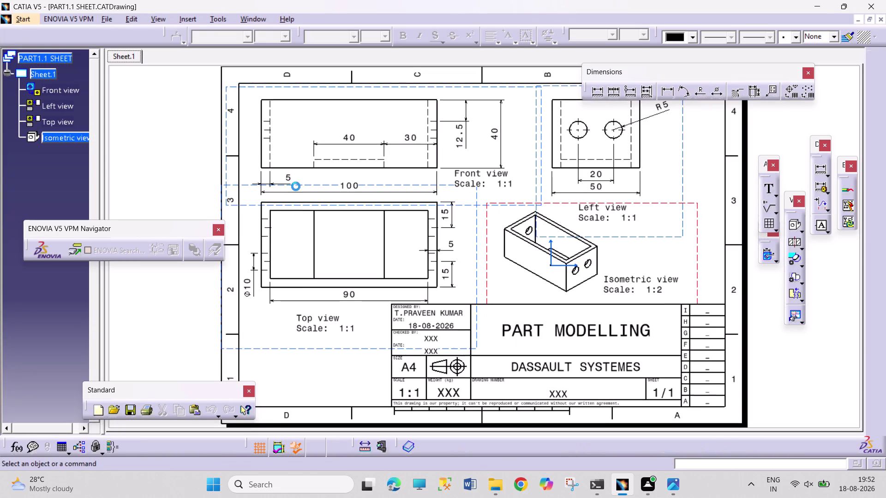
Create a new Part document and start a sketch on a reference plane.
key(ctrl+n)
scroll(down, 3)
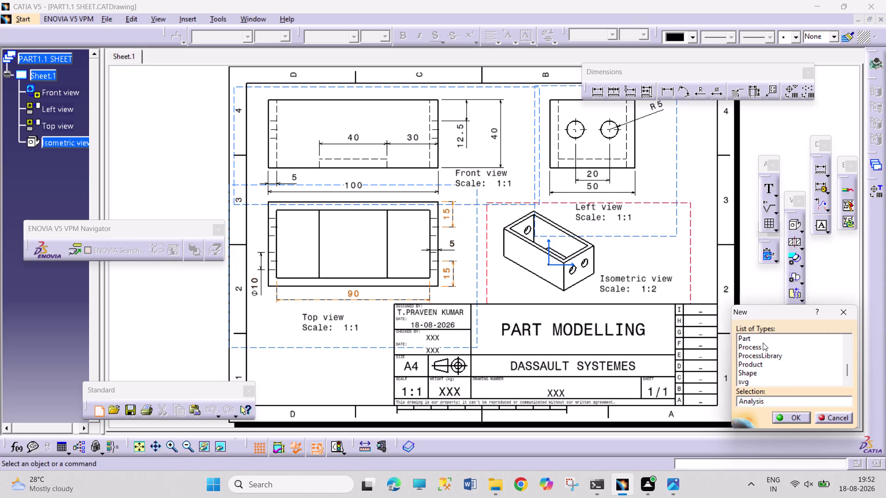
click(763, 342)
click(785, 418)
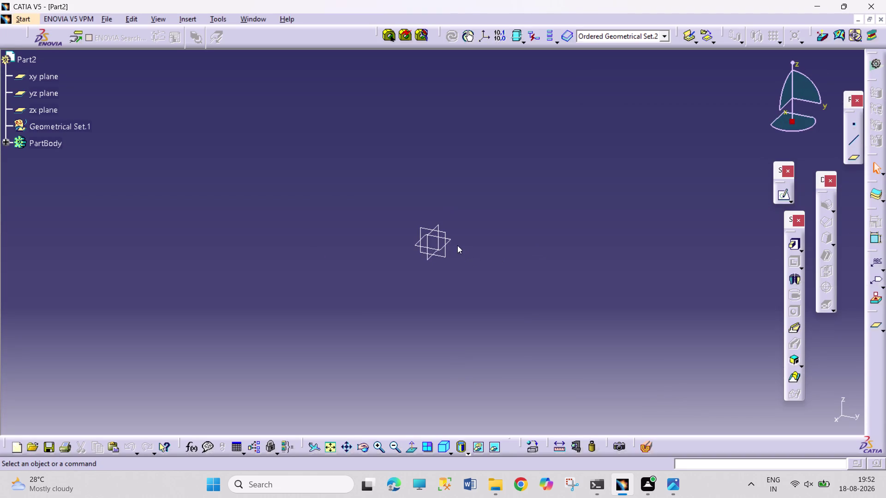
click(452, 238)
click(780, 200)
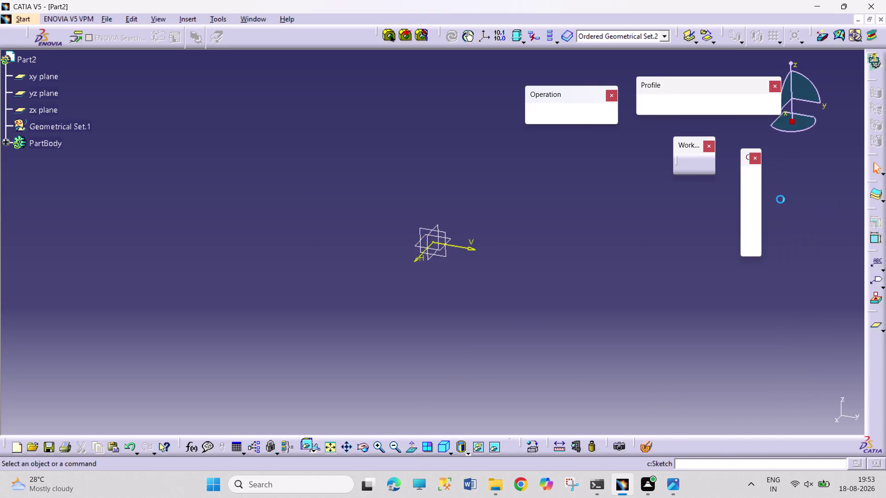
Draw a vertical construction axis through the origin.
click(656, 102)
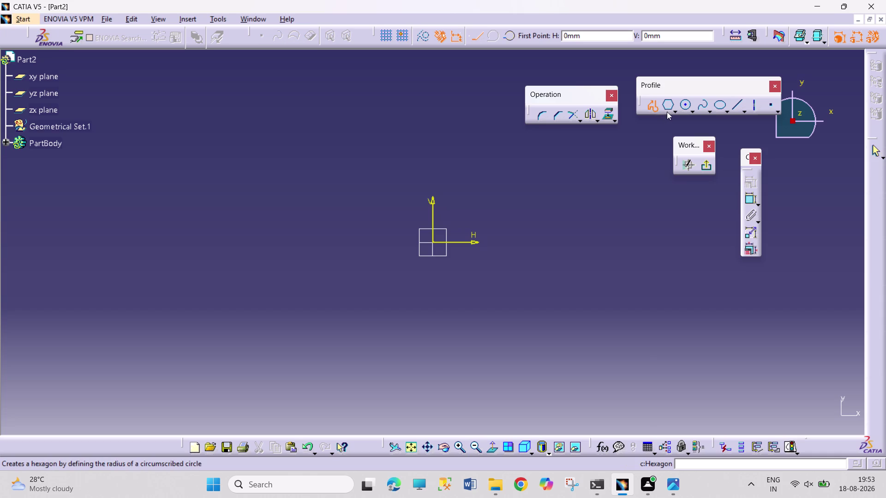
click(675, 112)
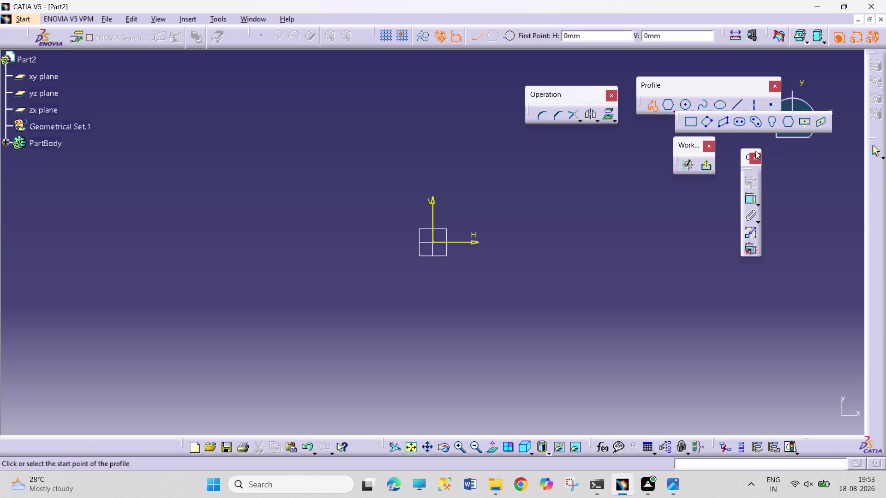
click(655, 109)
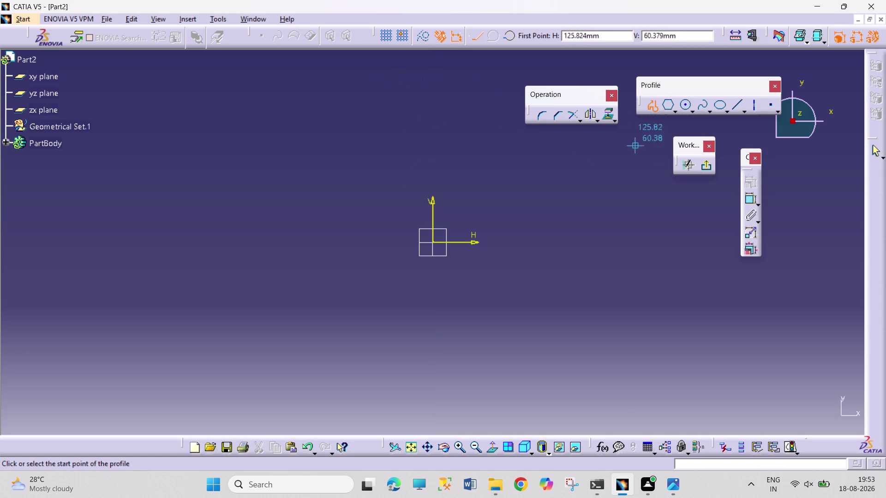
click(755, 106)
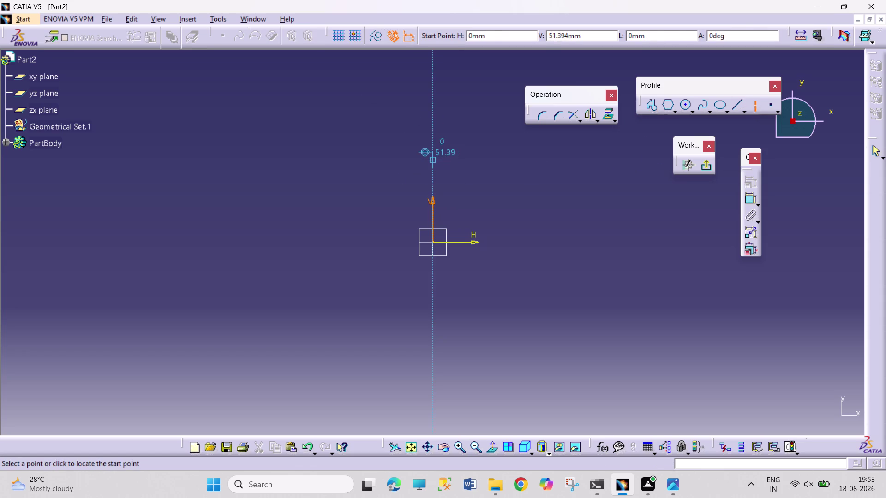
click(432, 159)
click(432, 346)
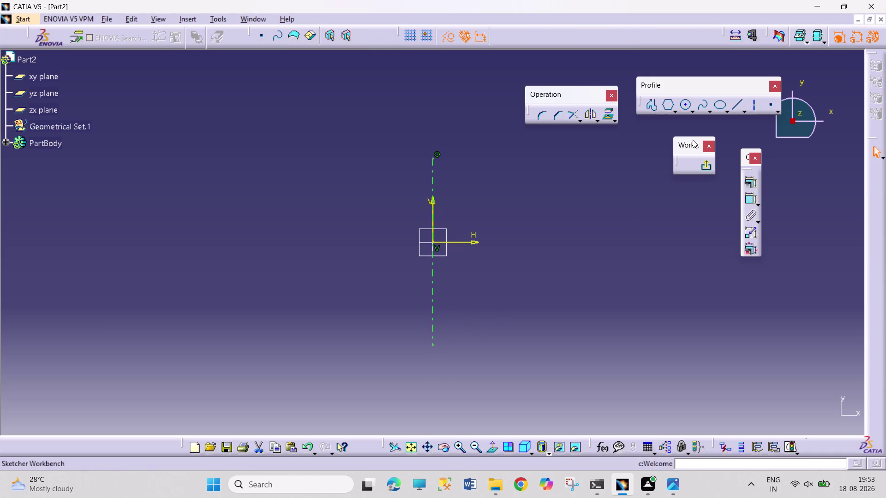
Draw a closed eight-sided profile with slanted corners around the origin.
click(652, 108)
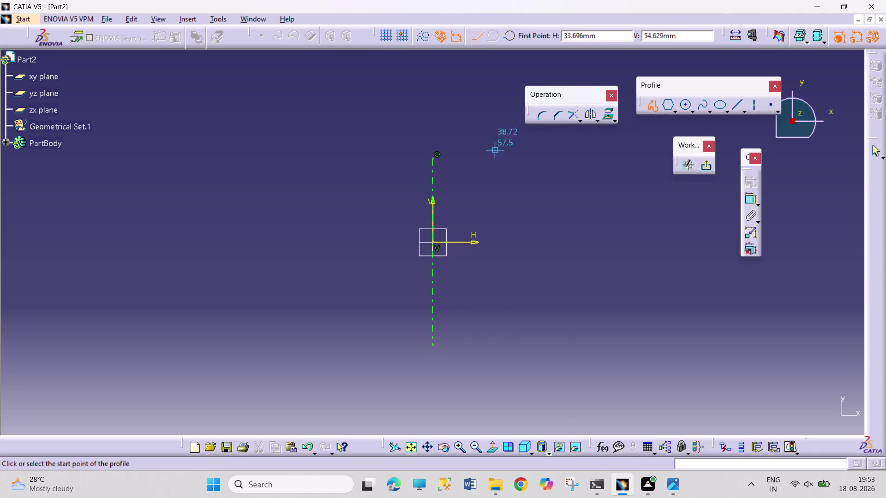
click(397, 176)
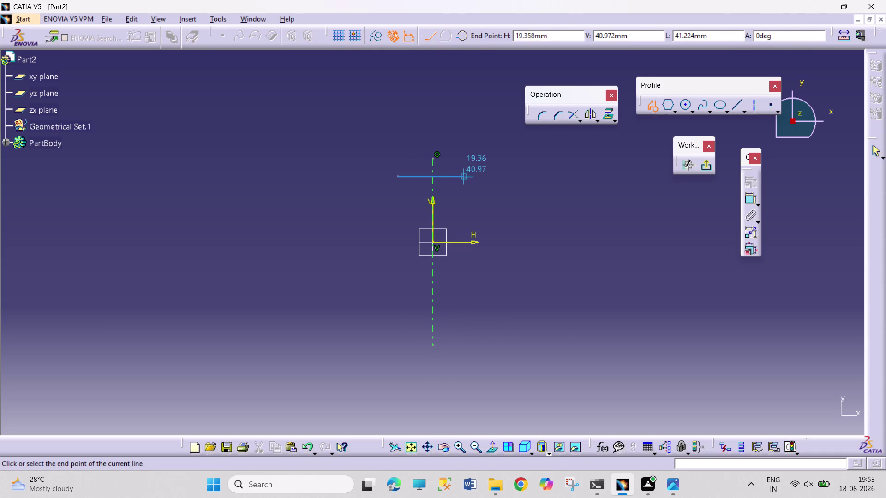
click(476, 177)
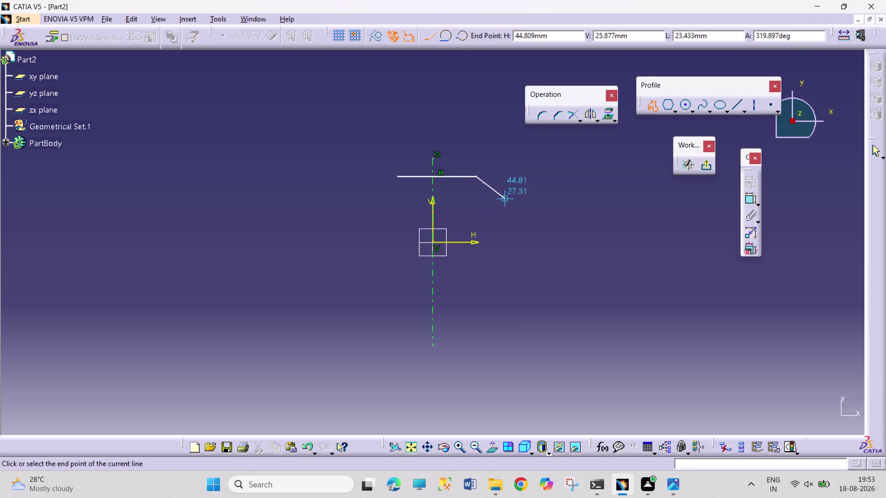
click(504, 205)
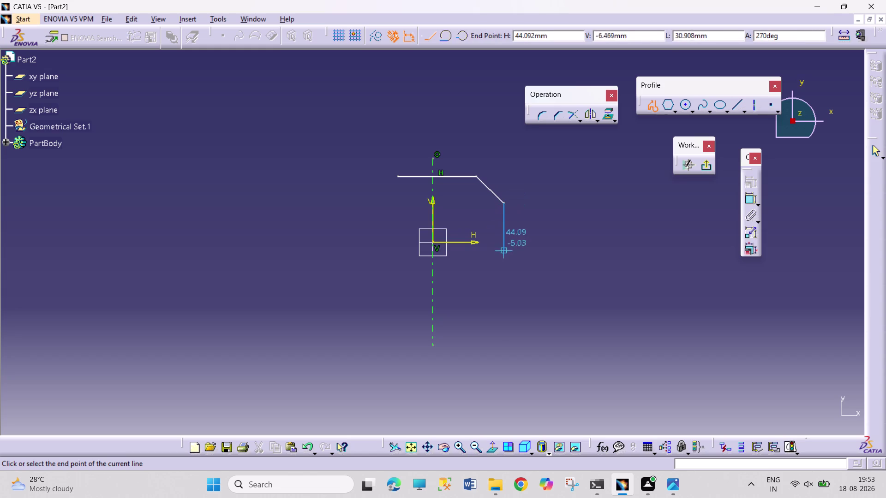
click(504, 262)
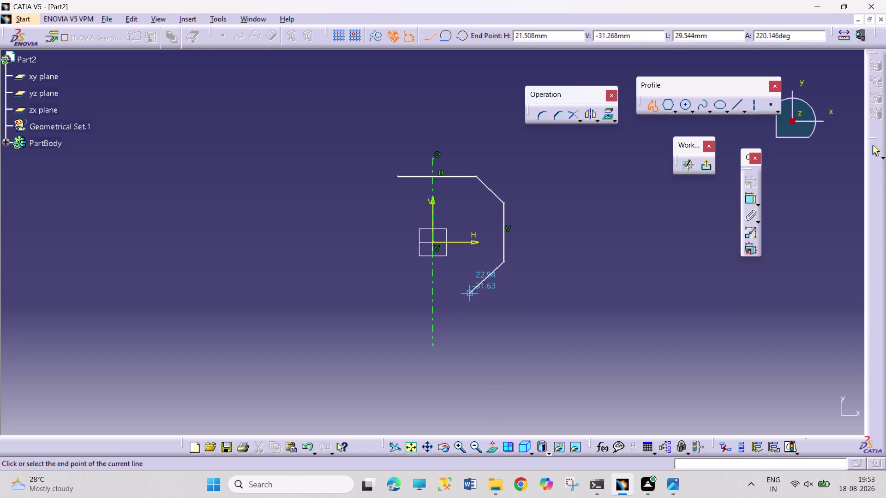
click(472, 295)
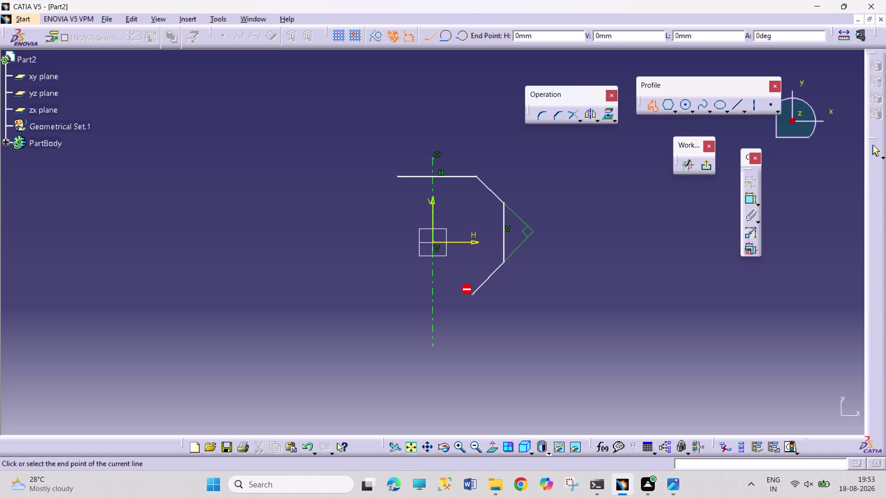
click(398, 293)
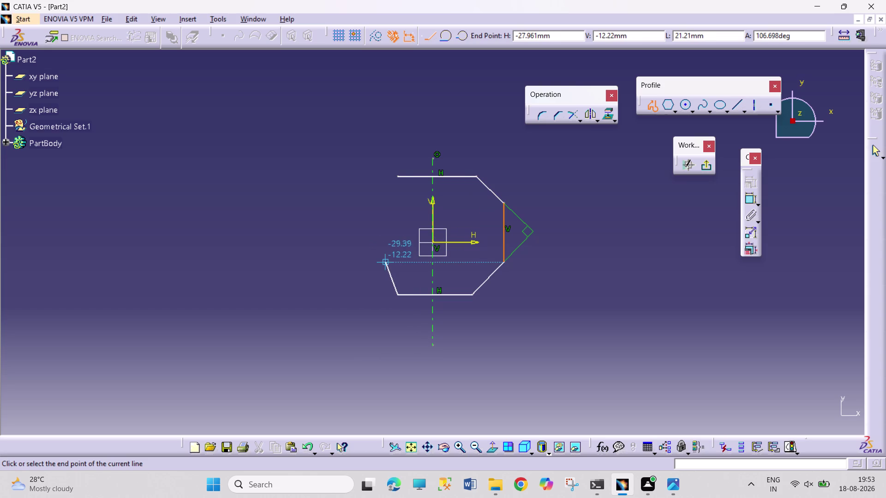
click(385, 260)
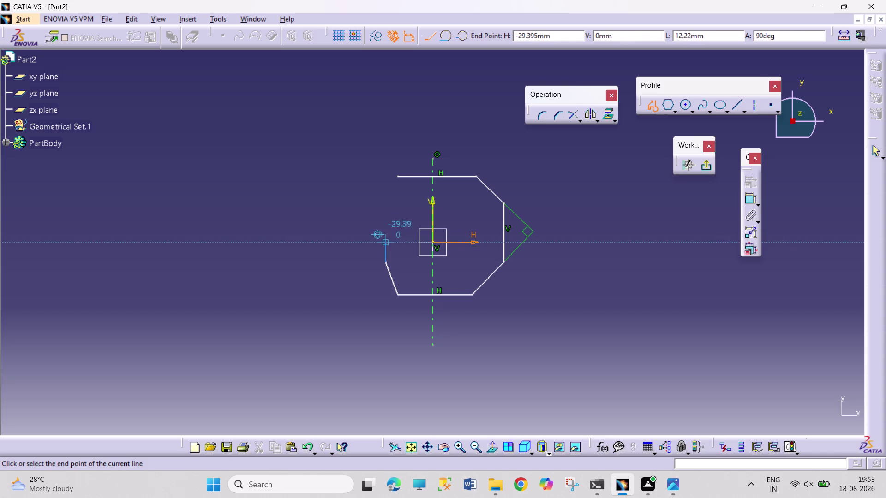
click(388, 203)
click(399, 177)
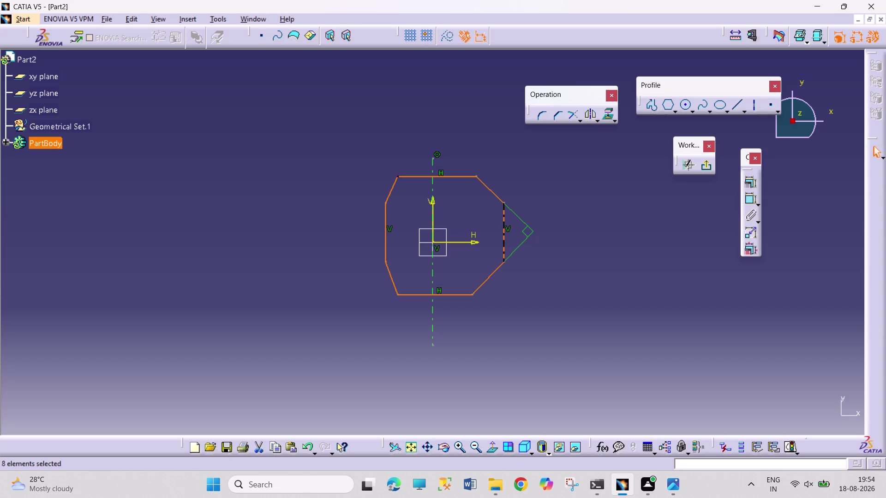
Constrain the octagon's left and right vertical sides symmetric about the axis.
click(417, 196)
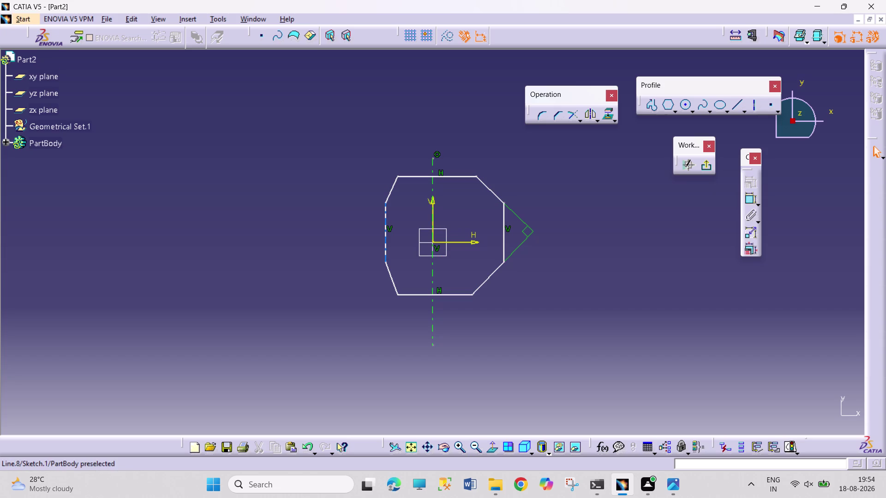
click(384, 243)
click(506, 242)
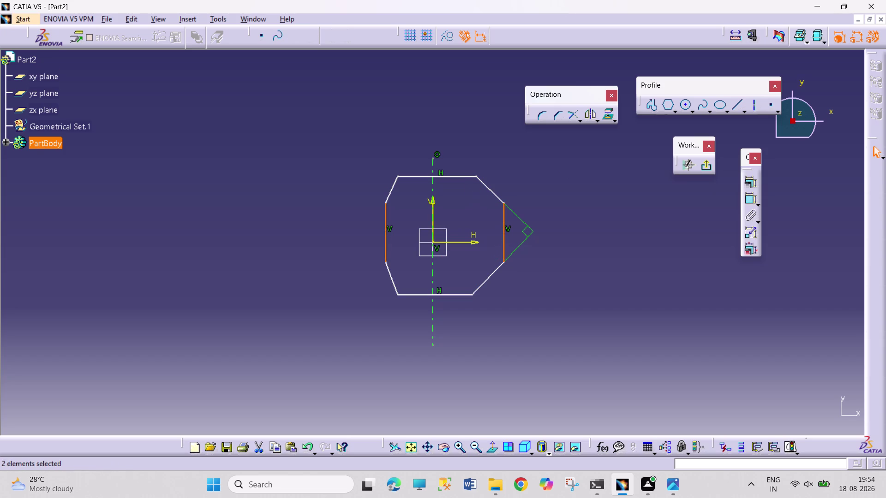
click(433, 183)
click(756, 179)
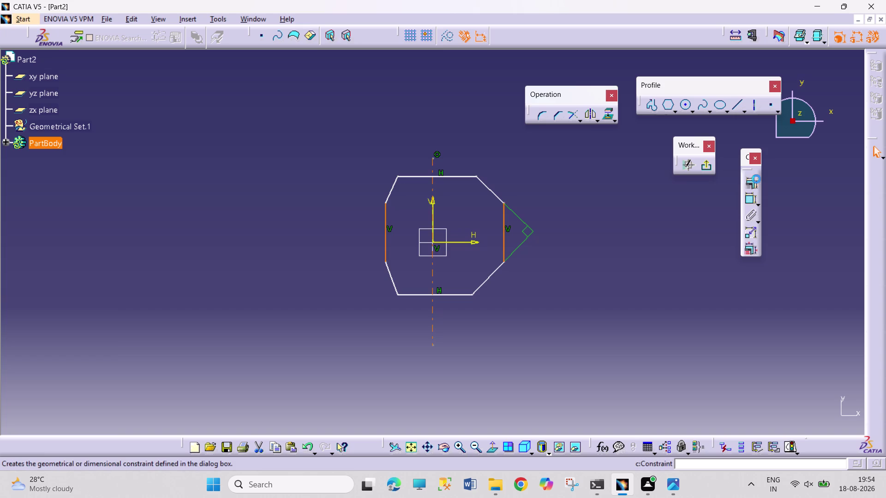
click(756, 374)
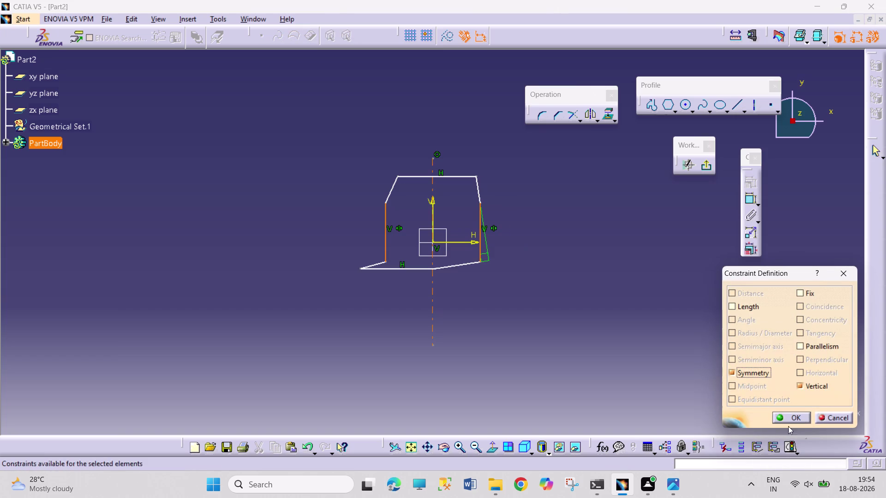
click(788, 424)
click(788, 416)
Undo, then drag the octagon's vertical sides to reshape the outline.
key(ctrl+z)
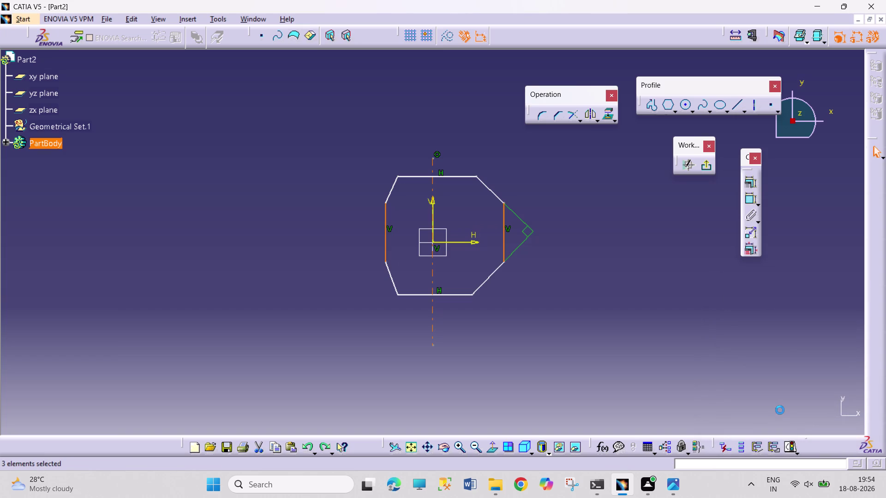
drag(384, 237, 369, 236)
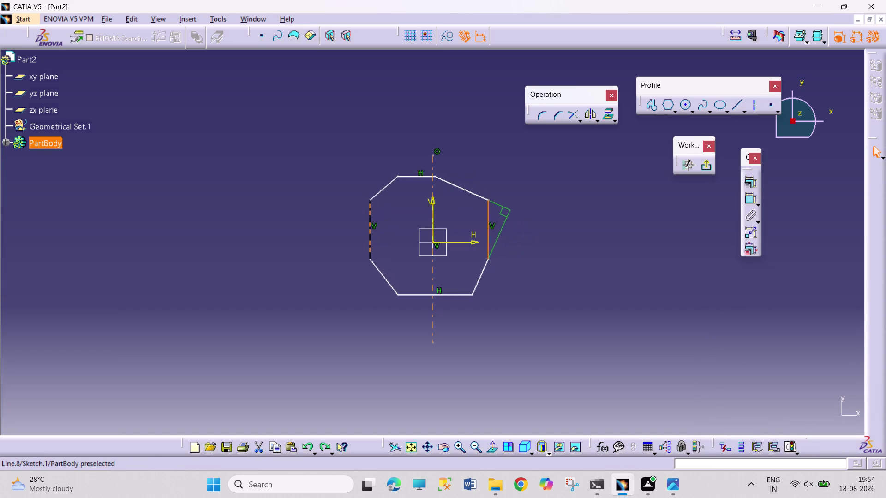
drag(369, 237, 374, 236)
click(572, 305)
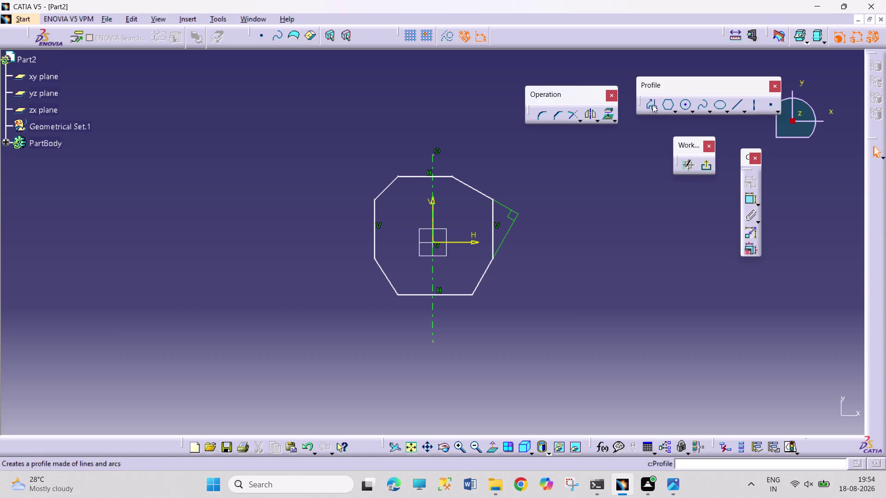
Add an angle dimension between the top and upper-left edges, then delete it.
click(749, 197)
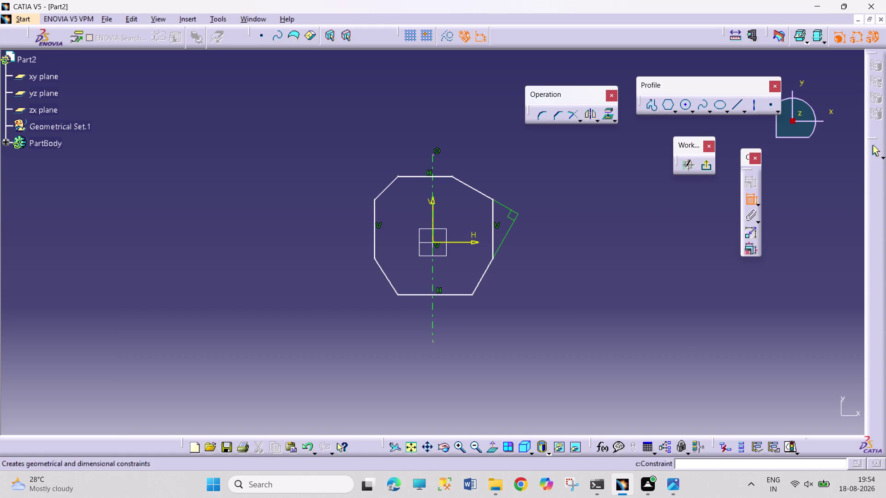
click(391, 185)
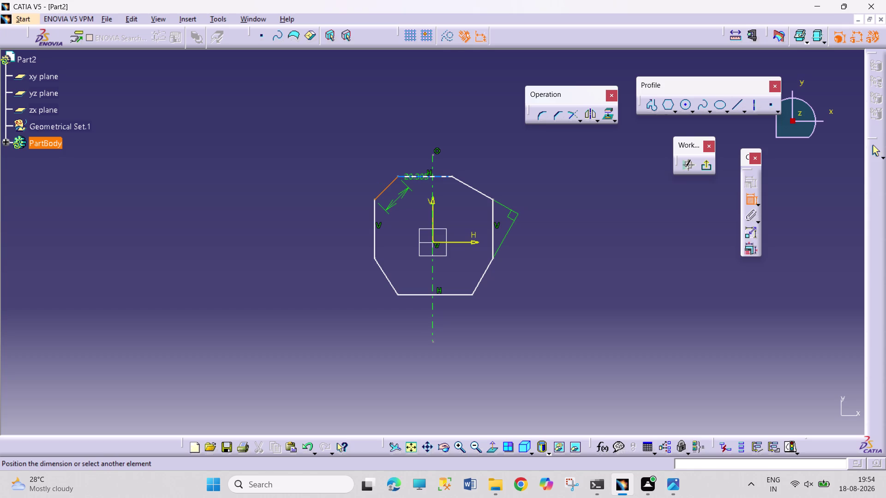
click(420, 176)
click(410, 193)
double_click(418, 188)
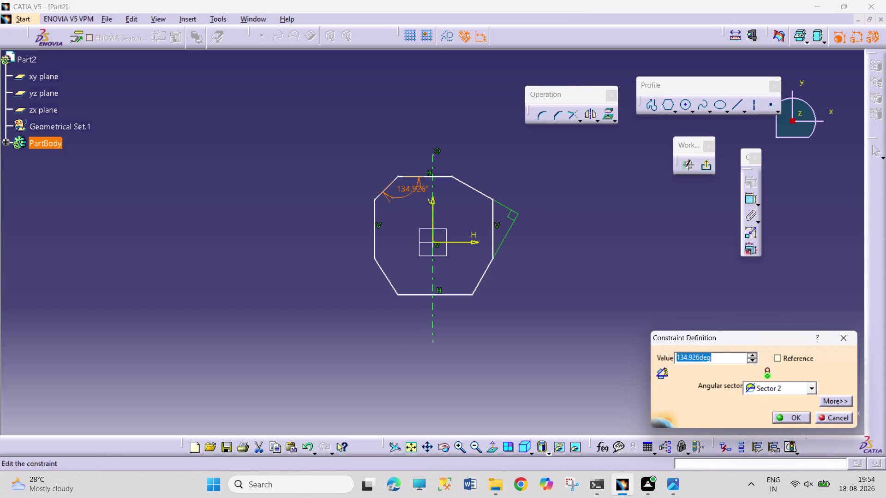
click(836, 417)
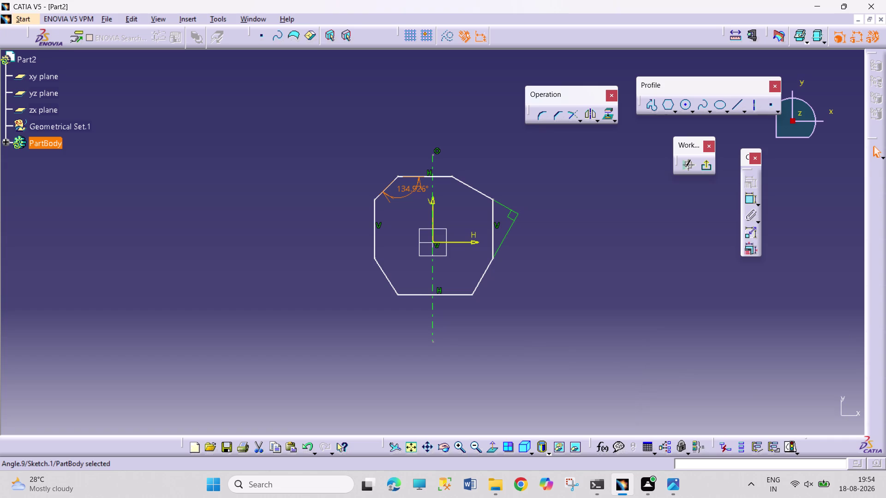
right_click(418, 188)
click(459, 342)
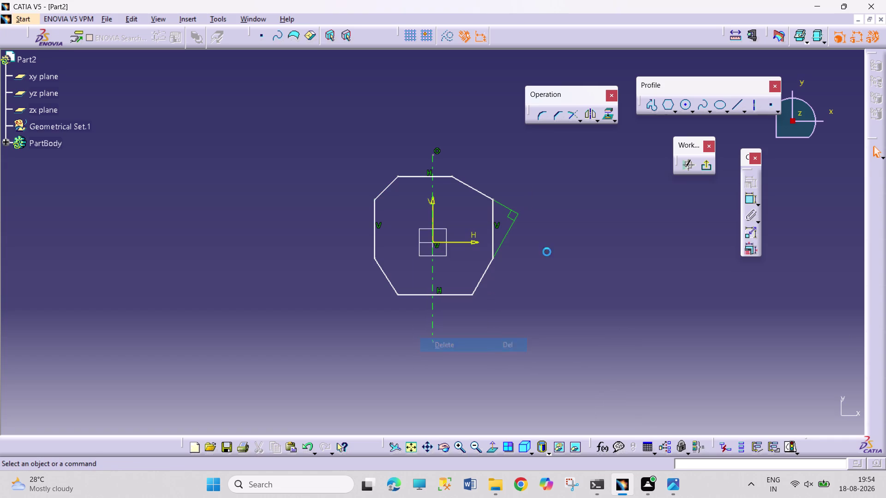
Recreate the top/upper-left angle dimension and try entering a 360/2-based value.
click(747, 200)
click(414, 176)
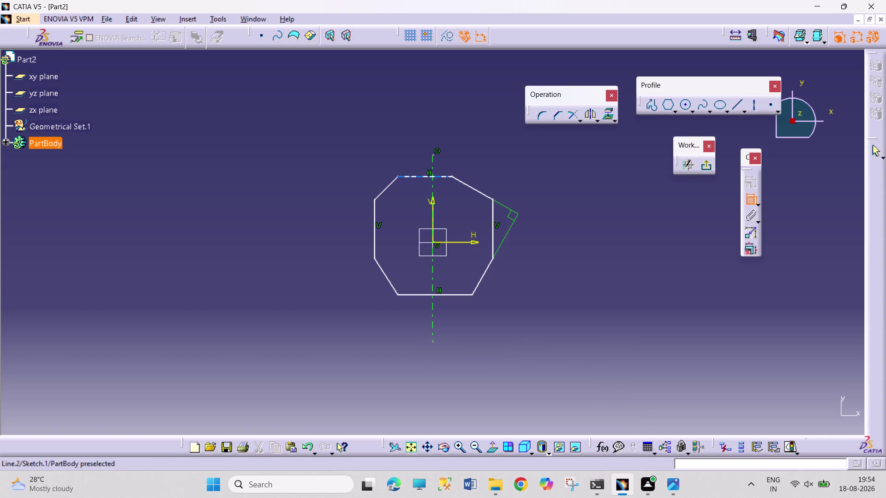
click(390, 185)
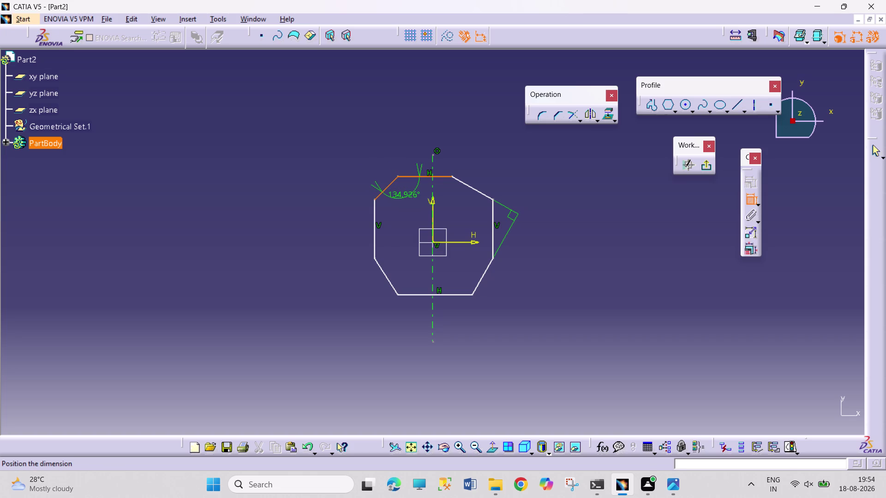
click(405, 201)
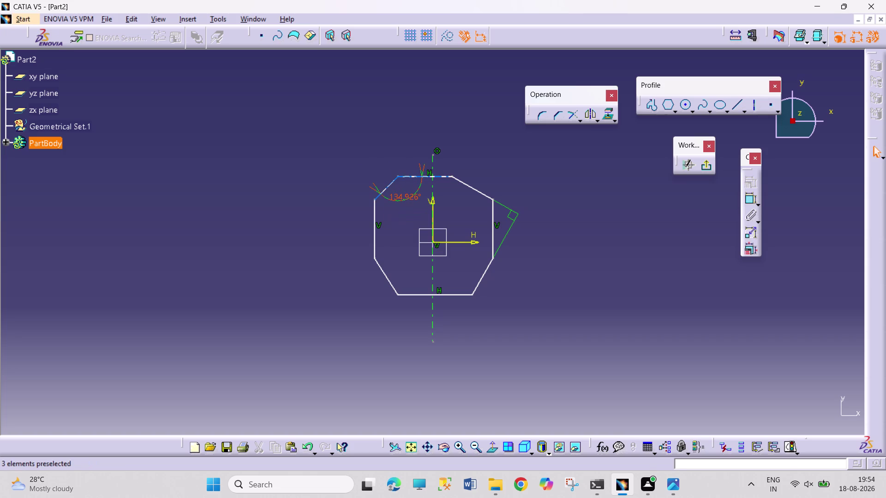
double_click(402, 198)
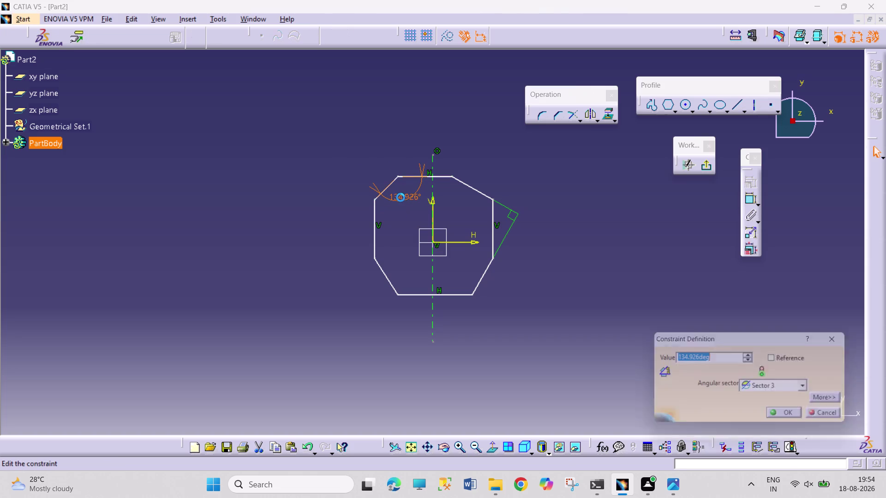
key(8)
text(0/)
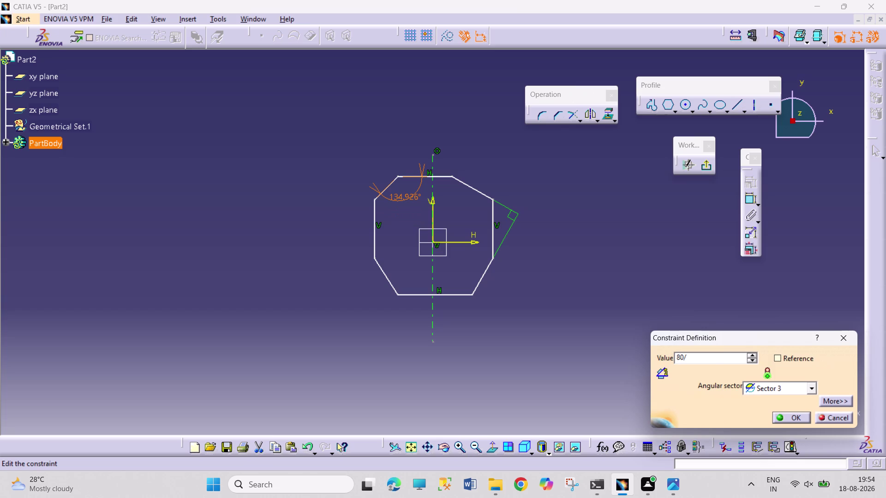
key(BackSpace)
key(BackSpace)
key(BackSpace)
key(BackSpace)
text(360/2)
key(BackSpace)
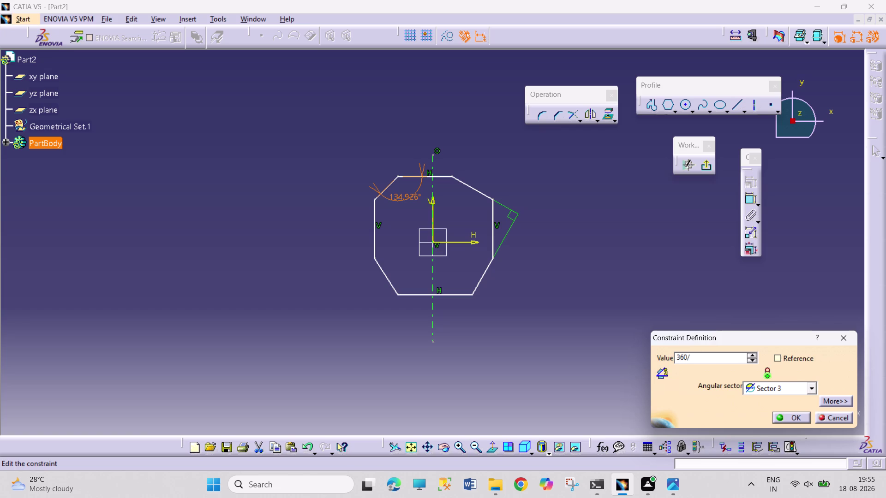
key(8)
key(Return)
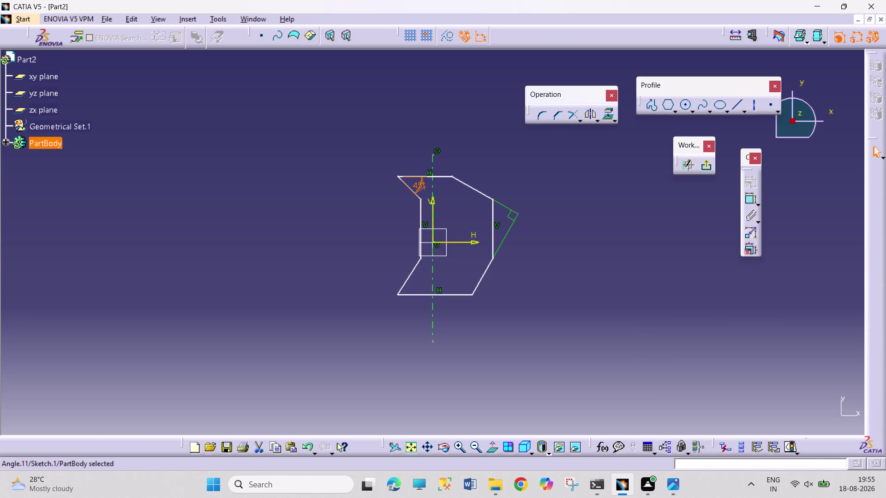
Set the upper-left corner angle to 135° and move its label near the corner.
drag(419, 220, 394, 220)
double_click(415, 196)
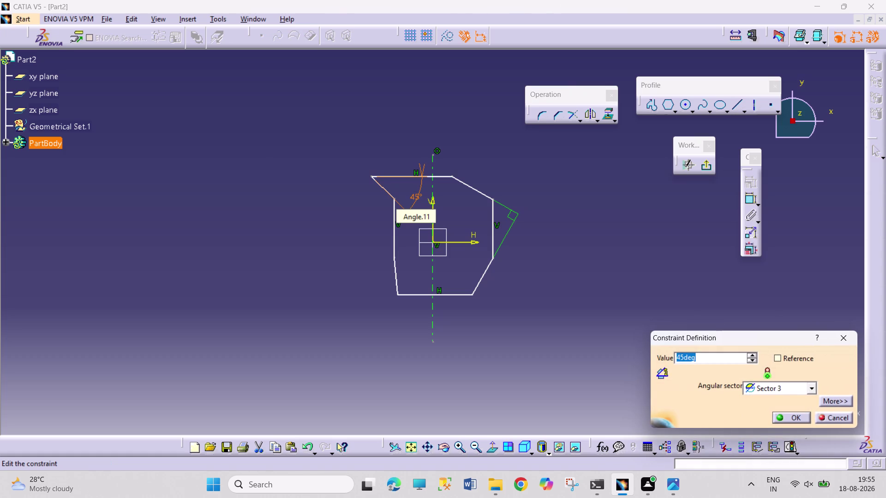
text(135)
key(Return)
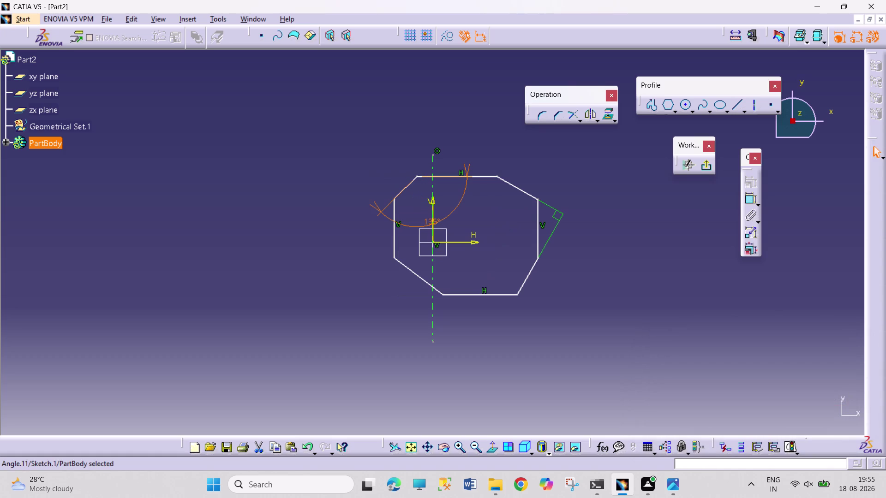
click(590, 266)
drag(438, 220, 431, 192)
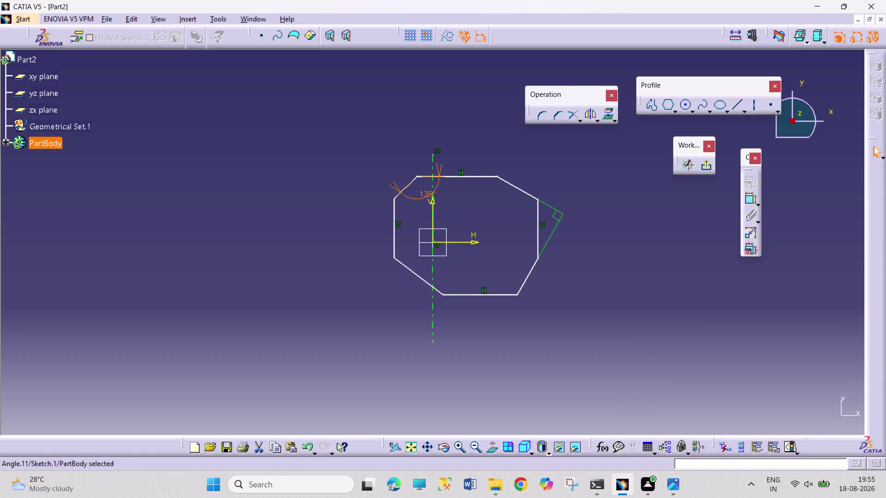
drag(430, 193, 425, 193)
drag(753, 198, 748, 199)
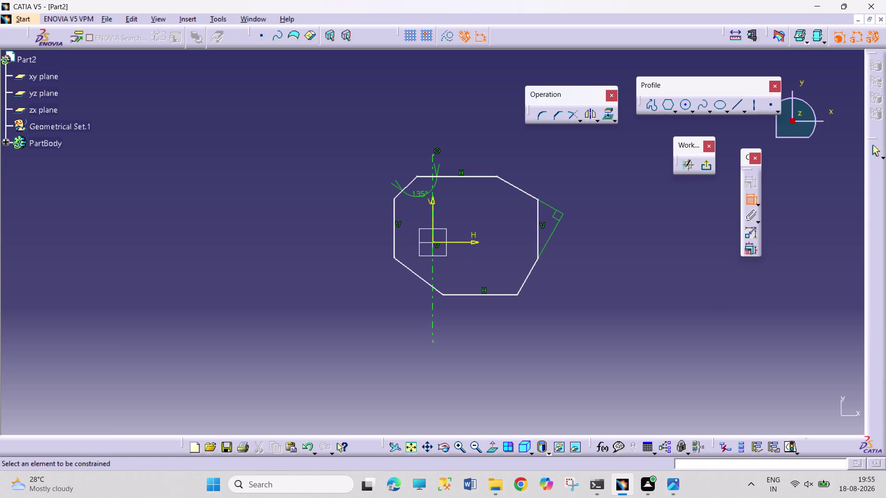
Set the lower-left corner angle to 135° and adjust the lower-left slanted edge.
click(394, 248)
click(402, 265)
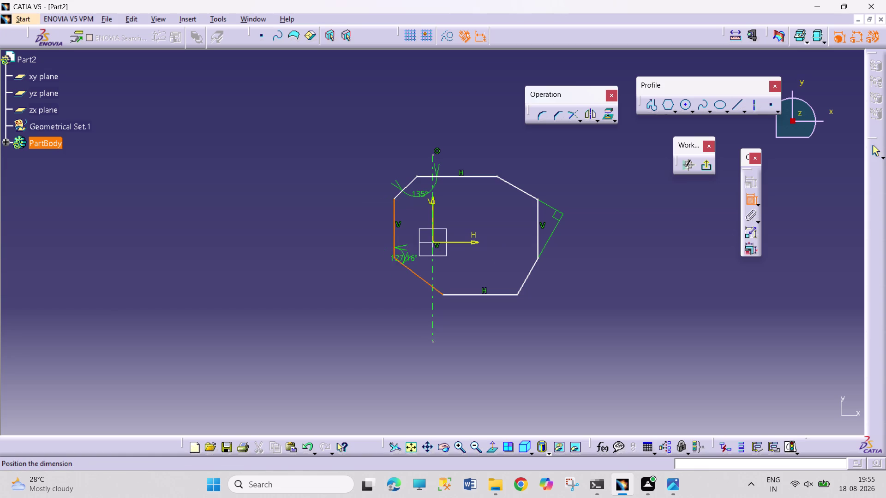
click(409, 256)
double_click(410, 253)
text(12)
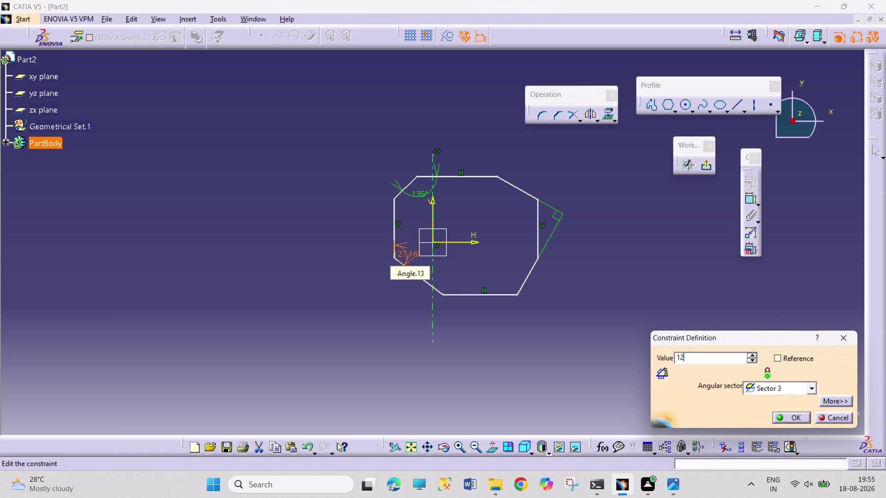
key(BackSpace)
text(35)
key(Return)
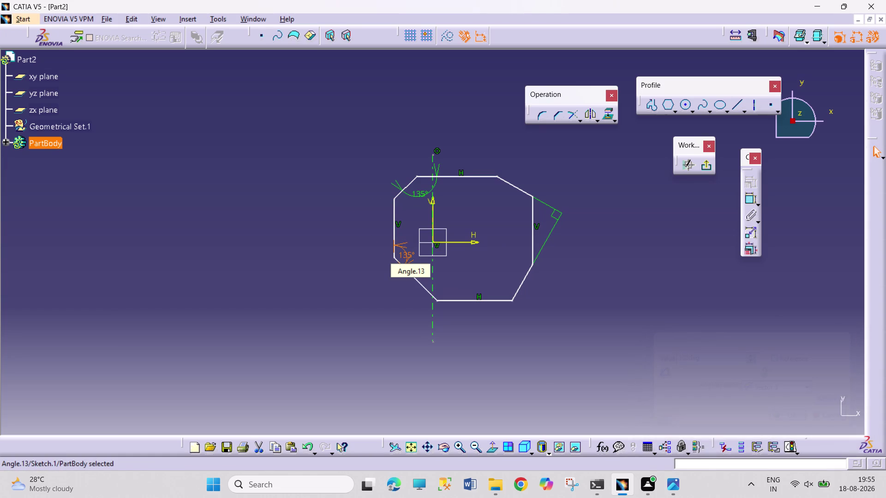
drag(417, 280, 390, 290)
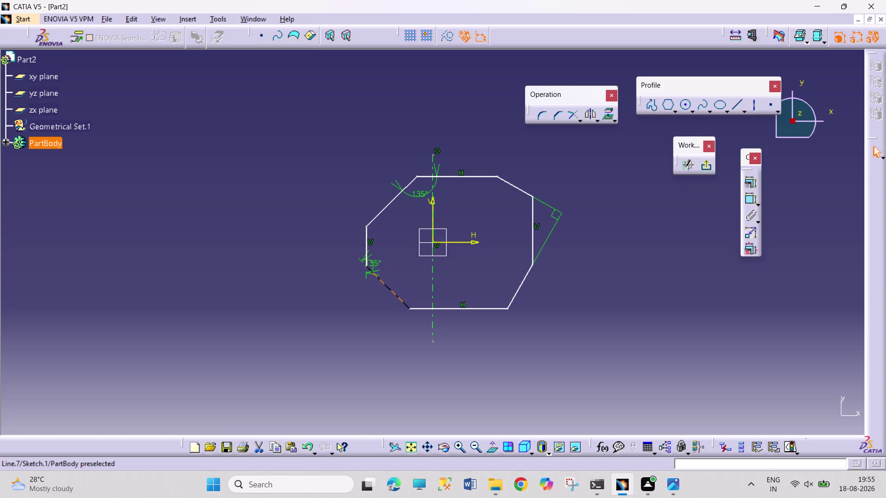
drag(390, 290, 392, 295)
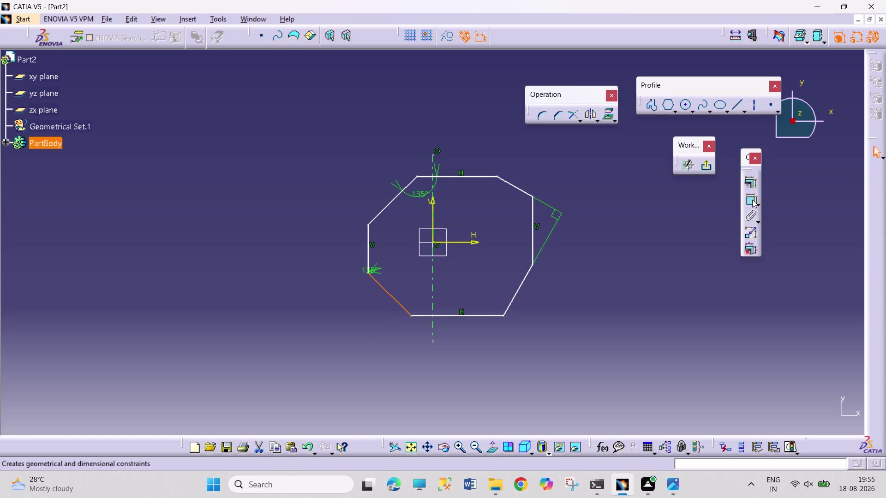
Add an upper-left/left-edge angle dimension, then remove it as a duplicate.
click(752, 200)
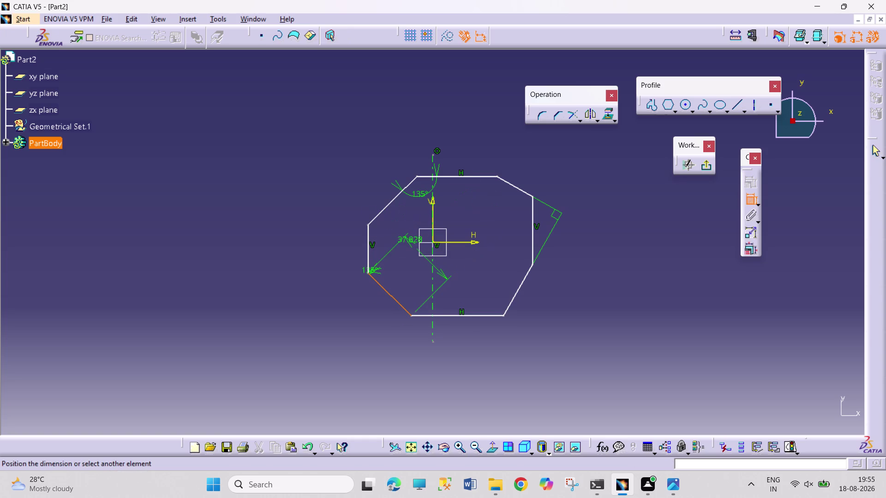
key(Escape)
key(Escape)
key(Escape)
click(750, 200)
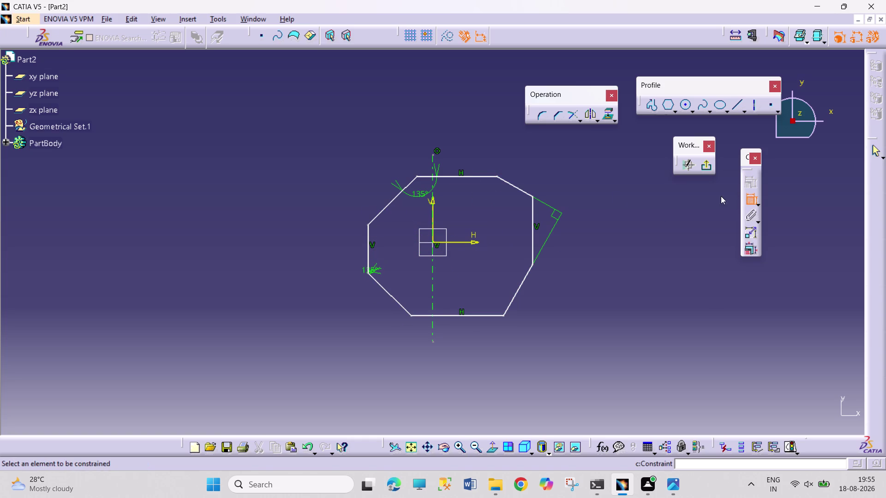
click(381, 213)
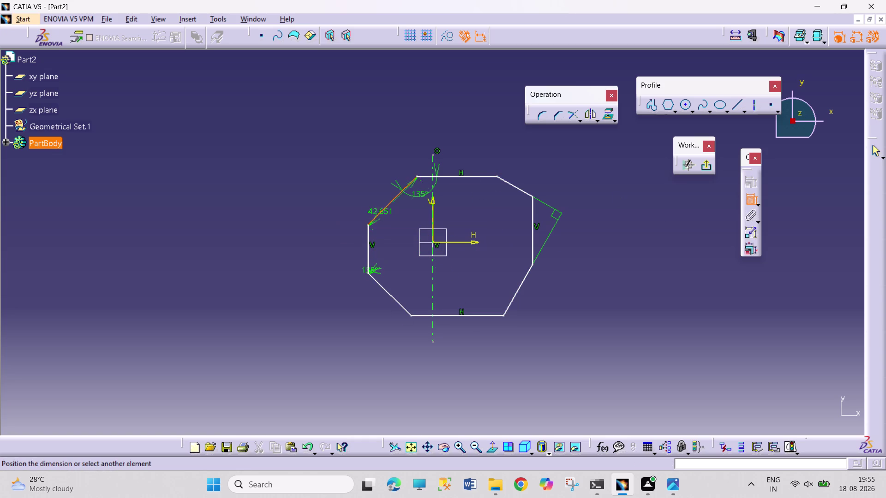
click(367, 239)
click(384, 237)
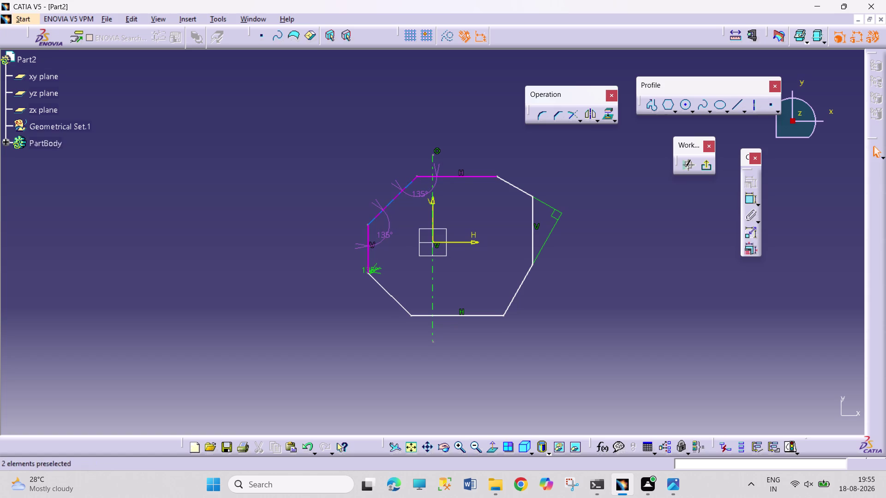
right_click(385, 235)
click(424, 390)
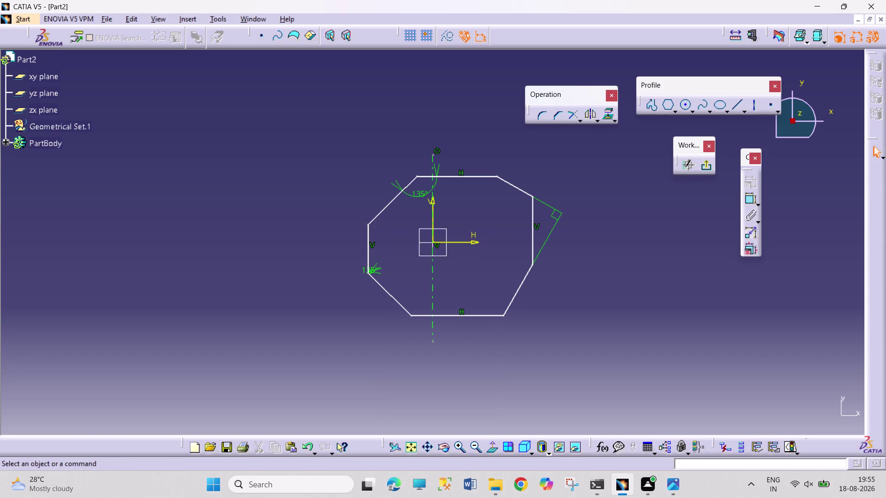
Start a dimension between the left and bottom edges, then cancel it.
click(745, 201)
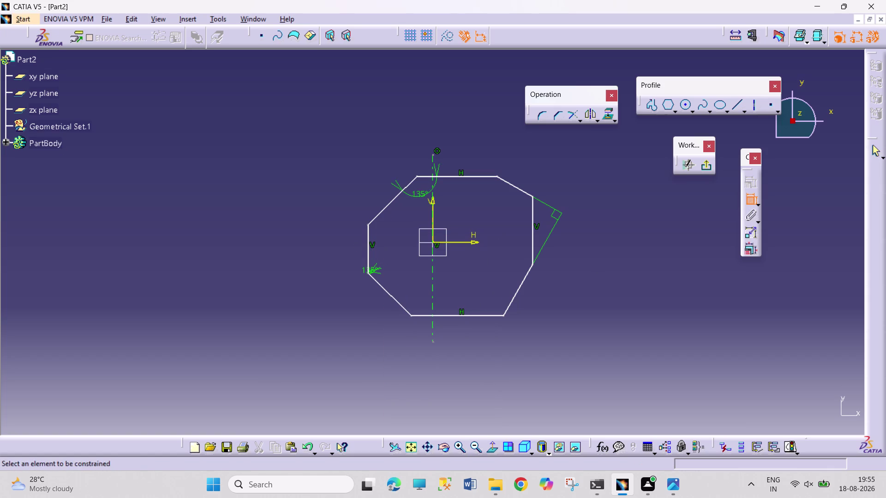
click(404, 304)
click(419, 317)
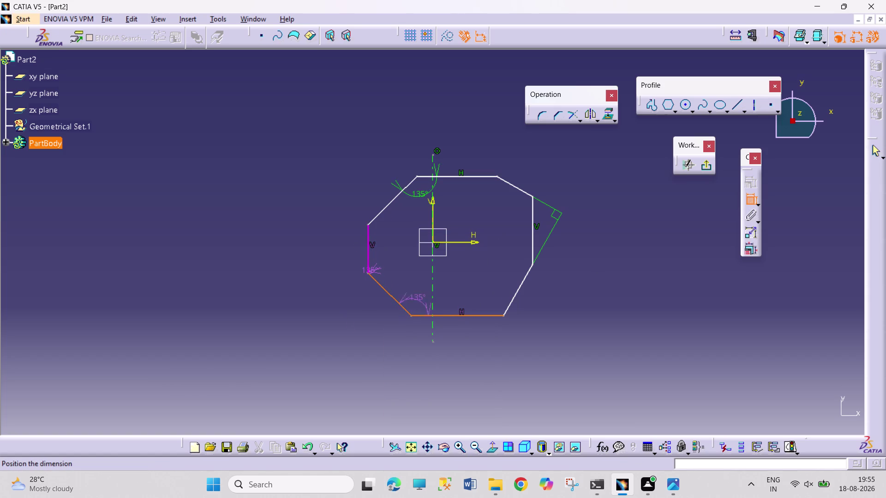
key(Escape)
key(Escape)
key(Escape)
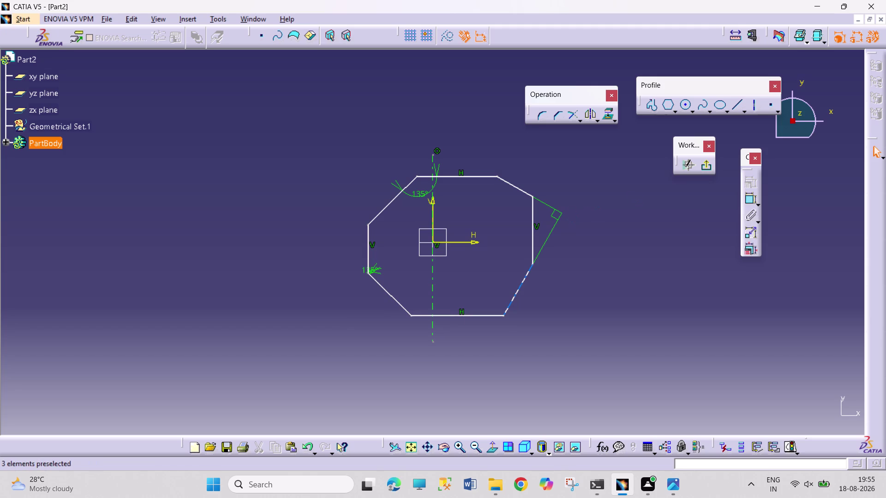
Set the top-right corner angle to 135°.
click(751, 199)
click(486, 178)
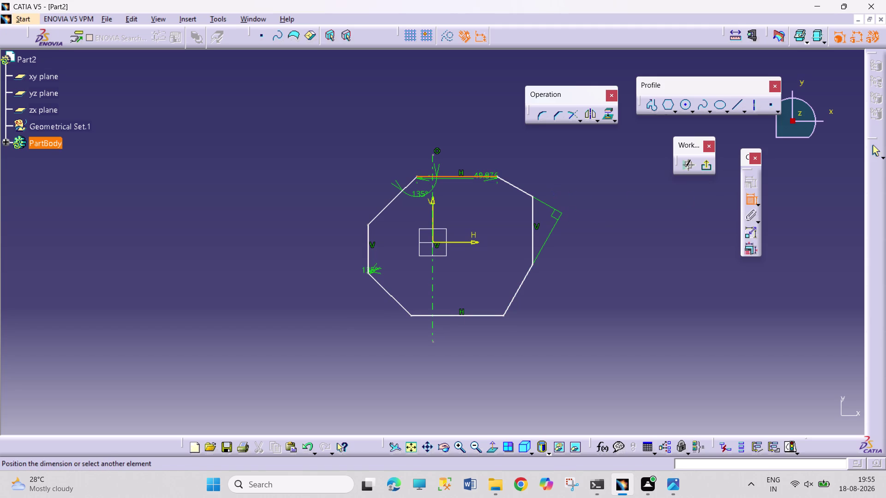
click(513, 185)
click(492, 198)
double_click(495, 193)
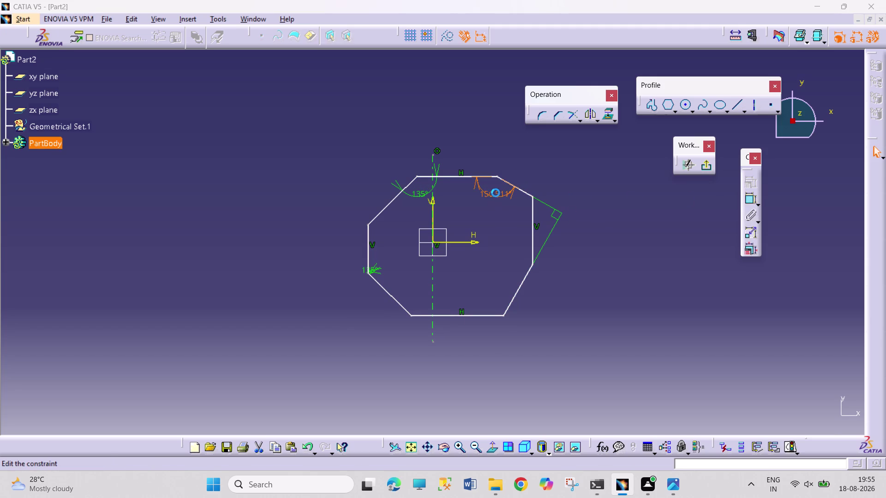
text(135)
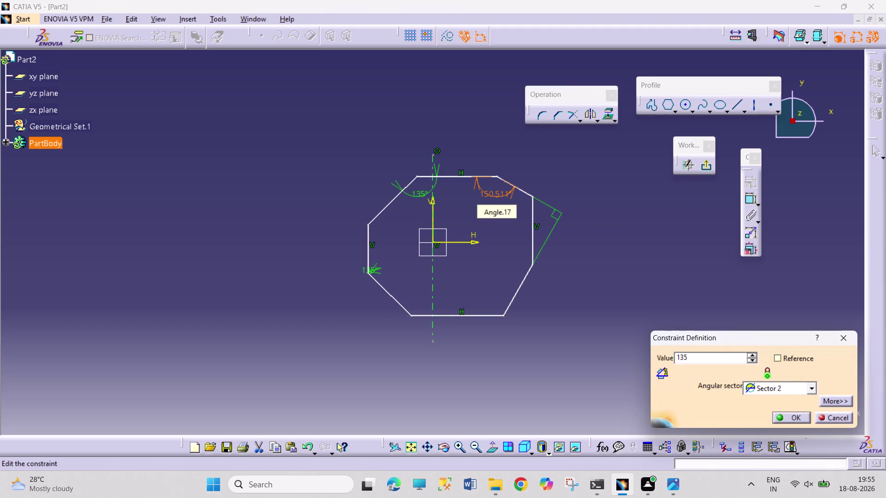
key(Return)
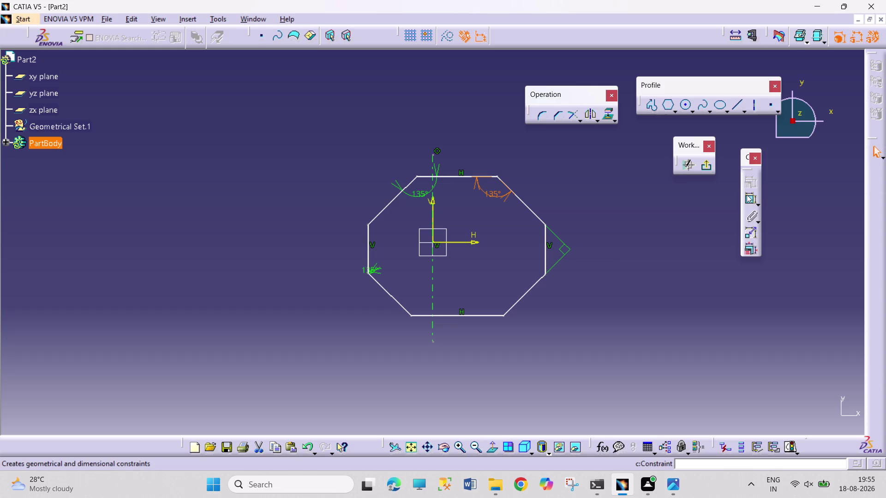
Start angle dimensions on the upper-right and right vertical edges, then cancel them.
click(747, 199)
click(540, 217)
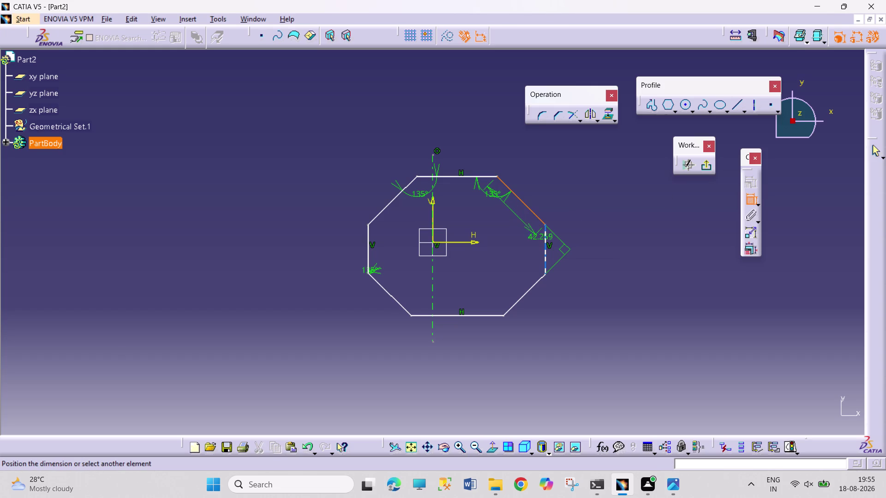
click(545, 239)
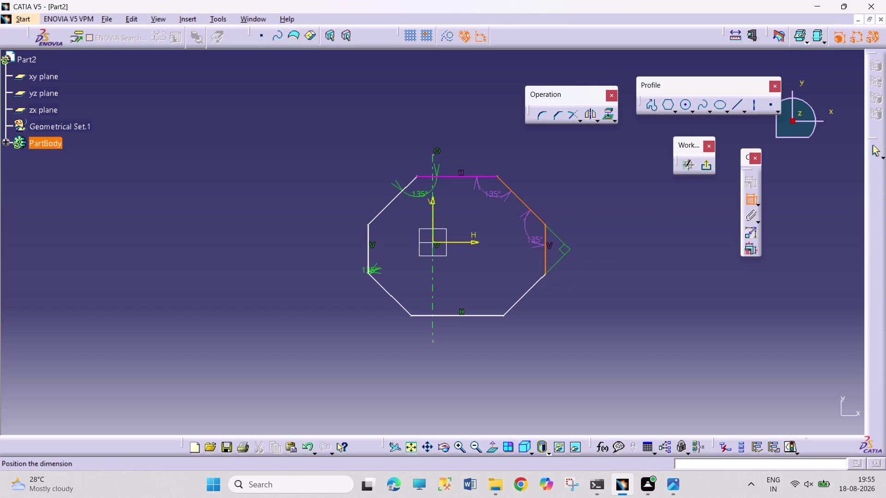
key(Escape)
key(Escape)
key(Escape)
click(745, 199)
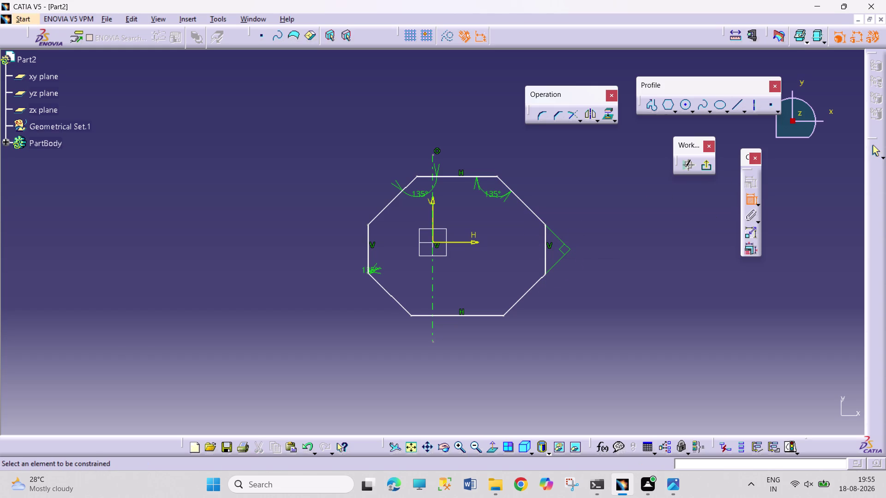
click(532, 283)
click(546, 260)
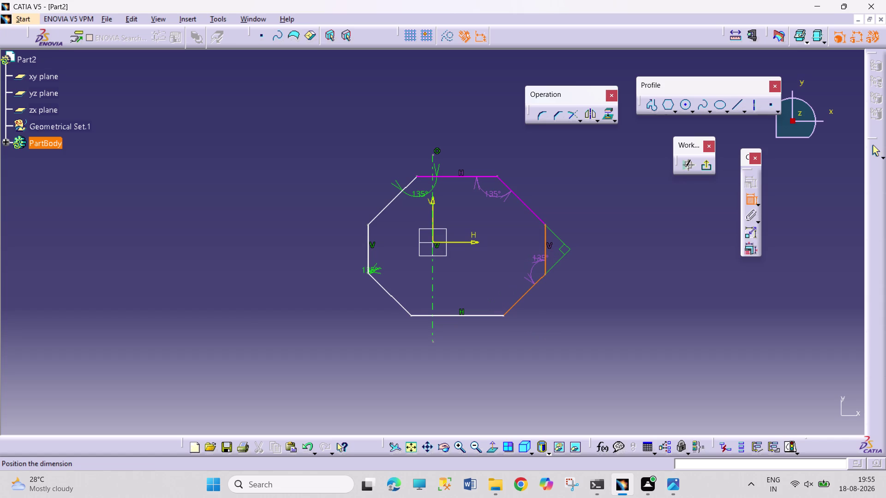
key(Escape)
key(Escape)
key(Escape)
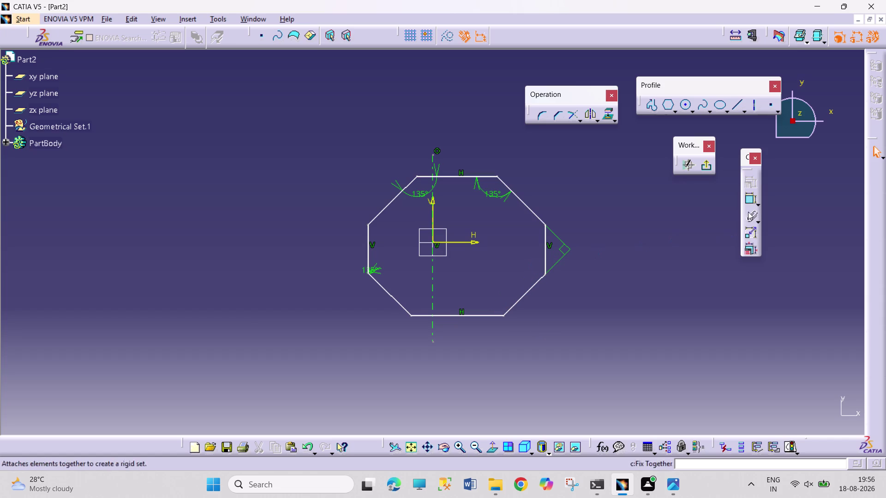
Preview an angle dimension at the bottom-right corner and cancel it.
click(748, 205)
click(492, 314)
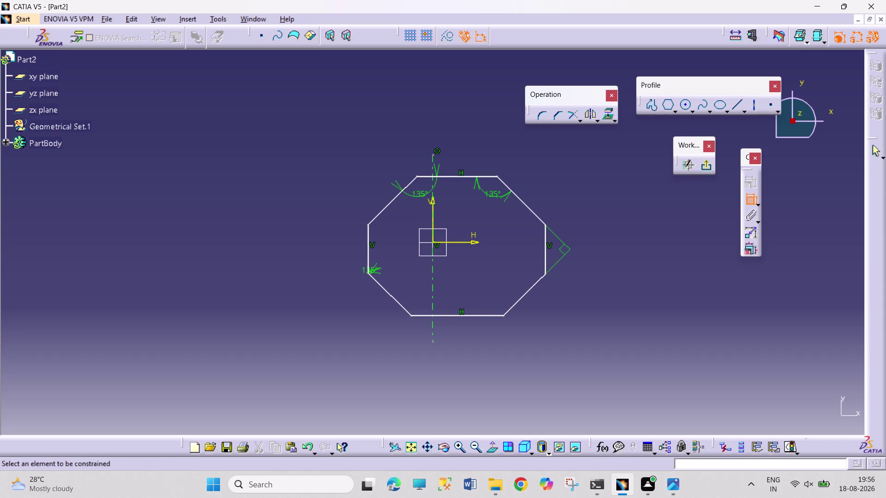
click(492, 316)
drag(523, 300, 518, 299)
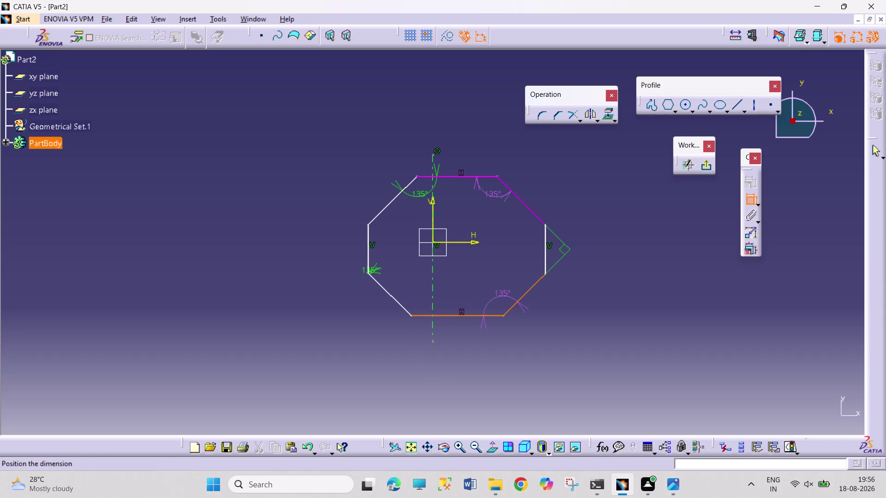
key(Escape)
key(Escape)
key(Escape)
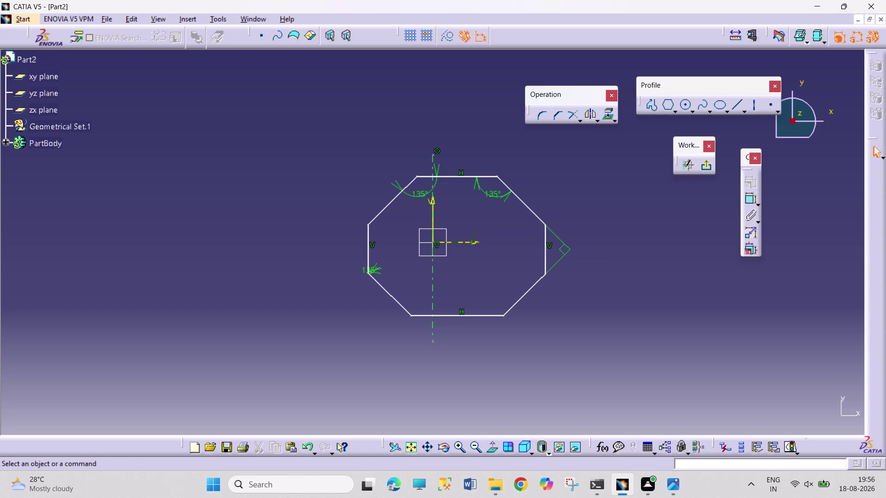
Select the top edge's end points and the vertical axis for a symmetry constraint.
click(417, 177)
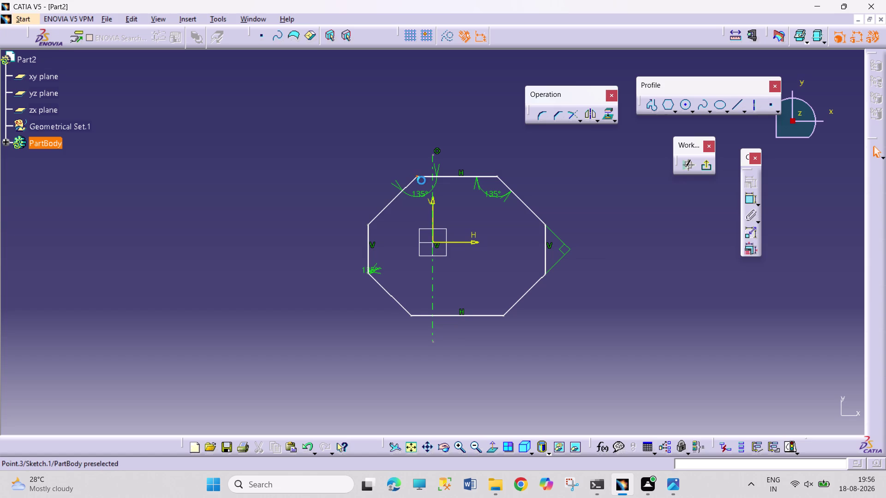
click(501, 179)
click(531, 176)
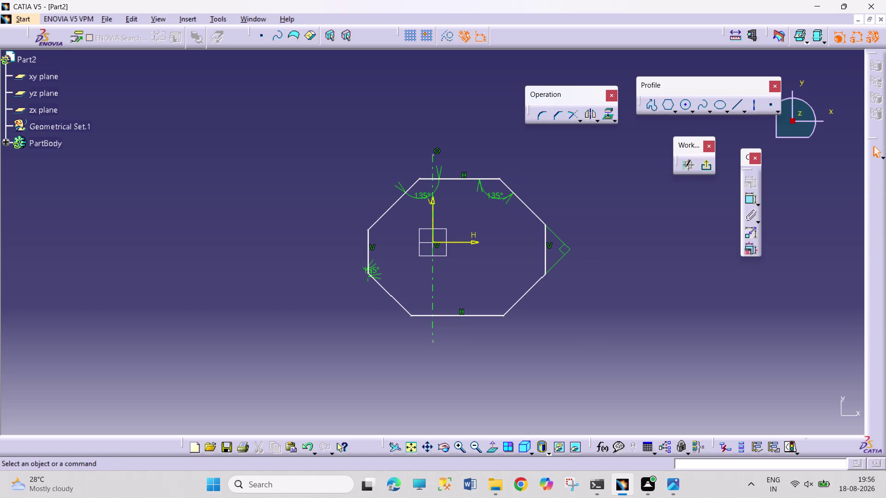
click(500, 178)
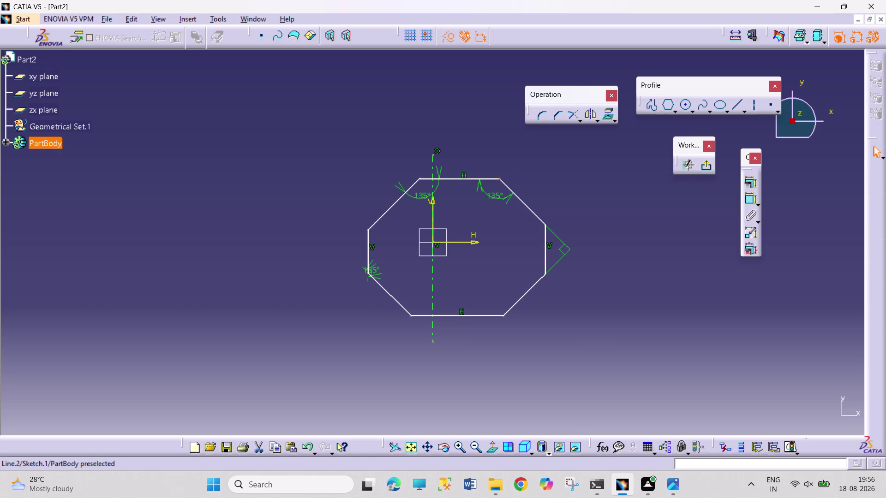
click(419, 177)
click(434, 157)
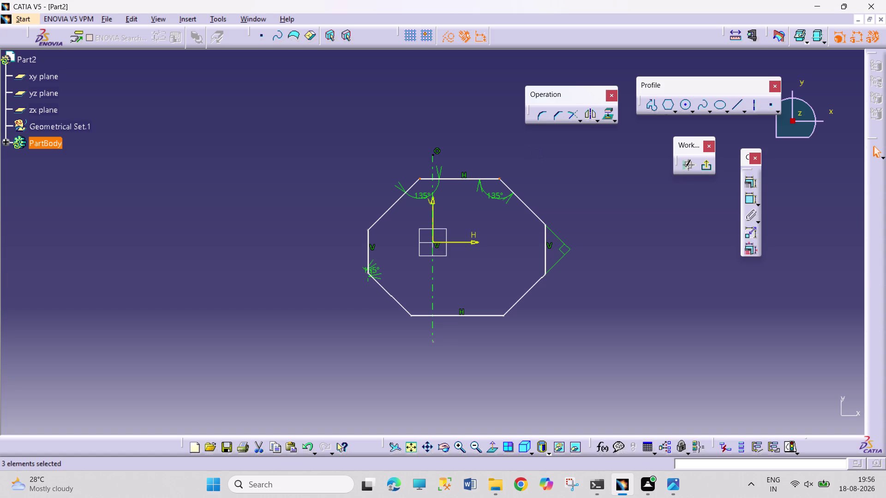
click(747, 179)
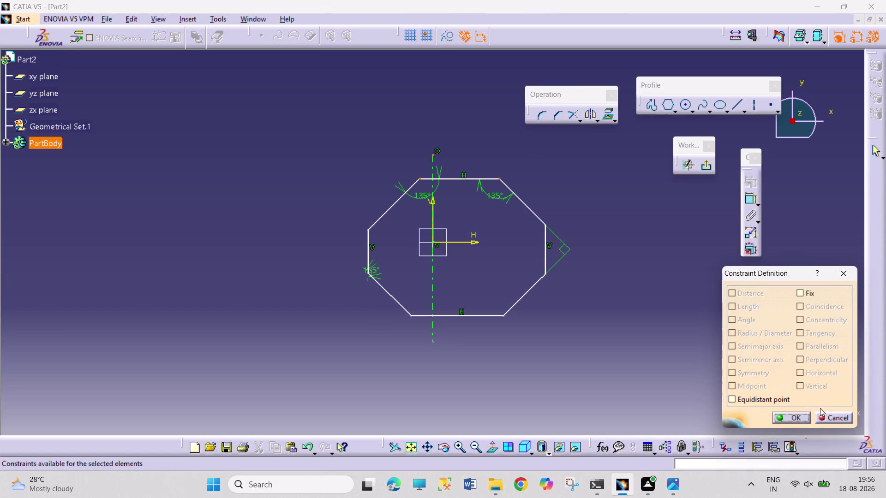
click(822, 416)
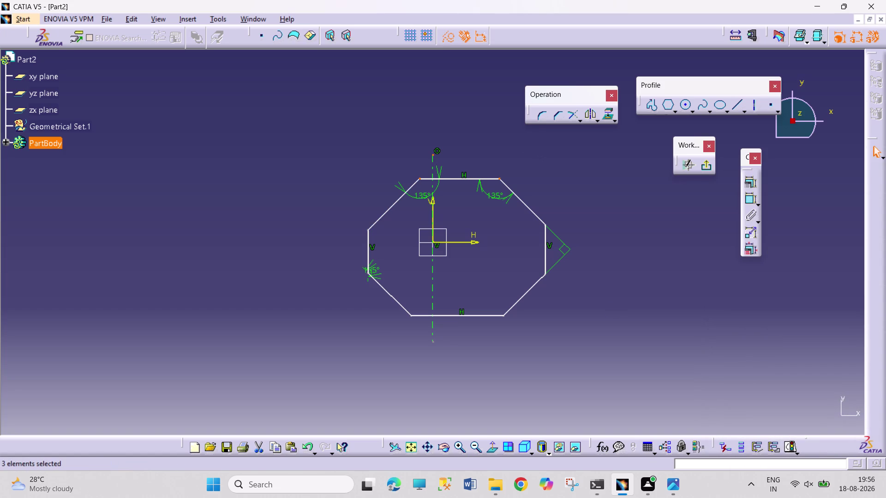
drag(434, 155, 449, 156)
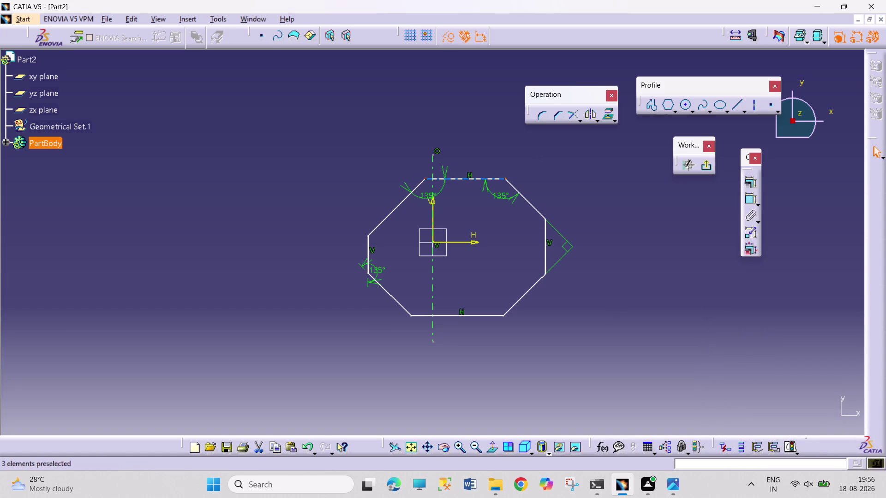
click(434, 210)
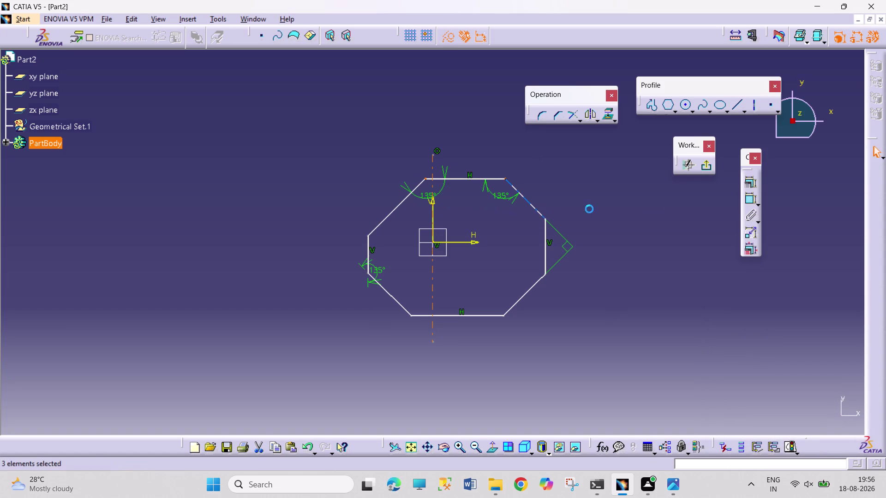
click(747, 180)
Apply vertical-axis symmetry and set the octagon's top edge length to 18.1.
click(760, 373)
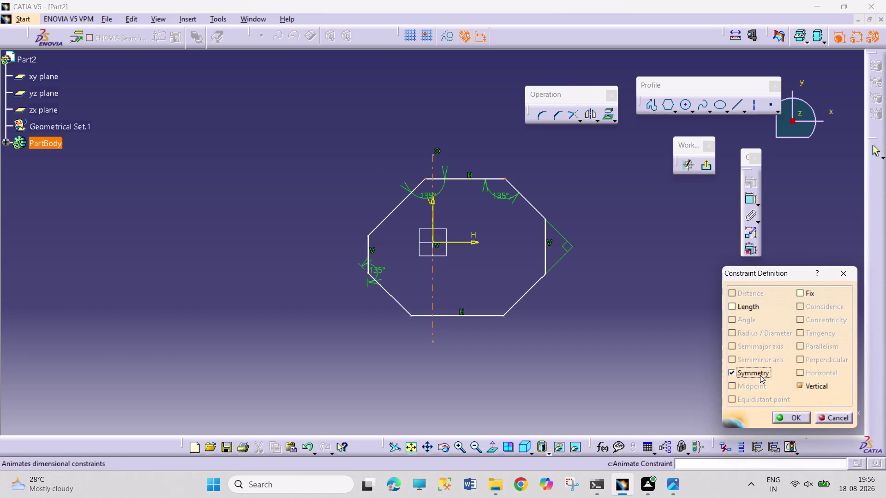
click(784, 415)
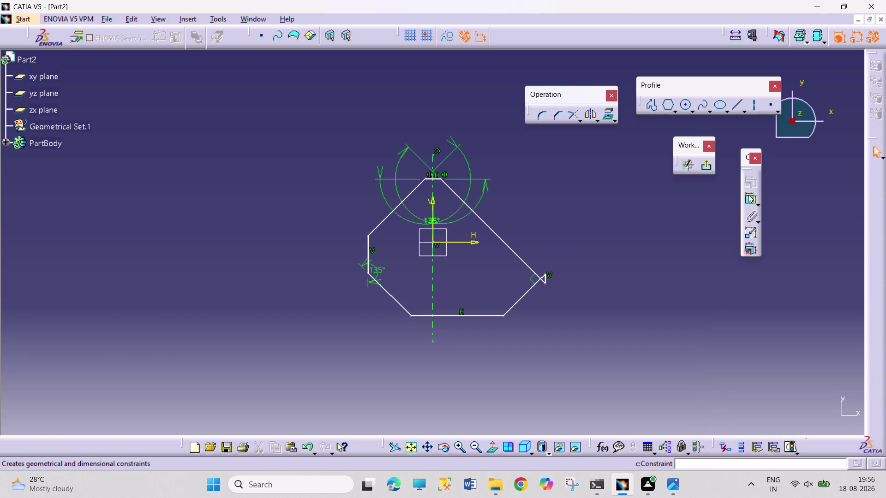
click(748, 195)
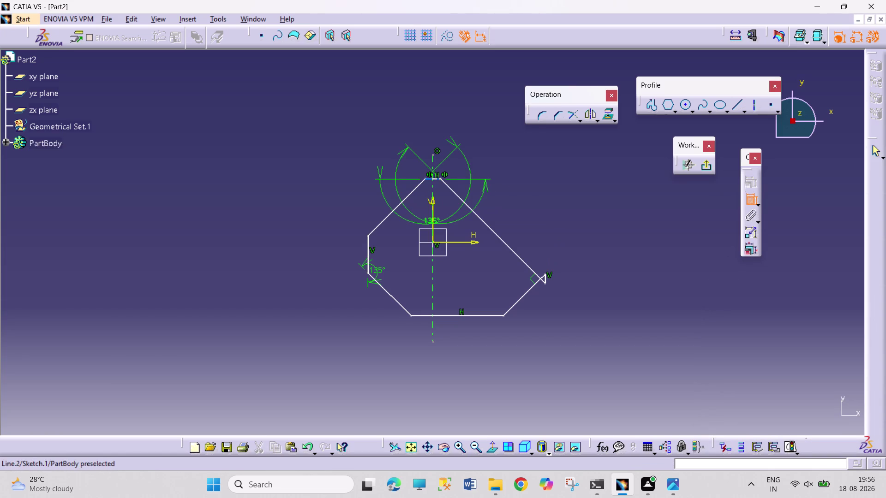
drag(428, 179, 430, 173)
triple_click(490, 119)
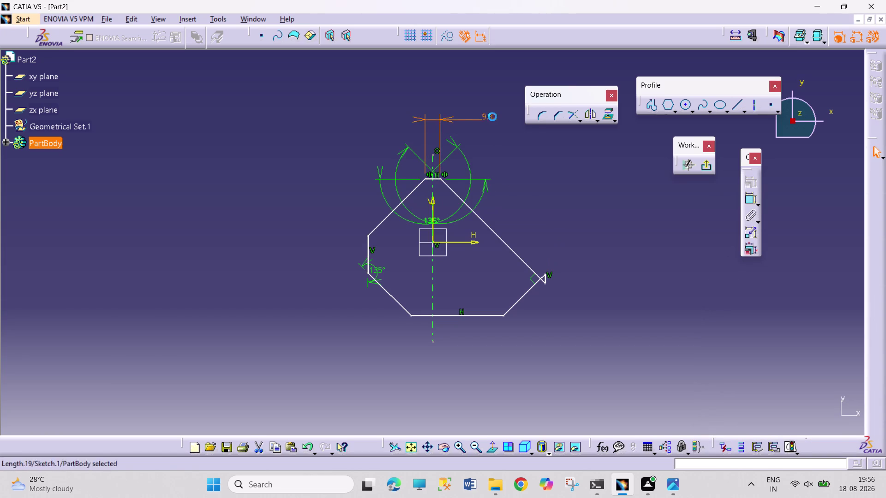
text(18.)
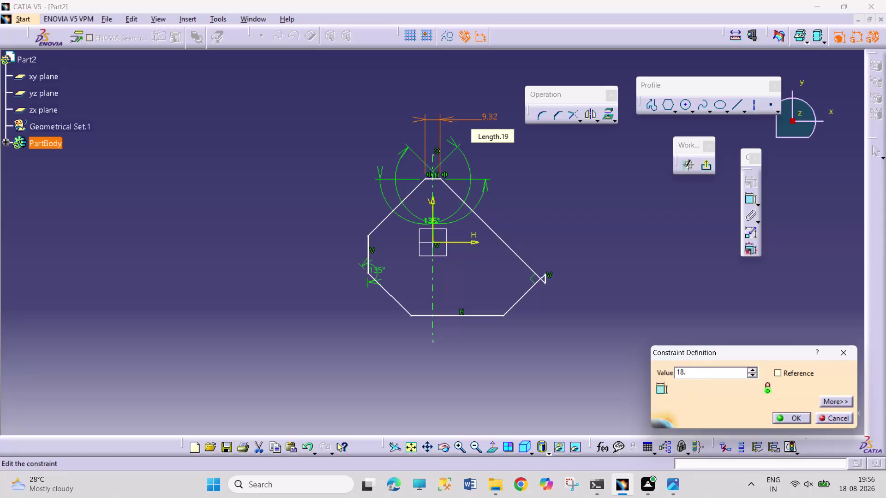
key(1)
key(Return)
click(616, 228)
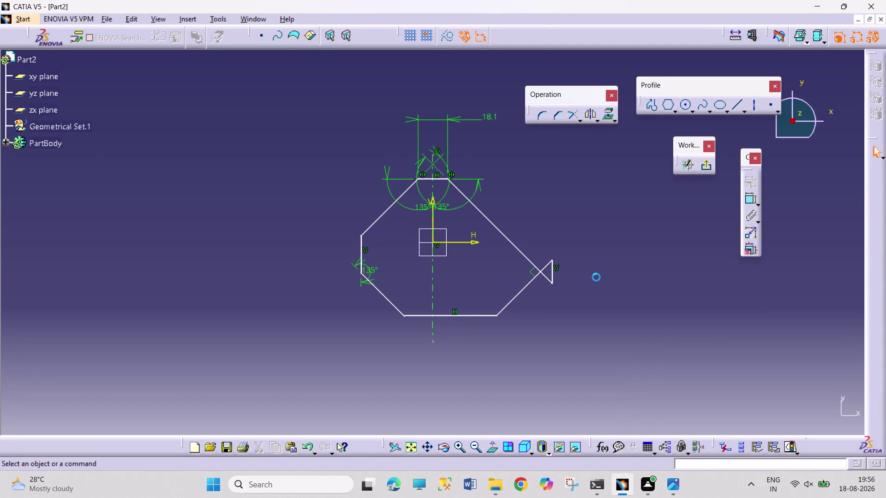
Stretch the right side and upper edges, then dimension the upper-right slanted edge to 18.1.
drag(553, 282, 544, 227)
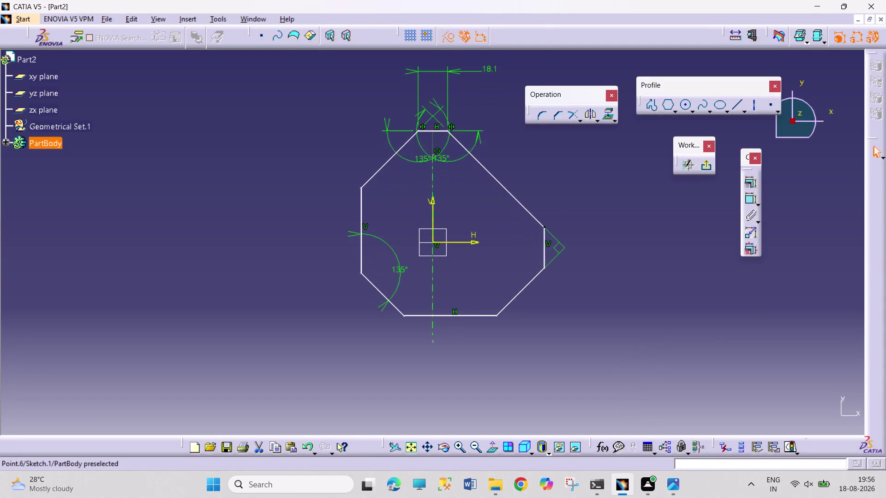
drag(544, 227, 561, 228)
click(746, 201)
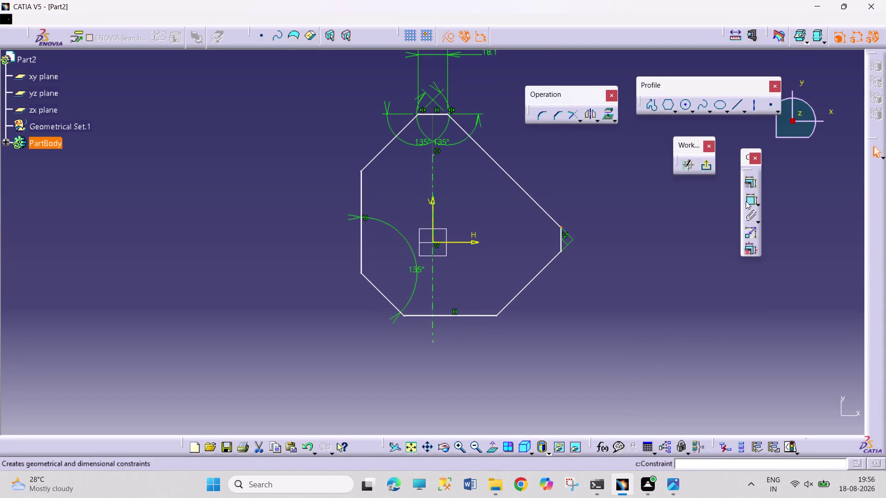
click(519, 187)
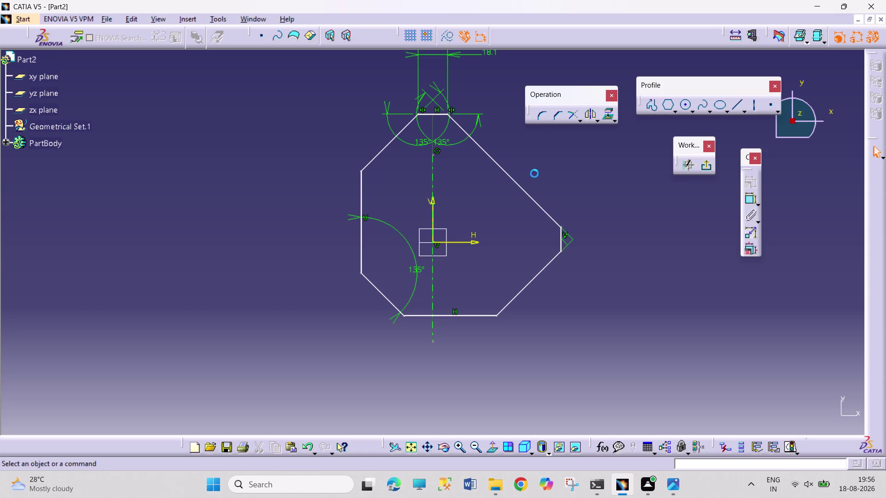
click(755, 195)
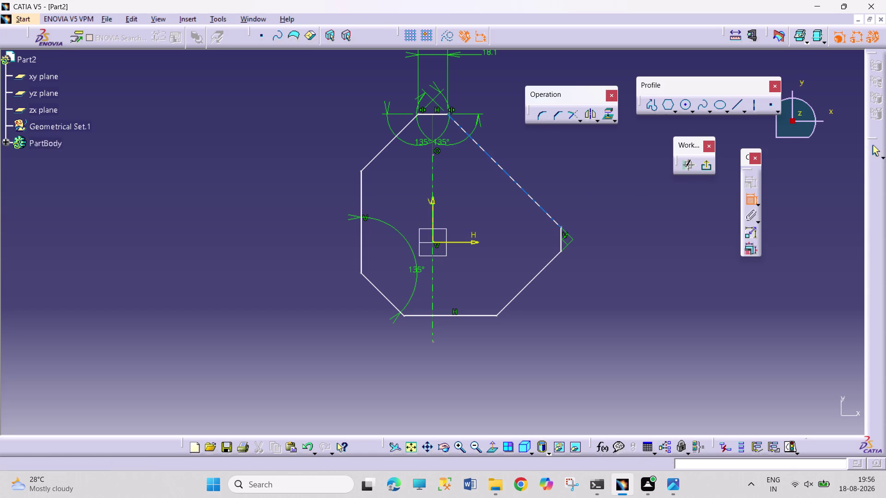
click(531, 199)
click(551, 184)
double_click(553, 180)
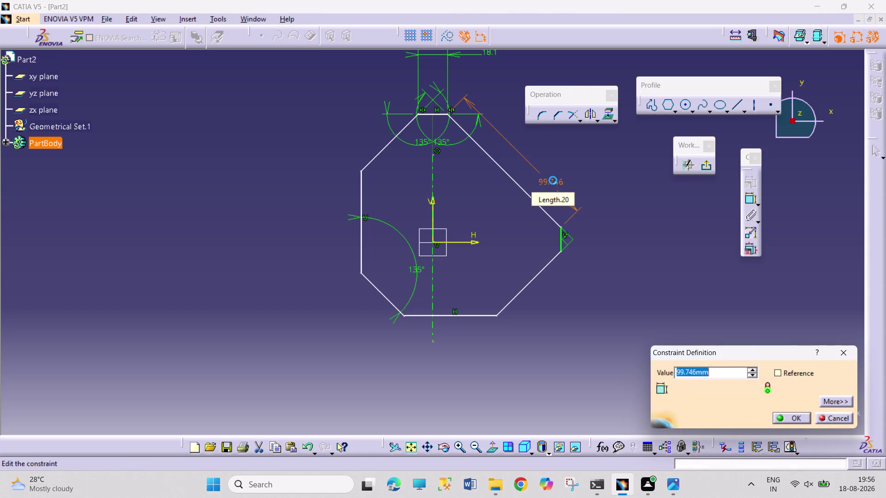
text(18.1)
key(Return)
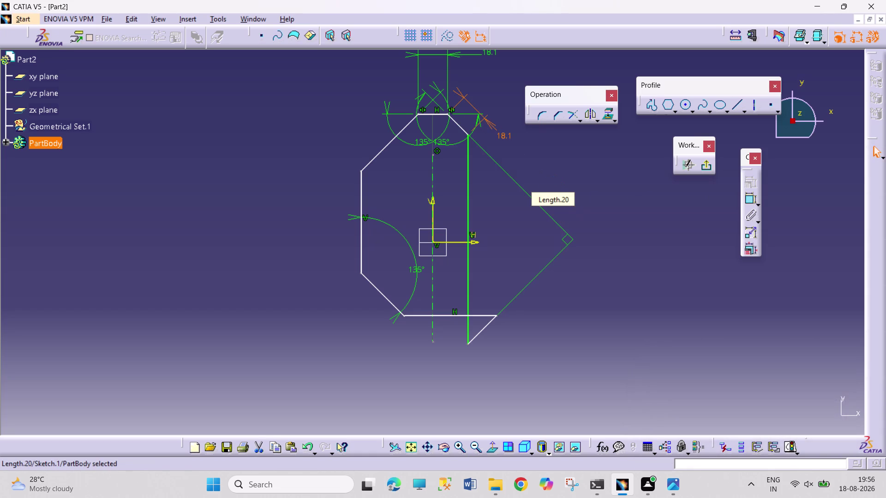
Drag the right side's lower endpoint to readjust the right side's length.
click(663, 295)
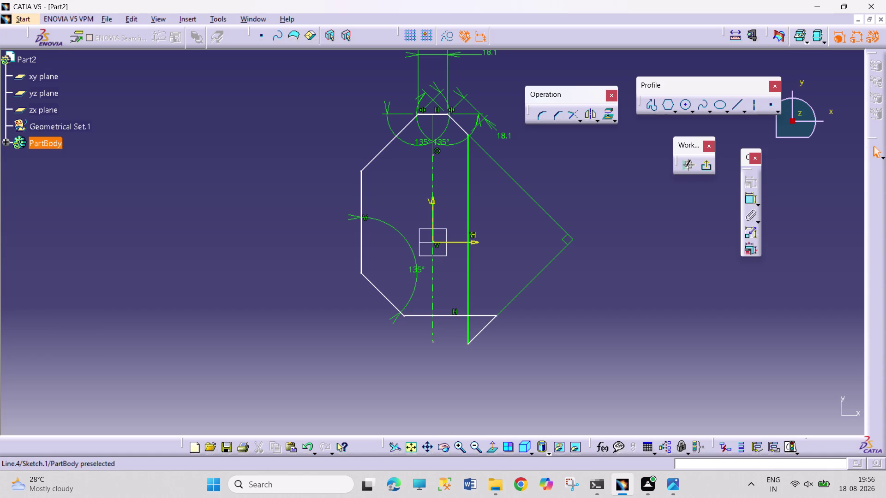
drag(468, 344, 493, 318)
right_click(550, 224)
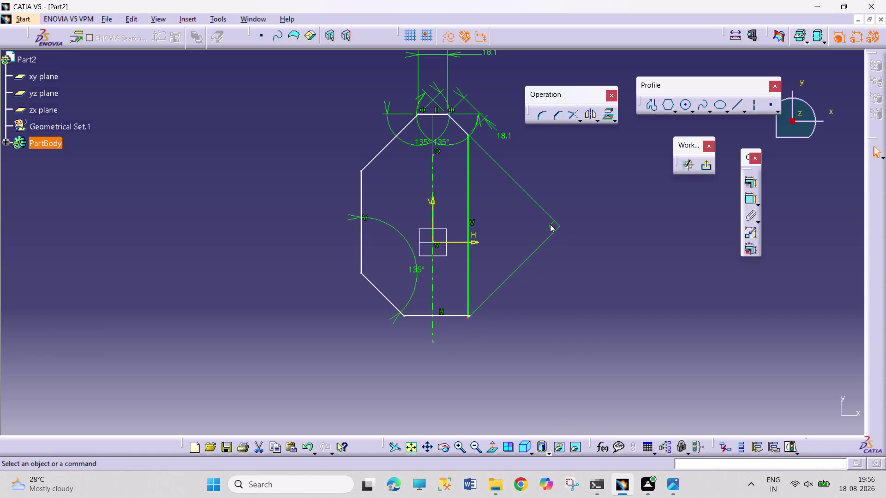
click(582, 379)
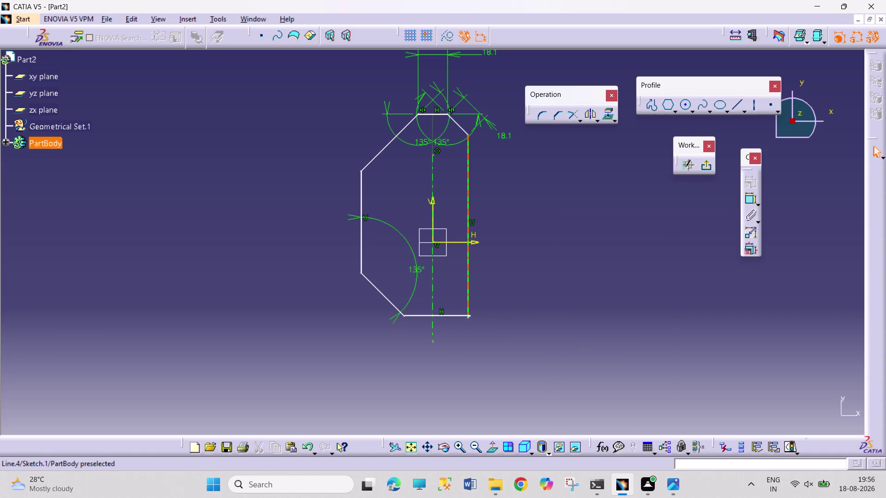
drag(470, 296, 535, 338)
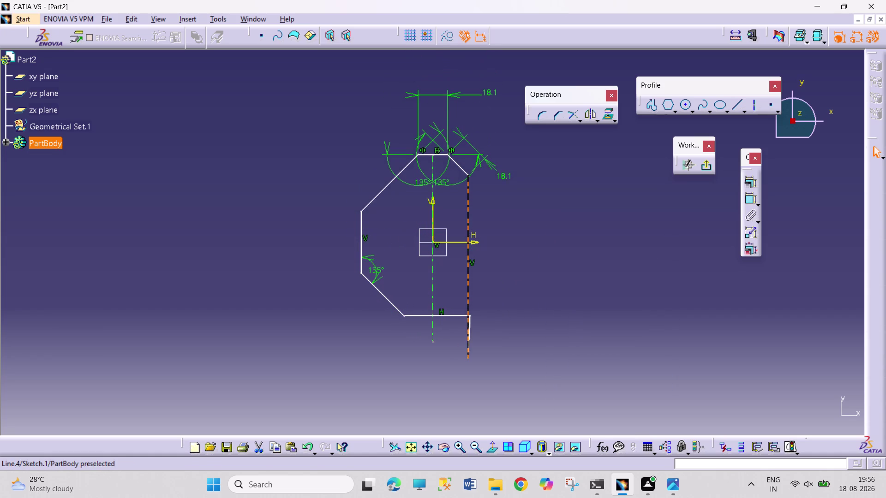
drag(536, 339, 606, 264)
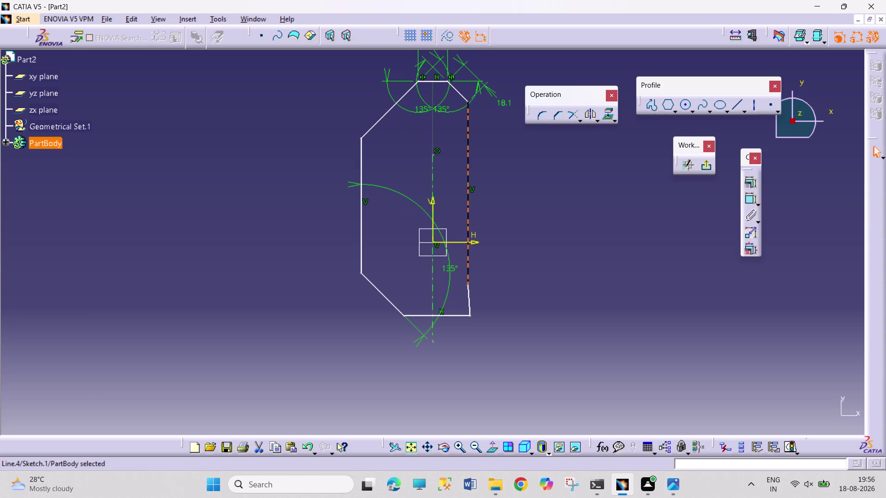
Constrain the angle between the right and bottom lines to 135° at the bottom-right corner.
click(746, 197)
click(471, 299)
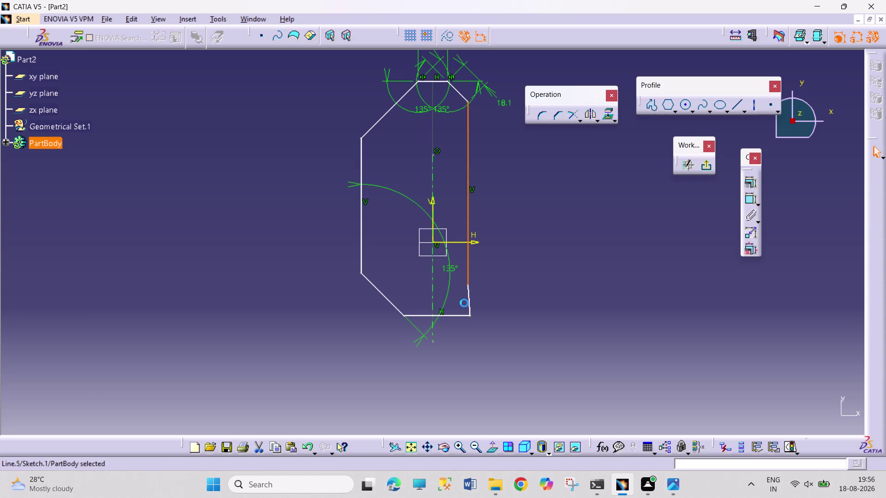
click(455, 317)
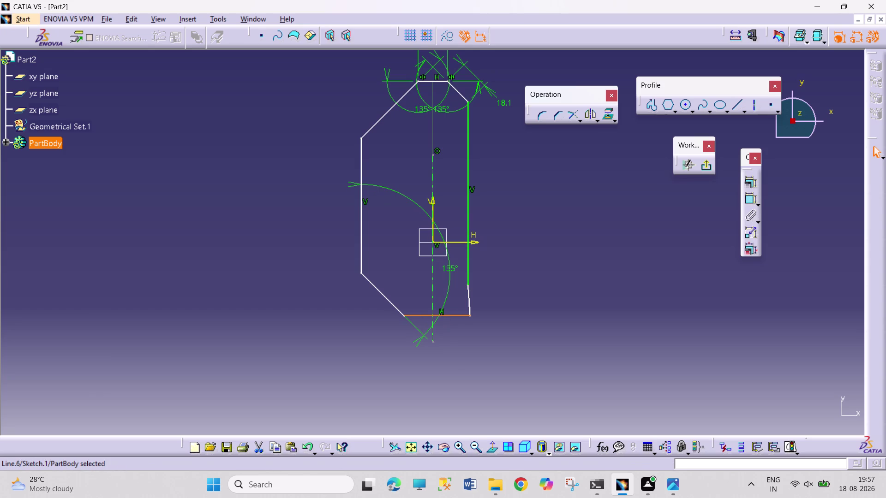
click(756, 200)
click(745, 202)
click(748, 201)
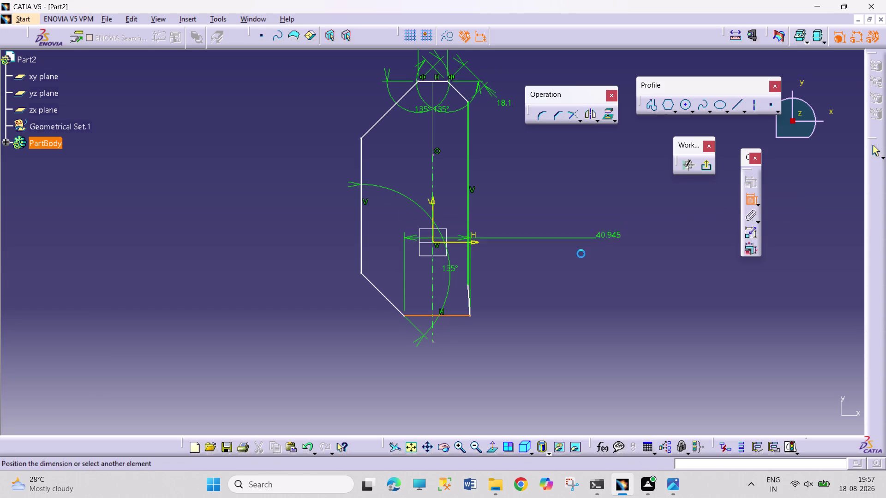
click(468, 306)
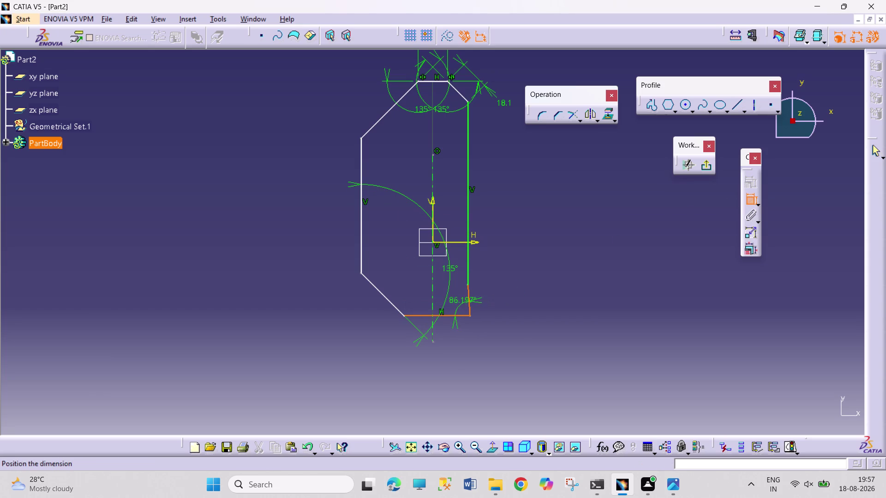
click(460, 303)
double_click(460, 297)
text(135)
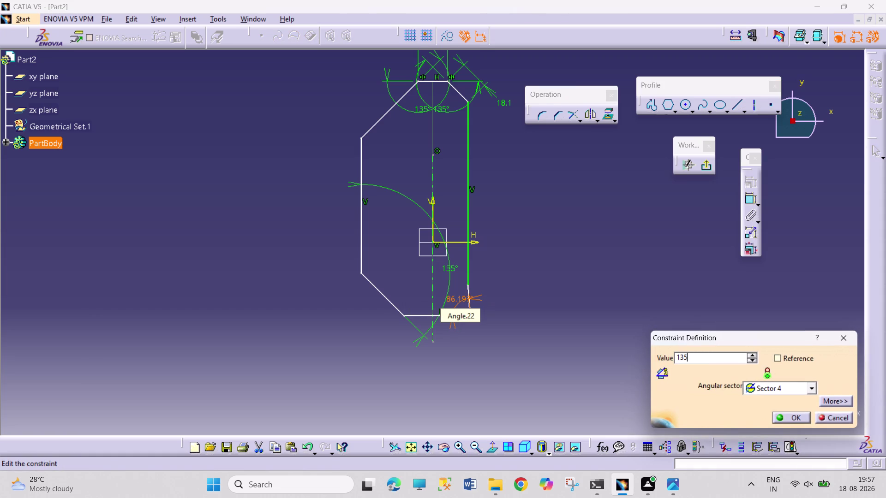
key(Return)
click(578, 323)
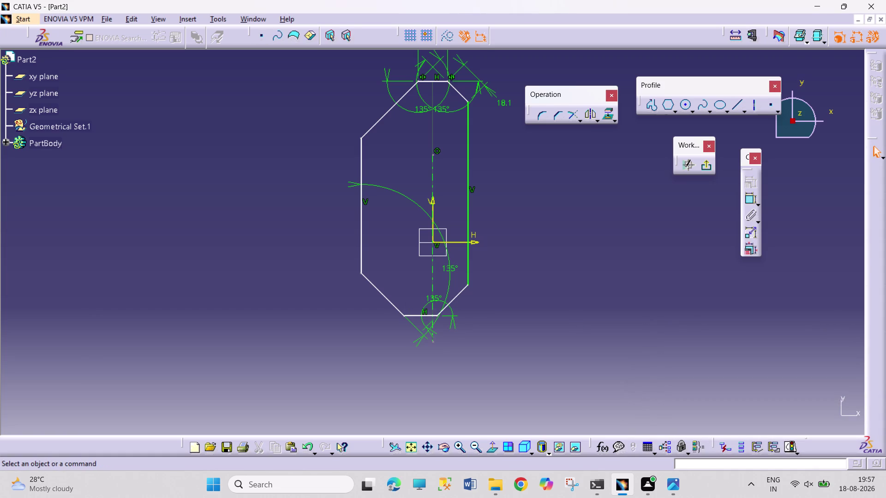
drag(529, 140, 229, 347)
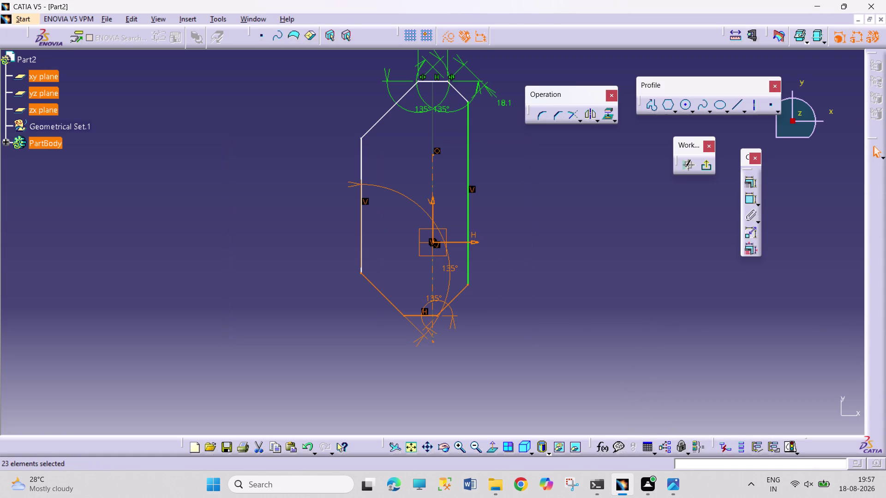
Box-select and delete the octagon geometry, then delete the remaining leftover elements.
key(Delete)
drag(500, 72, 500, 92)
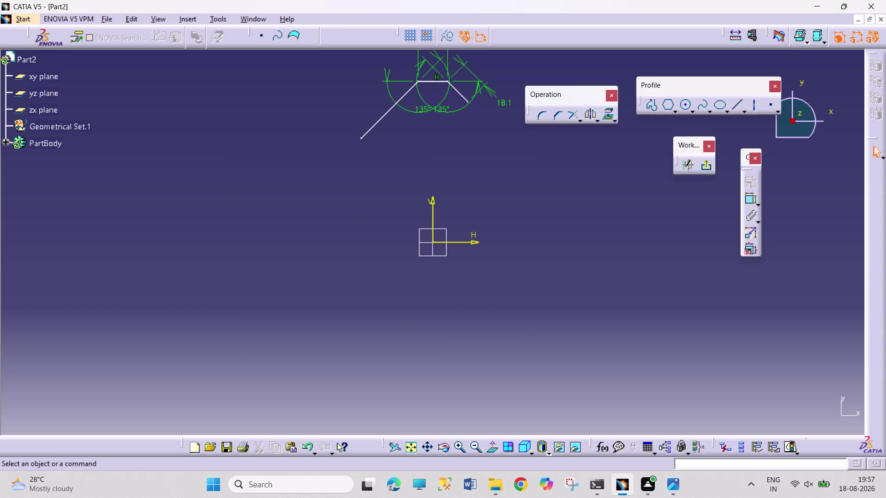
drag(500, 93, 336, 126)
key(Delete)
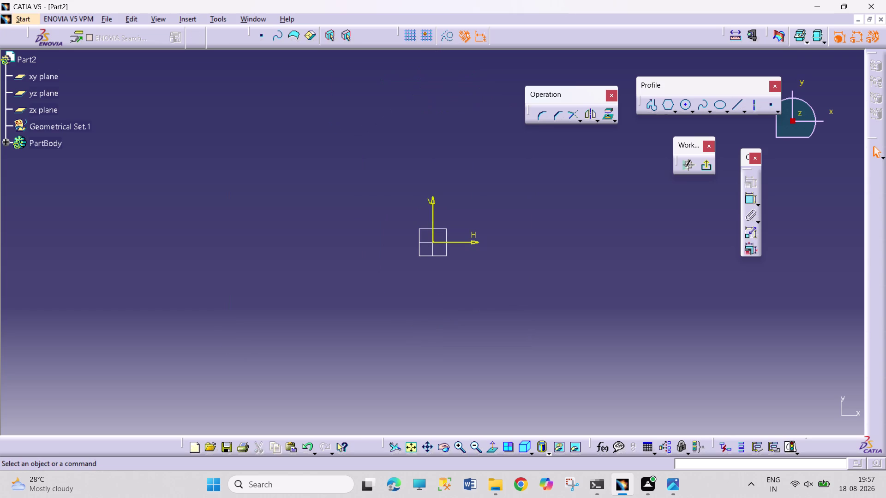
click(650, 107)
click(674, 108)
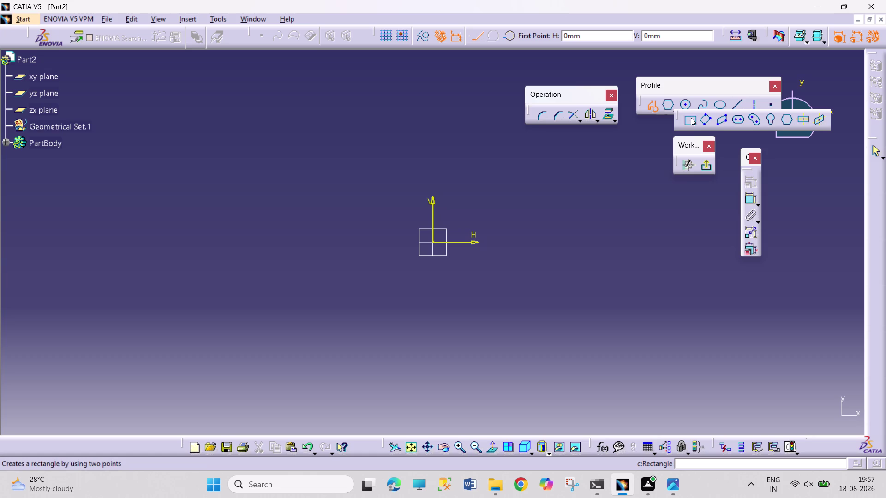
Draw an eight-point Profile around the origin, closing back on the start point.
click(654, 108)
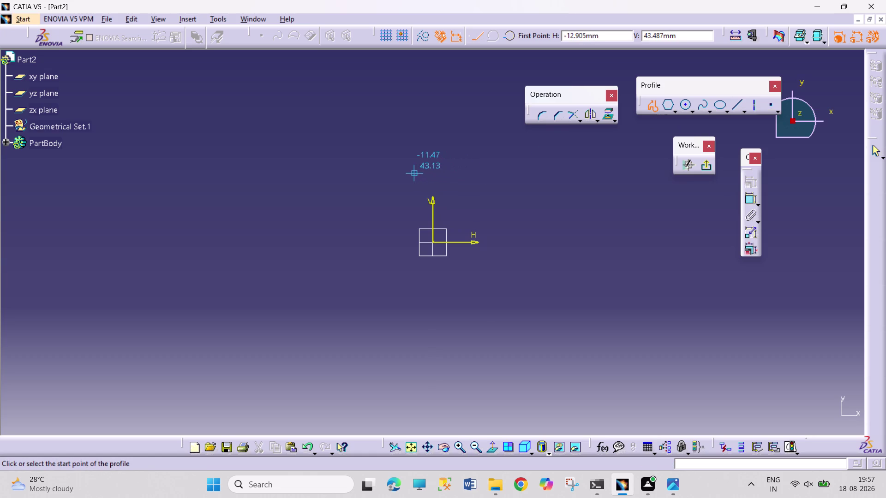
click(402, 170)
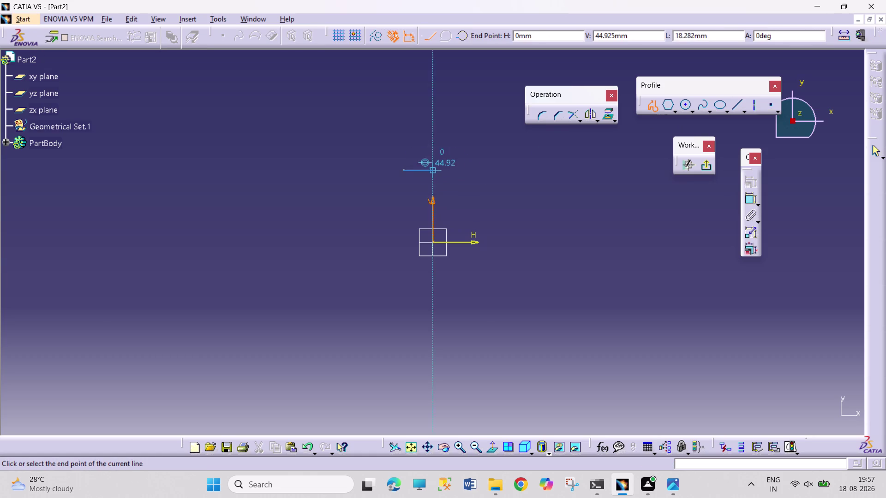
click(464, 168)
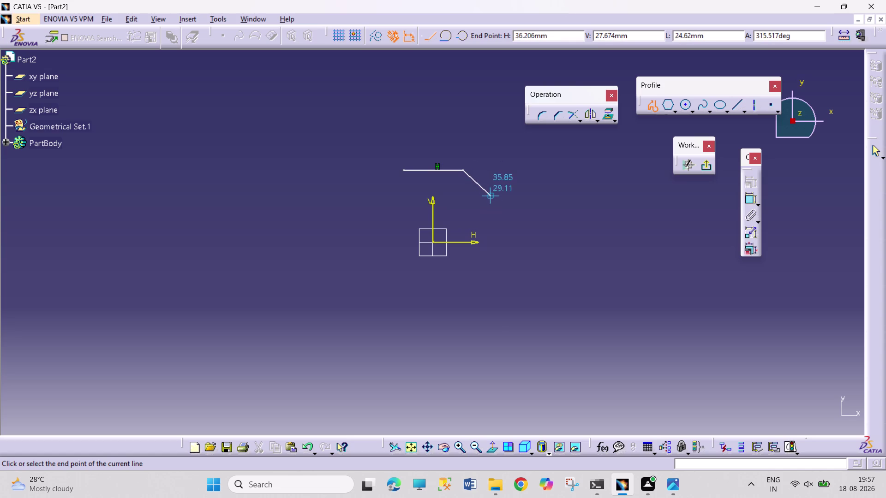
click(492, 198)
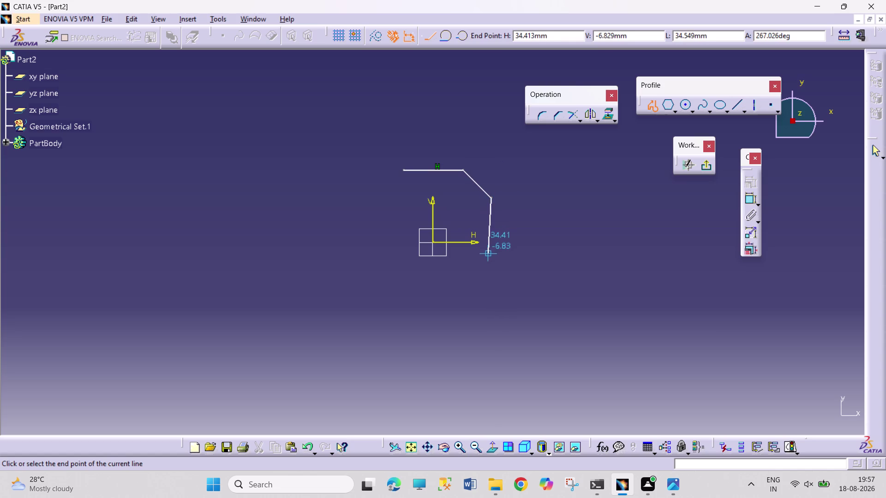
click(489, 260)
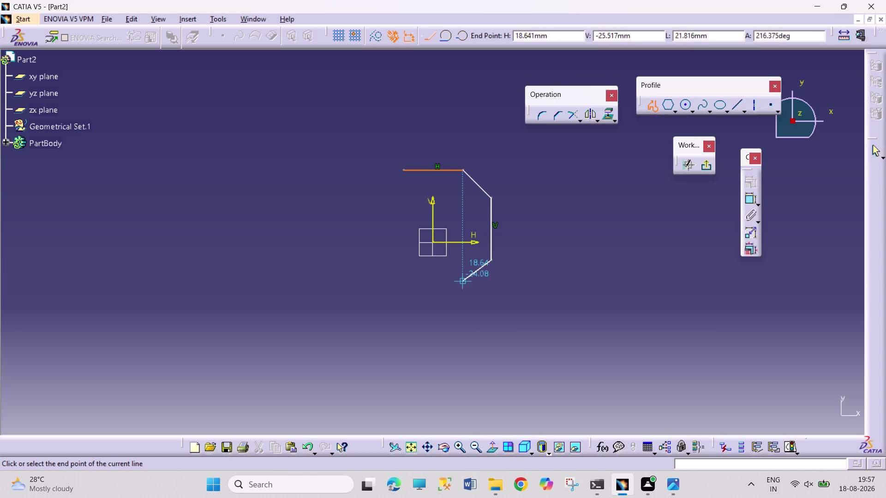
click(464, 285)
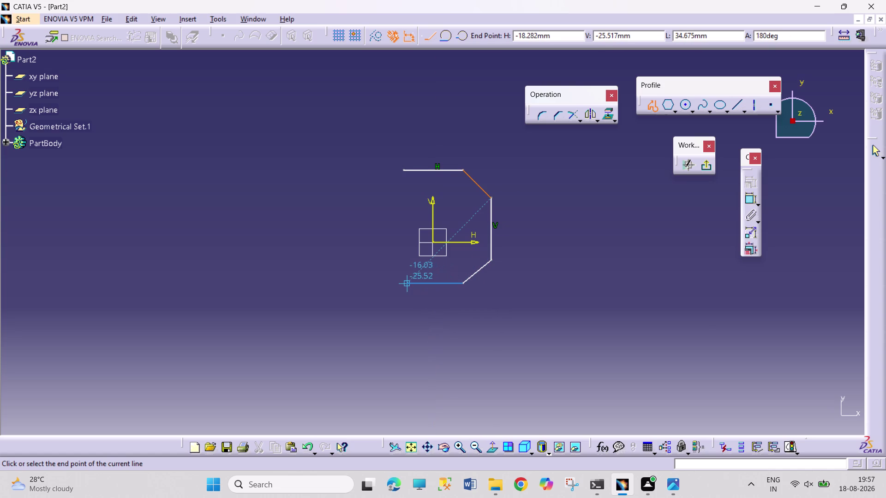
click(403, 284)
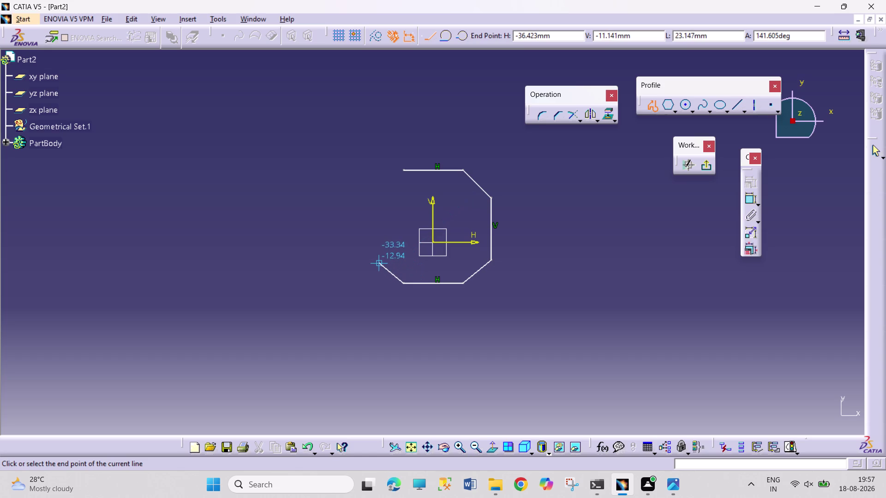
click(377, 262)
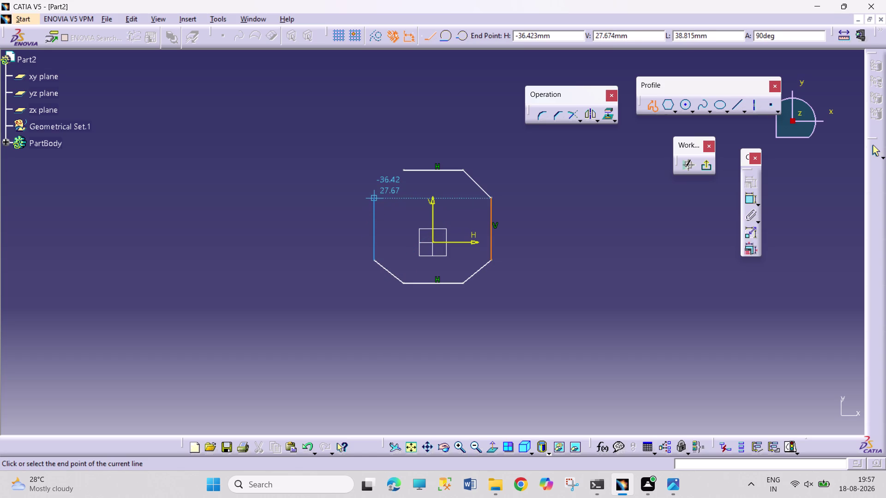
click(375, 198)
click(405, 169)
click(472, 143)
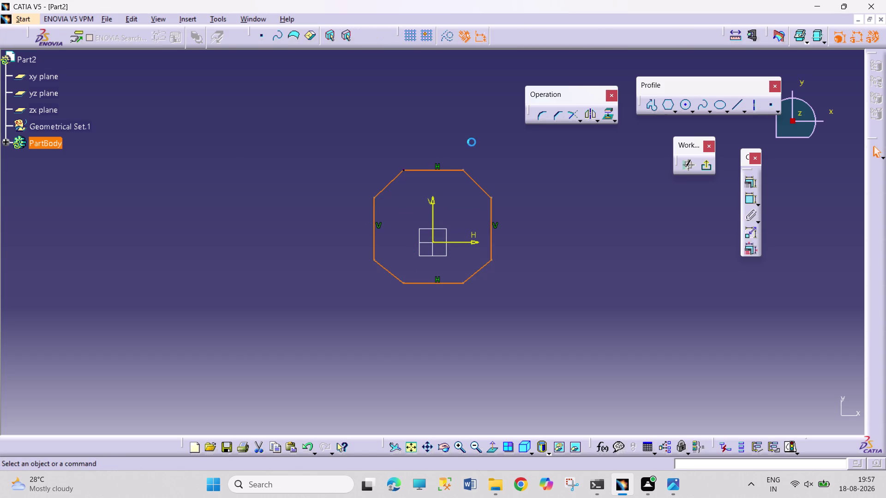
Make the left and right vertical sides symmetric about the V axis.
click(374, 232)
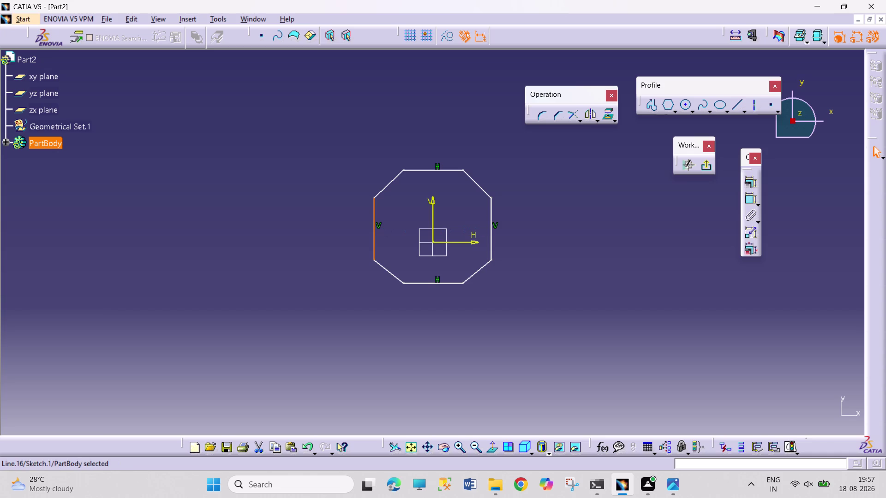
click(489, 233)
click(433, 210)
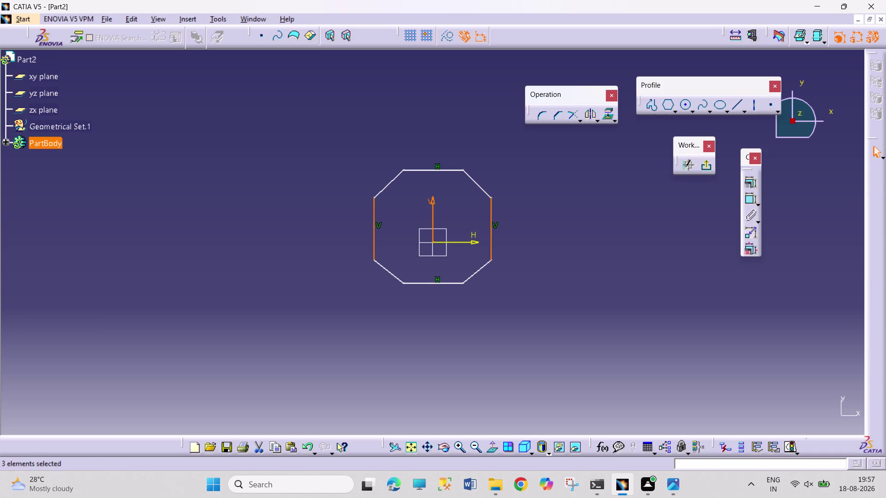
click(751, 180)
click(734, 367)
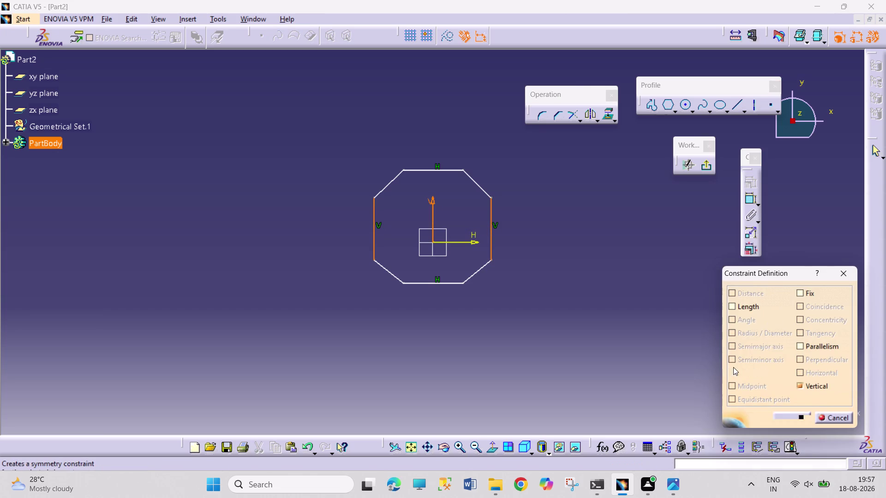
click(792, 415)
click(438, 170)
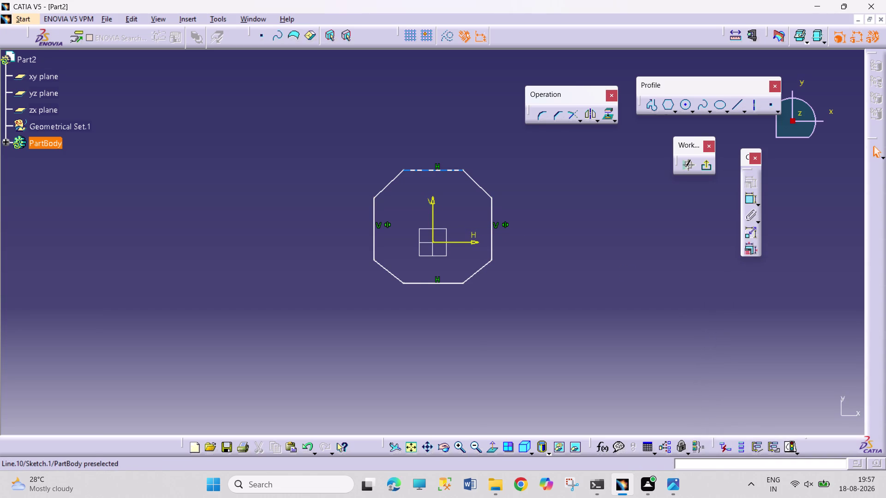
Make the top and bottom edges symmetric about the H axis and dimension the top edge.
drag(450, 286, 451, 279)
click(463, 241)
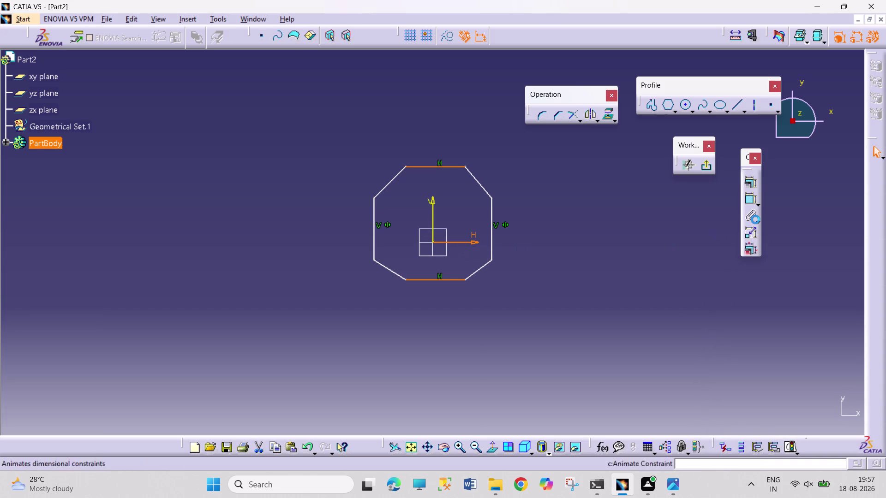
click(747, 180)
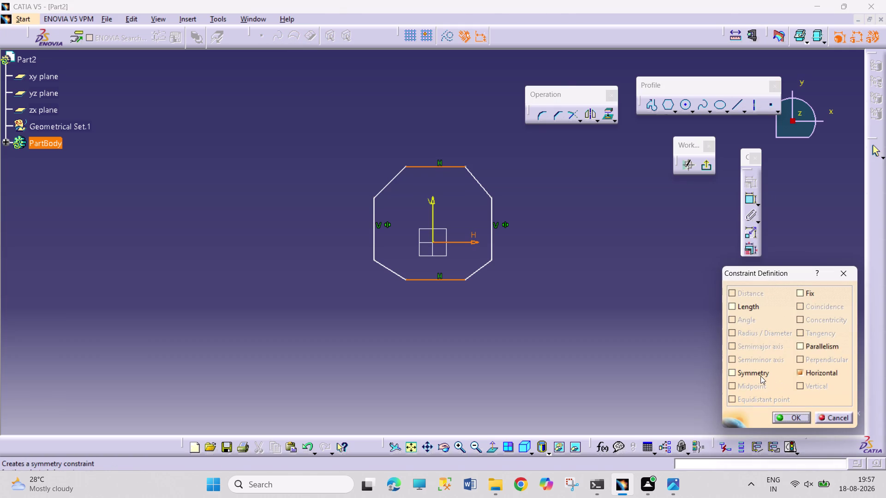
click(760, 376)
click(789, 419)
click(639, 296)
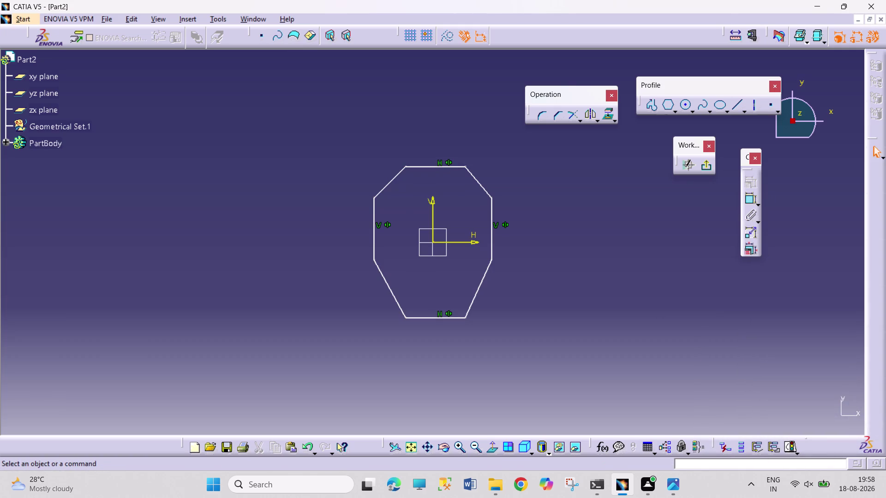
click(749, 199)
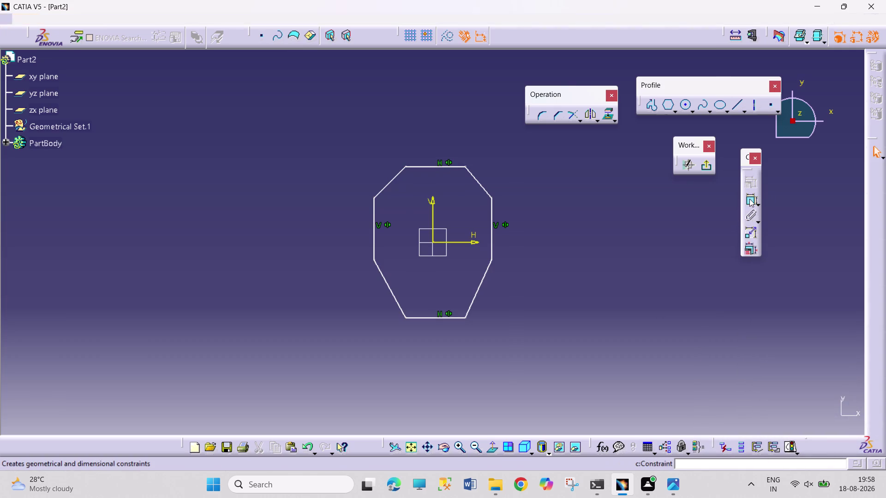
click(439, 167)
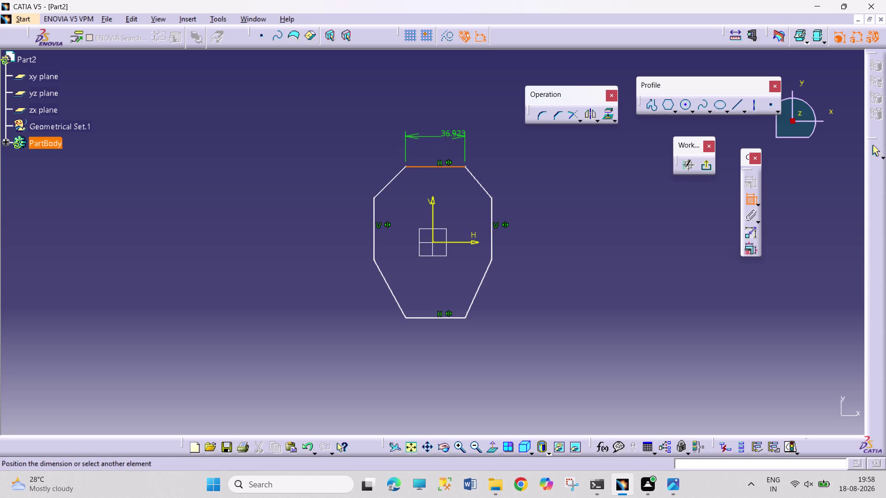
Place the top edge length dimension and set its value to 18.1 mm.
click(442, 132)
double_click(449, 129)
text(18)
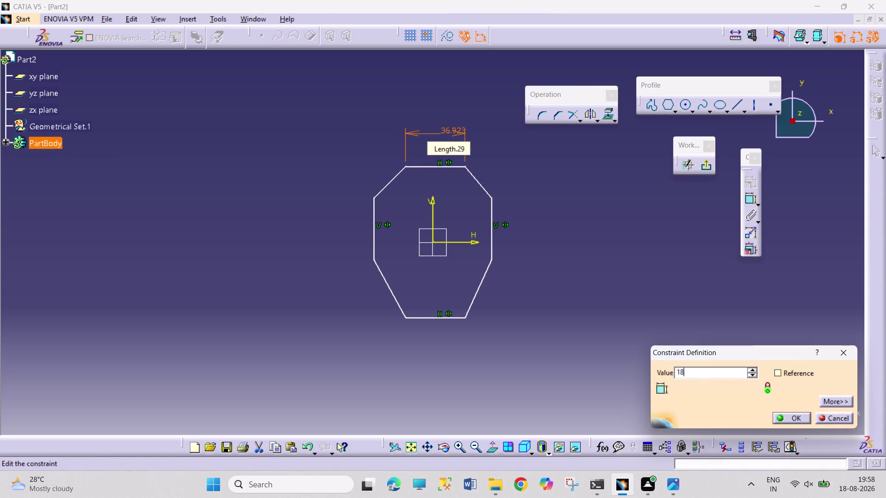
text(.1)
key(Return)
click(600, 199)
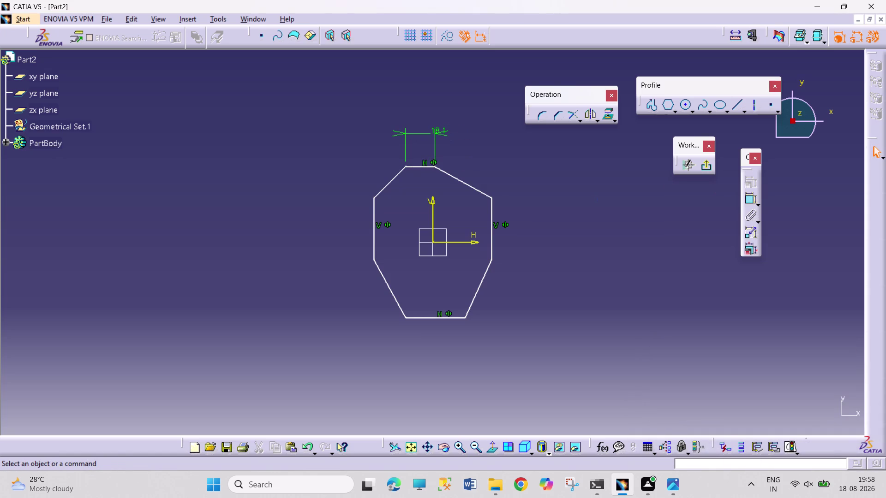
click(405, 166)
click(435, 166)
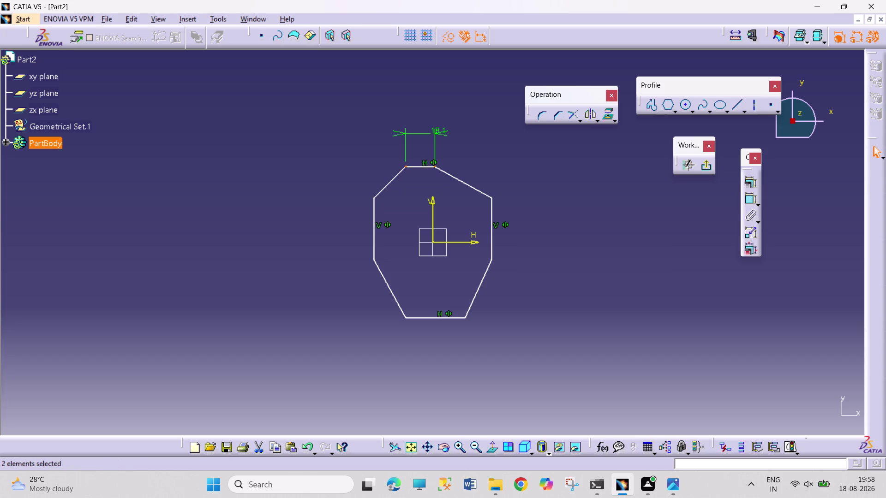
Make the top and bottom edges each symmetric about the vertical axis.
click(433, 206)
click(751, 183)
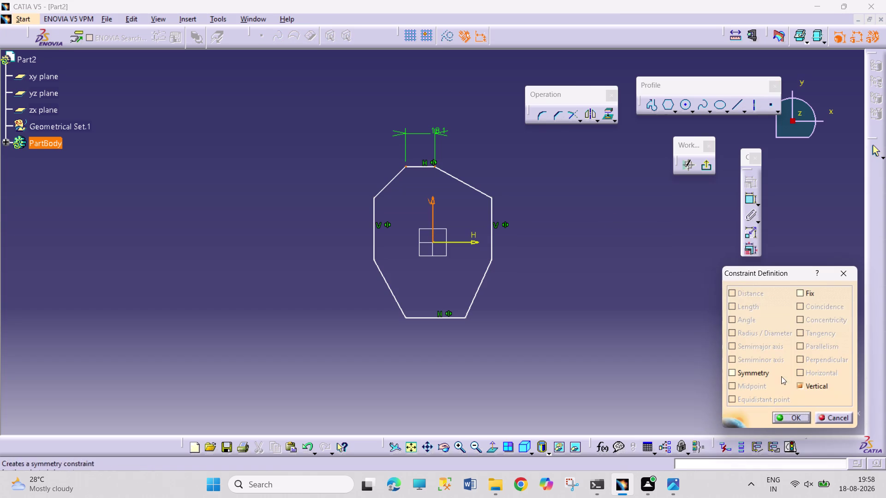
click(763, 374)
click(786, 413)
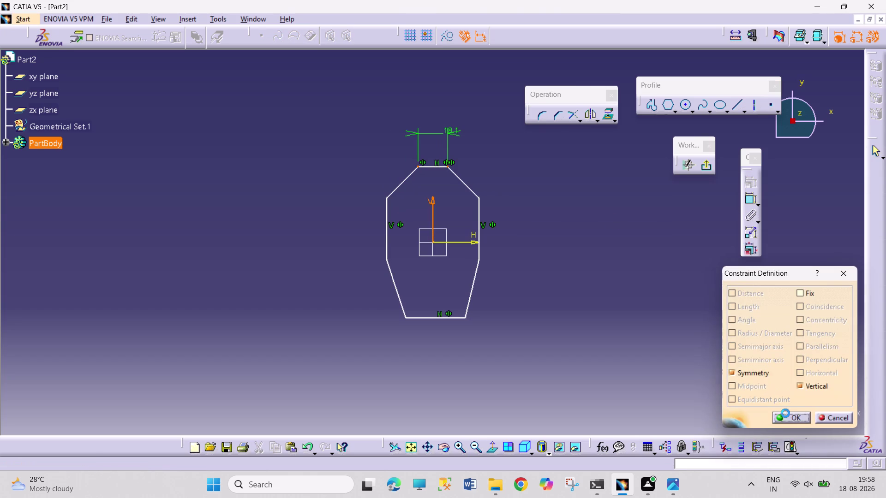
click(406, 320)
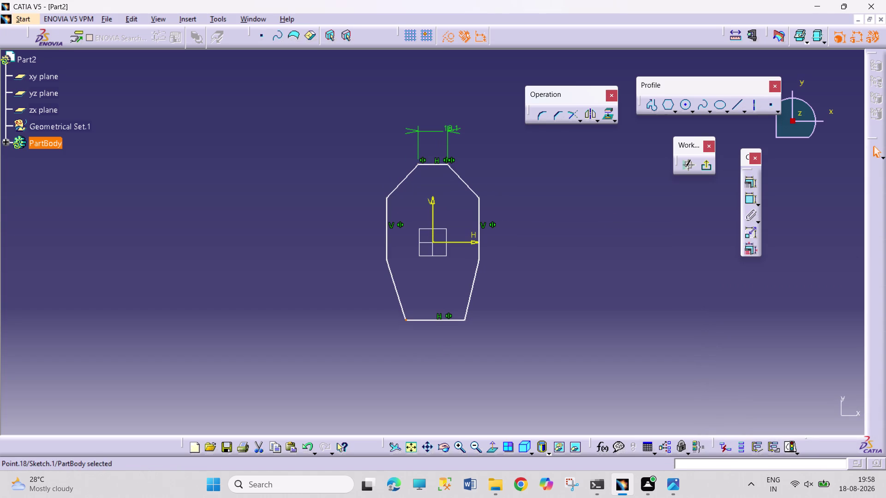
click(464, 320)
click(431, 206)
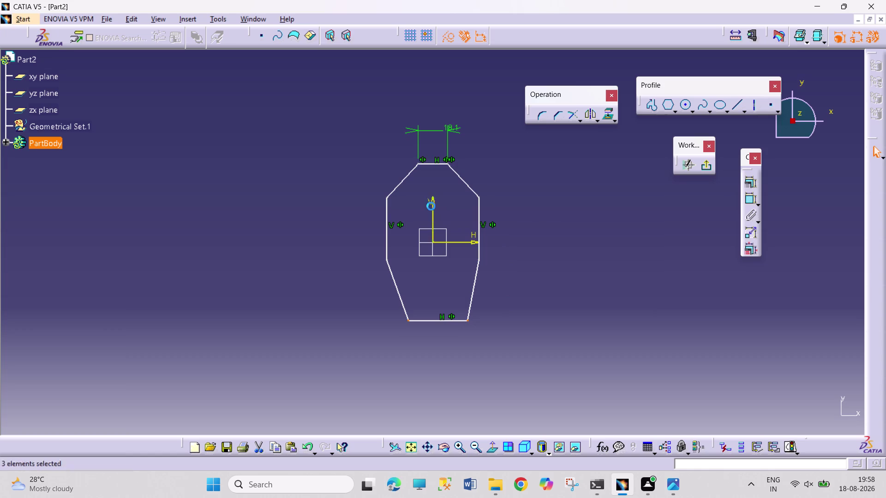
click(758, 186)
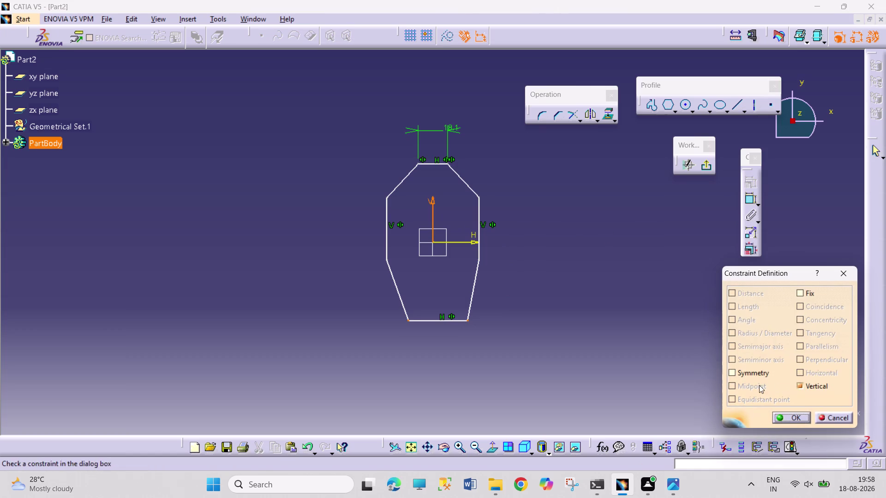
click(751, 374)
click(783, 421)
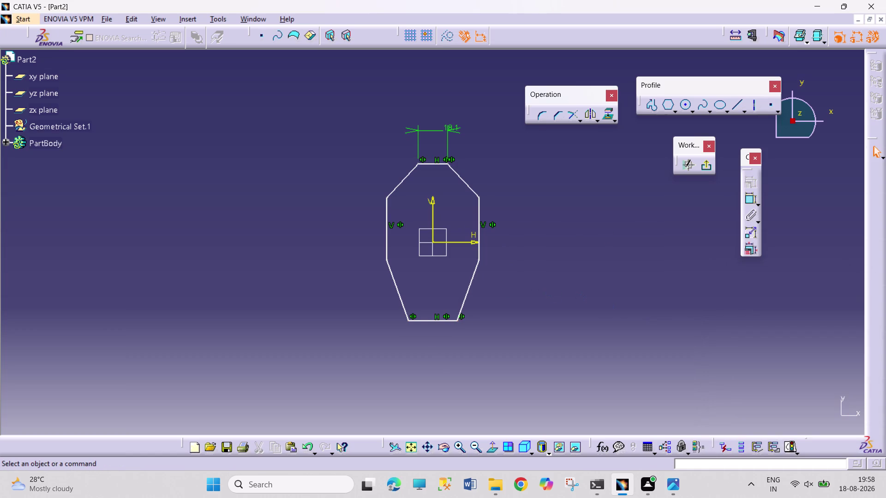
Make the right and left edges each symmetric about the horizontal axis.
click(480, 260)
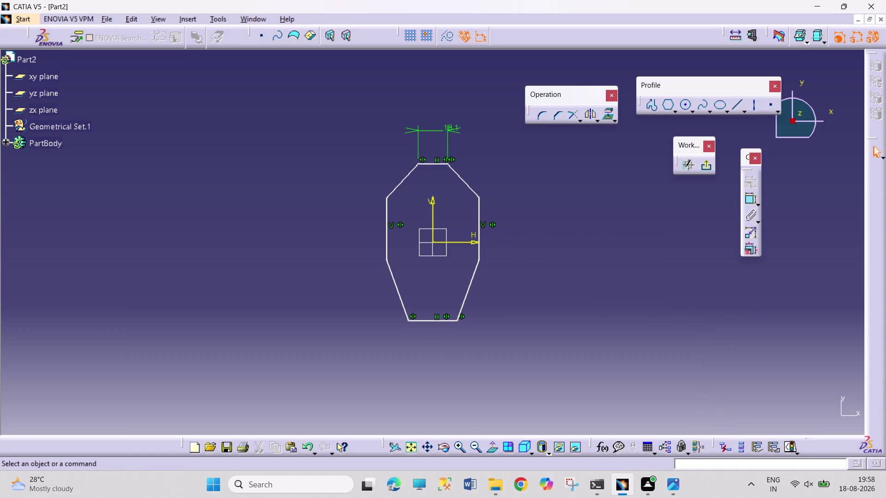
click(480, 258)
click(482, 198)
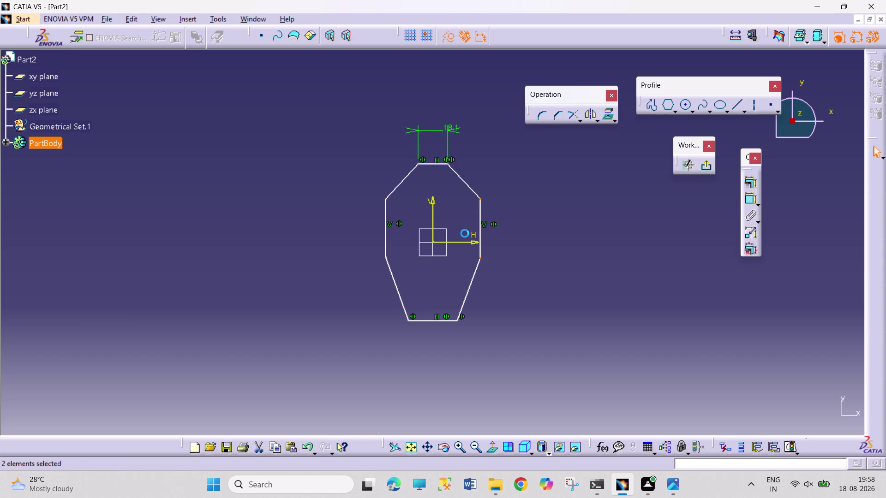
click(461, 241)
click(463, 241)
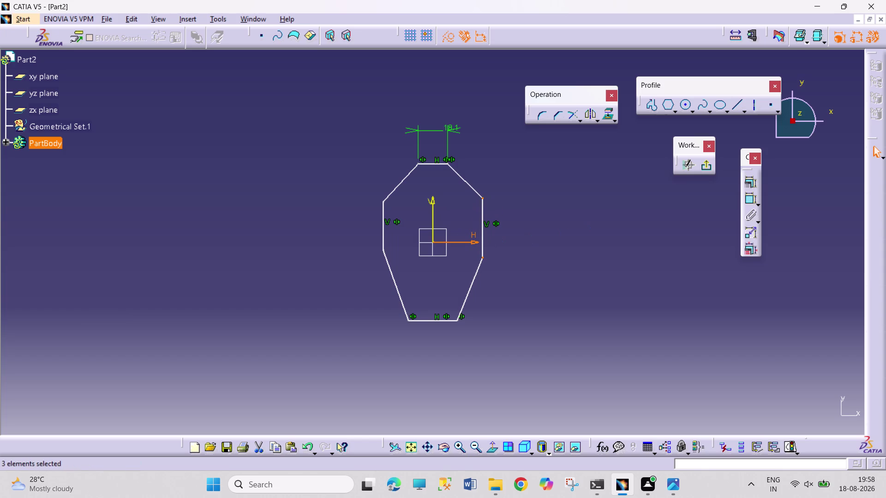
click(749, 179)
click(764, 377)
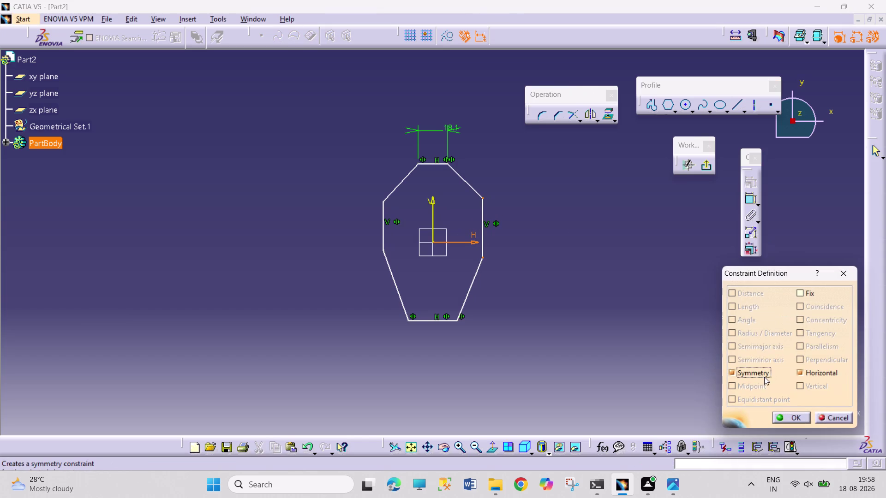
click(783, 418)
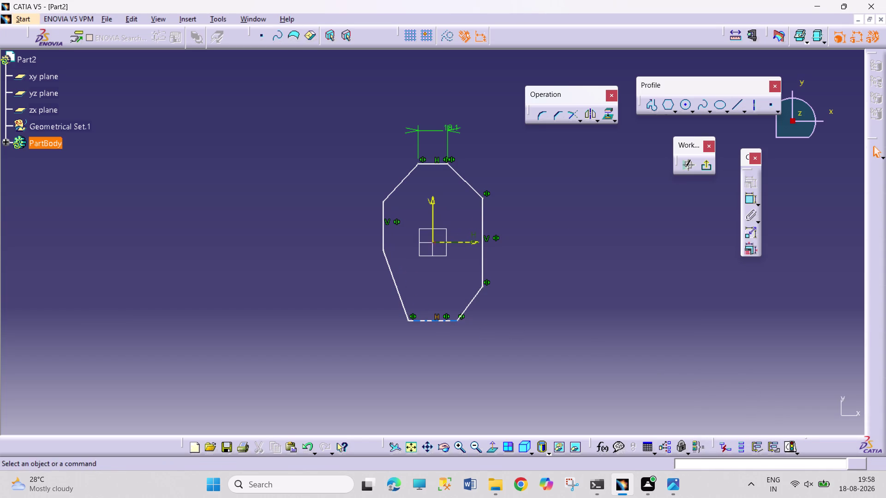
click(382, 252)
click(382, 202)
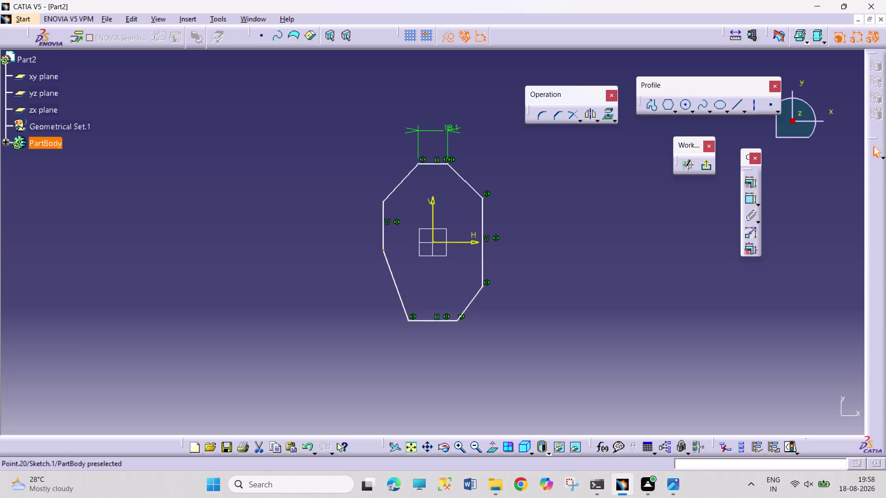
click(466, 243)
click(756, 181)
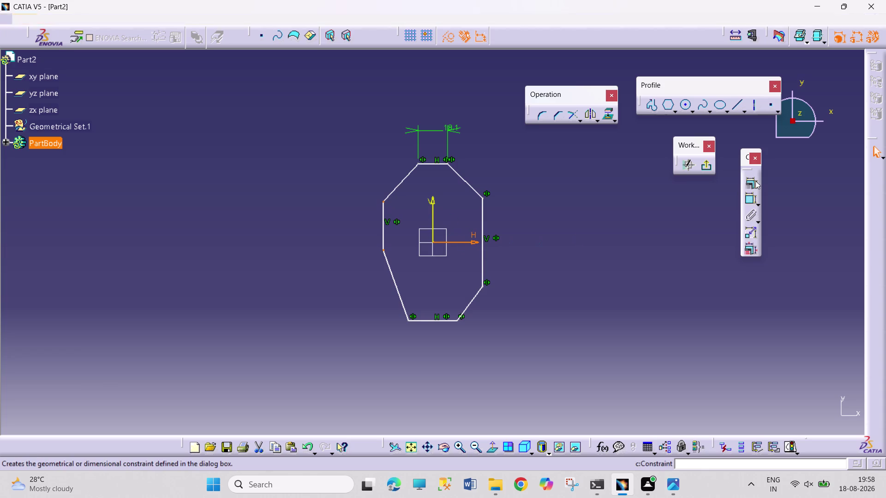
click(758, 376)
click(782, 415)
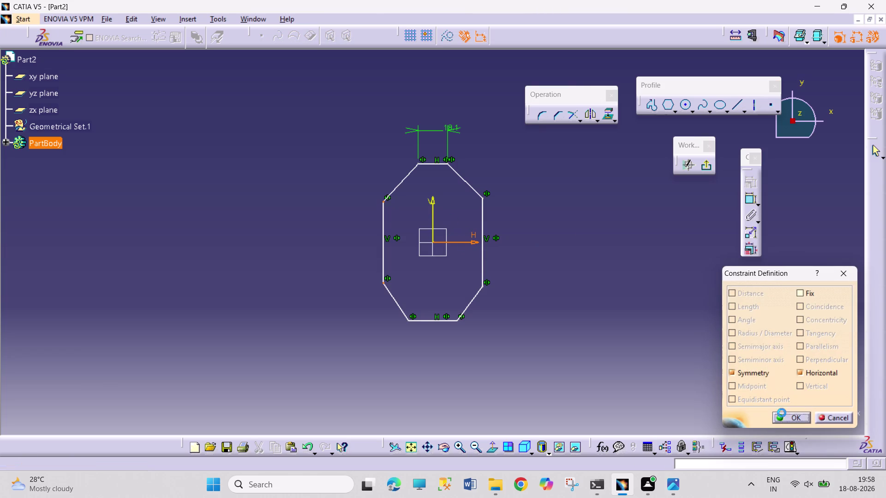
click(750, 197)
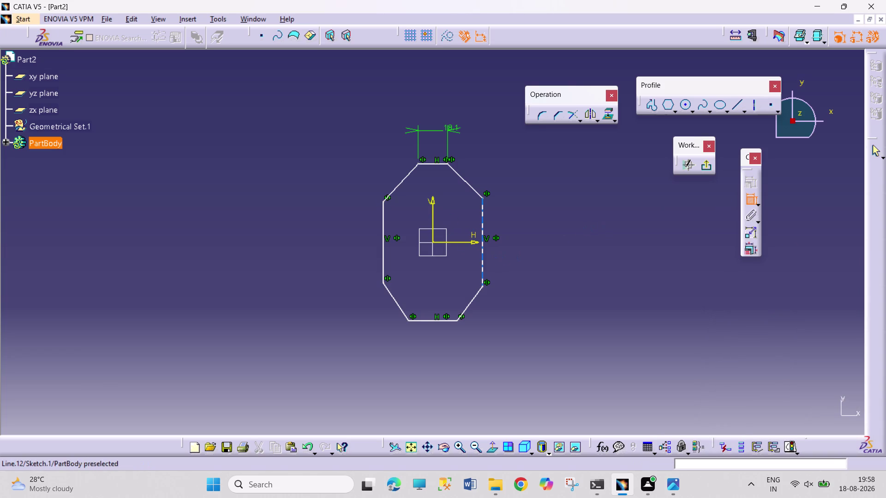
Dimension the right and left edges to 18.1 mm each.
click(483, 261)
click(541, 258)
double_click(544, 253)
text(1)
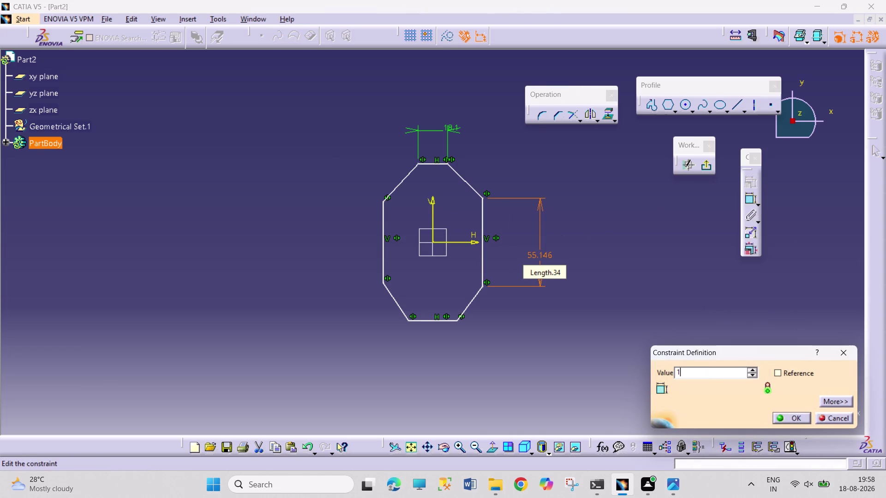
text(8.1)
key(Return)
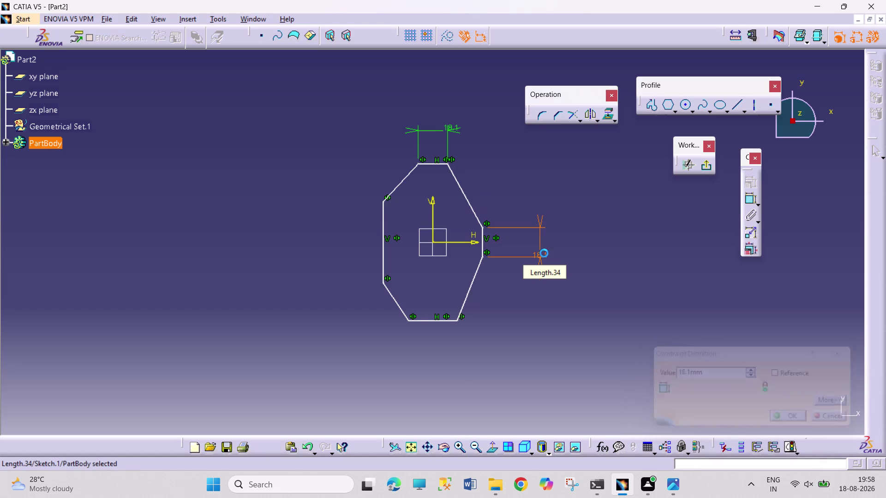
click(744, 201)
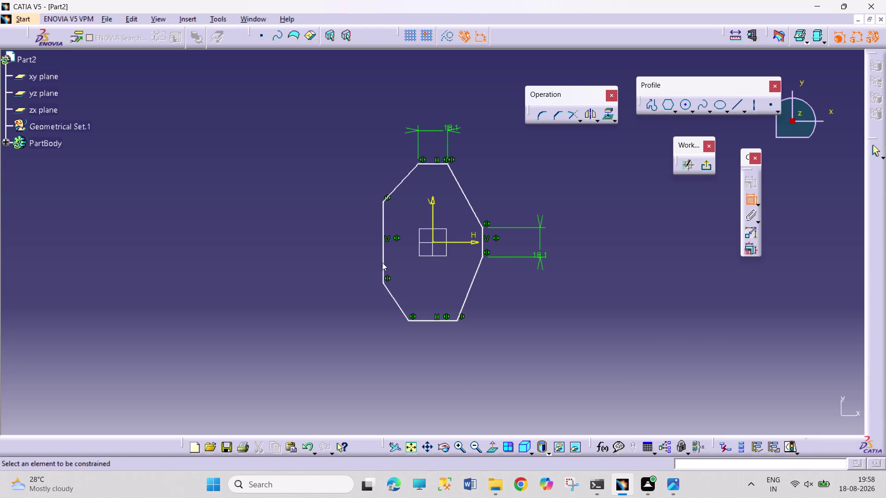
click(384, 260)
triple_click(314, 242)
text(1)
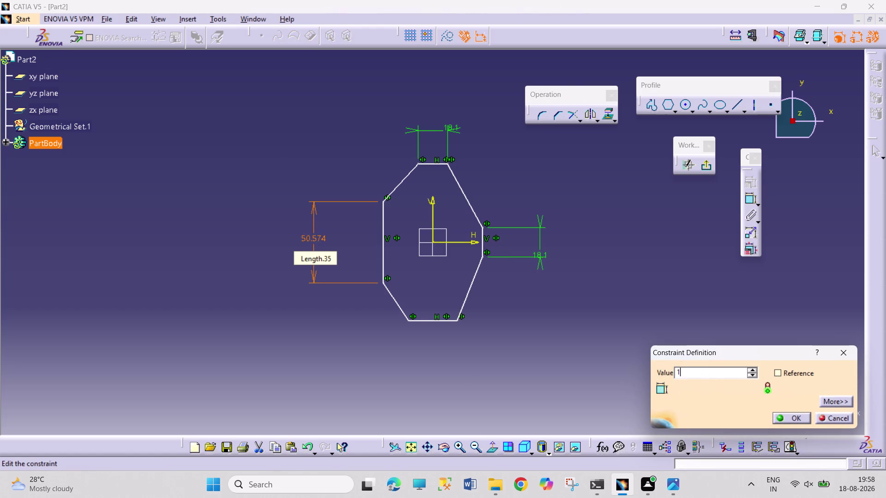
text(8.1)
key(Return)
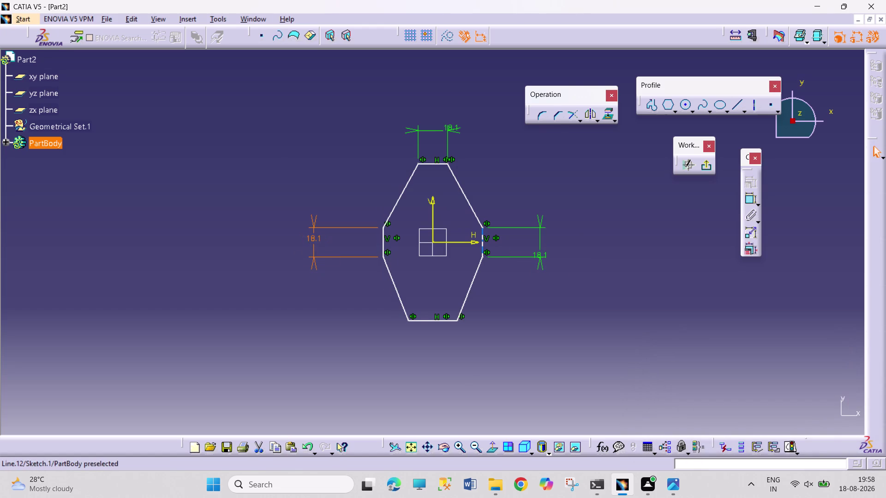
Dimension the upper-right diagonal edge and the bottom edge to 18.1 mm each.
click(750, 194)
click(458, 188)
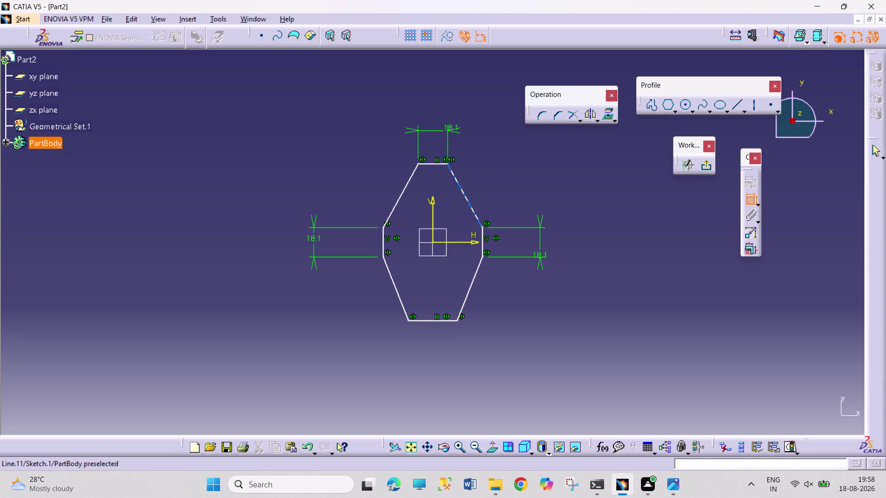
click(497, 176)
double_click(500, 172)
text(18)
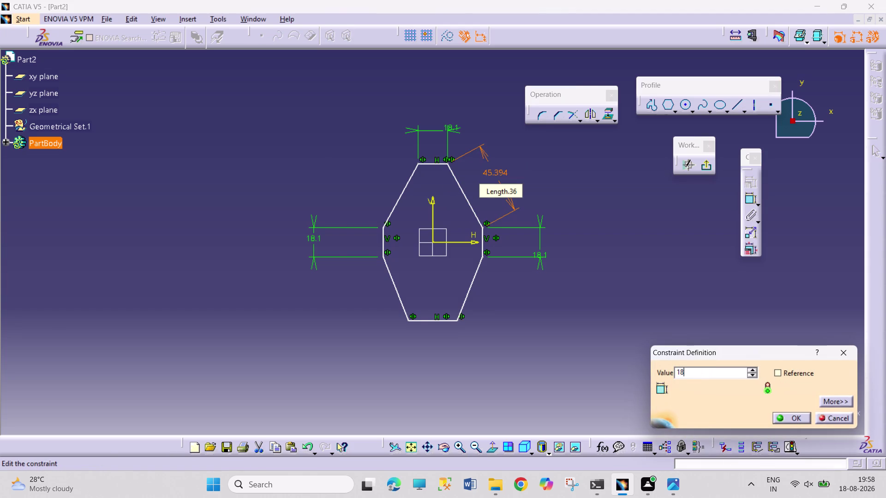
text(.1)
key(Return)
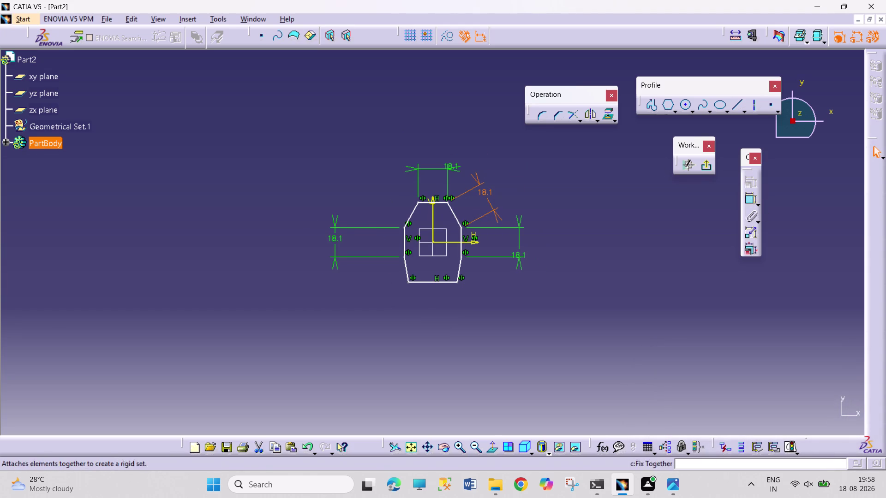
click(750, 199)
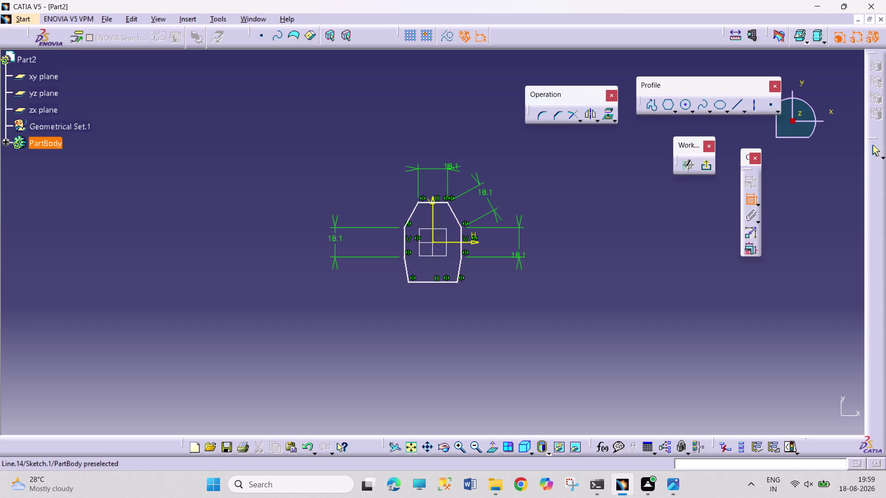
click(430, 283)
click(431, 313)
double_click(433, 307)
text(1)
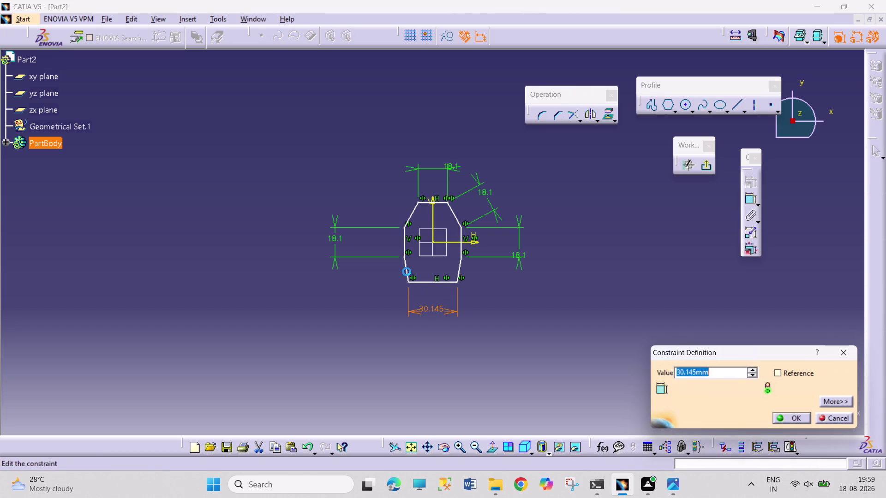
text(8.1)
key(Return)
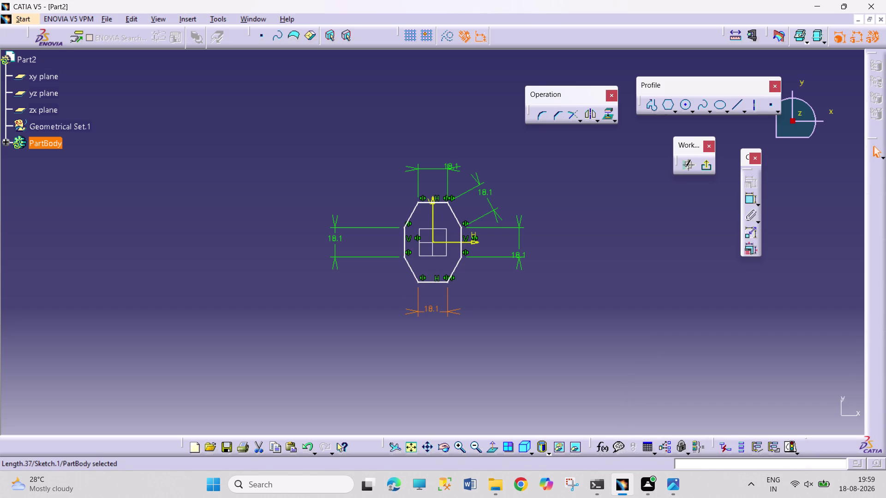
click(750, 199)
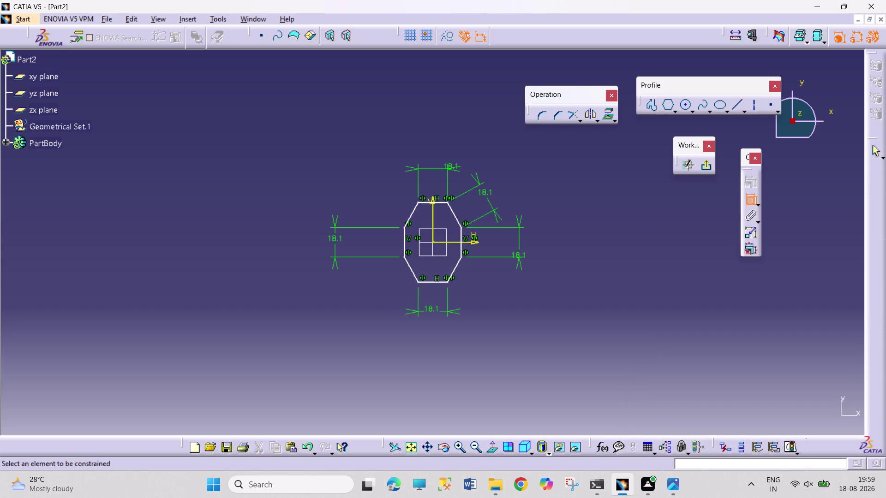
Delete the 18.1 length dimension on the octagon's lower-left slanted side.
click(455, 269)
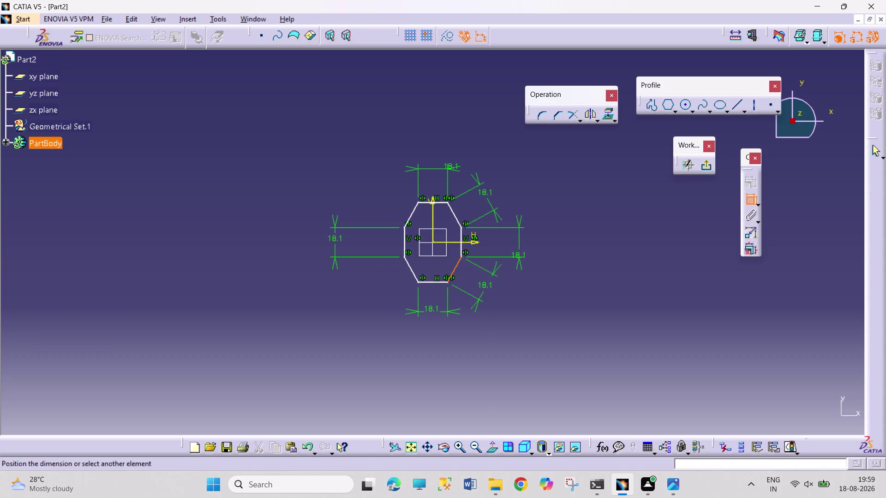
drag(485, 287, 496, 288)
click(751, 200)
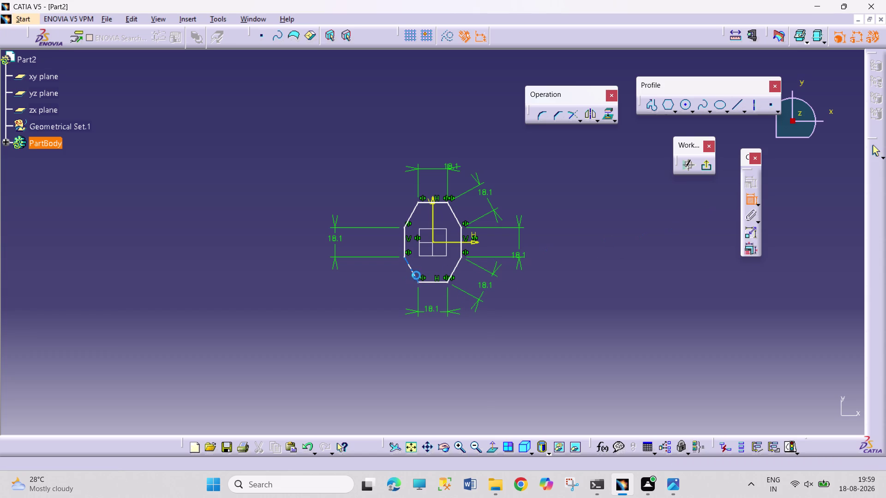
click(415, 275)
click(372, 293)
right_click(372, 291)
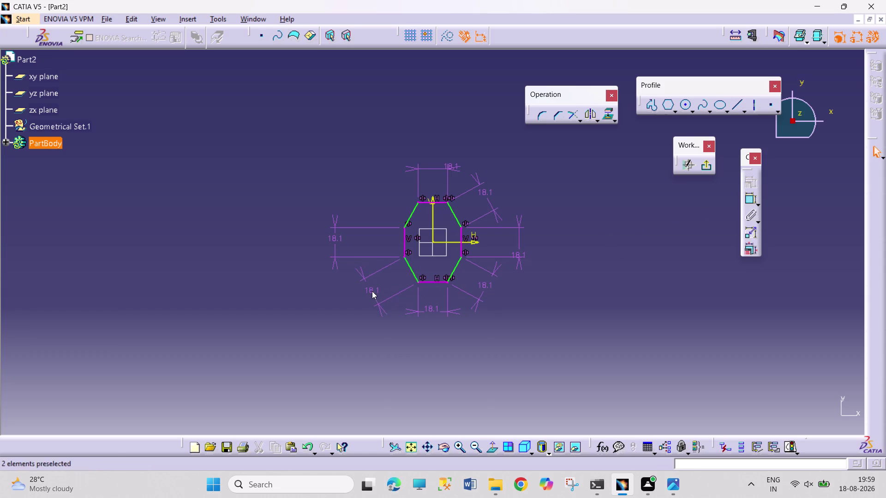
click(400, 262)
Delete the 18.1 length dimension on the upper-left slanted side.
click(748, 196)
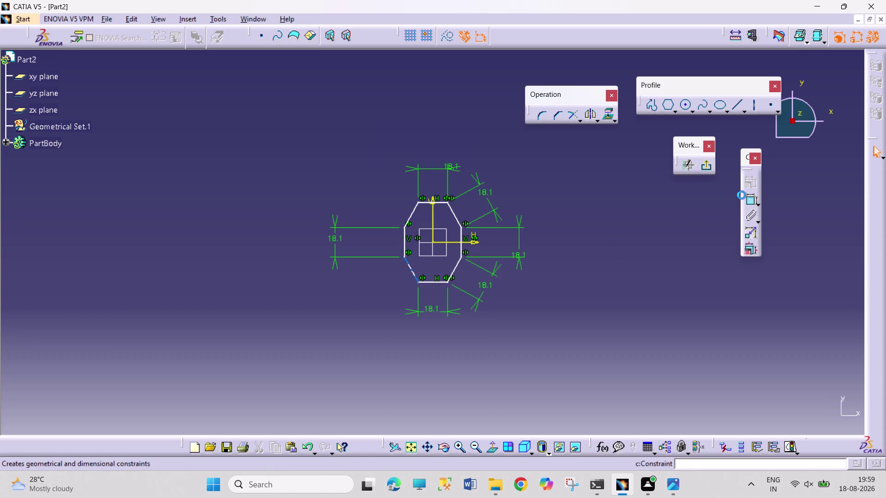
click(410, 214)
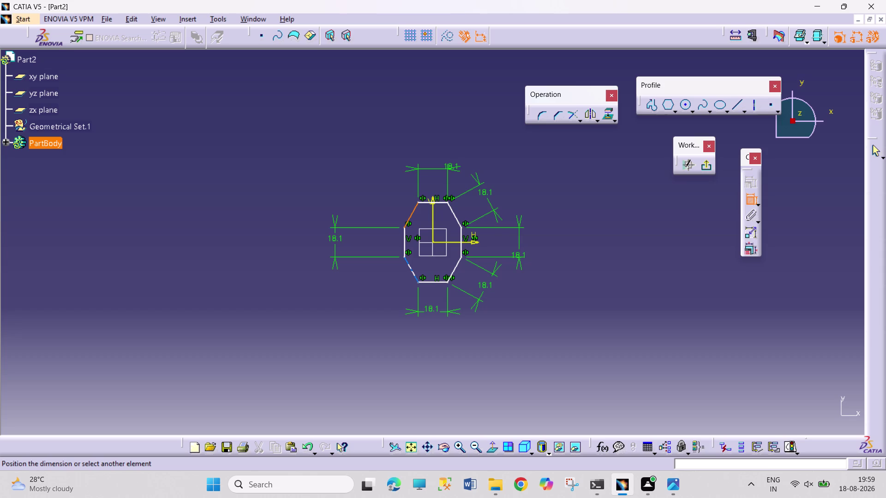
click(384, 192)
right_click(383, 189)
click(435, 350)
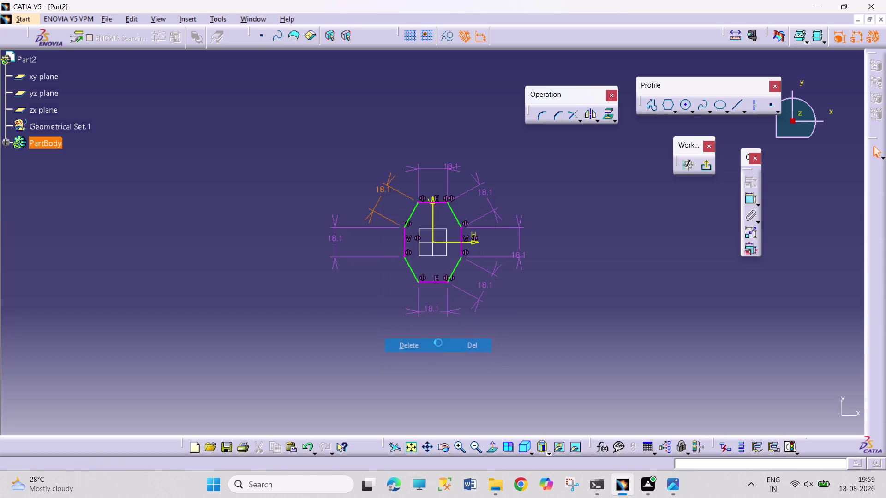
Try an angle between the upper-left and top sides, then abandon it.
click(741, 200)
click(745, 201)
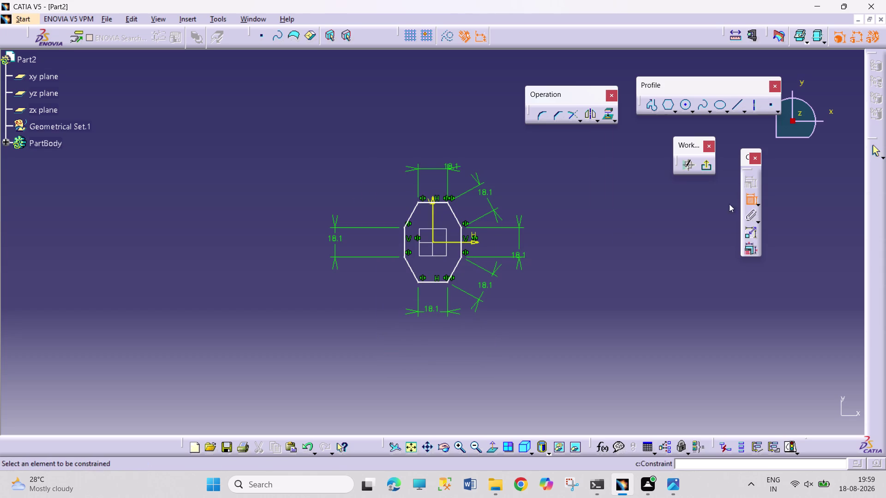
click(412, 212)
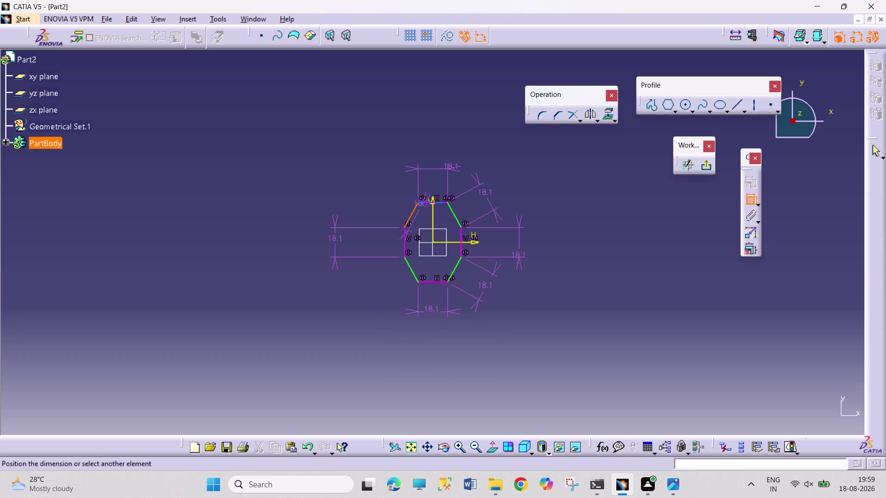
click(425, 204)
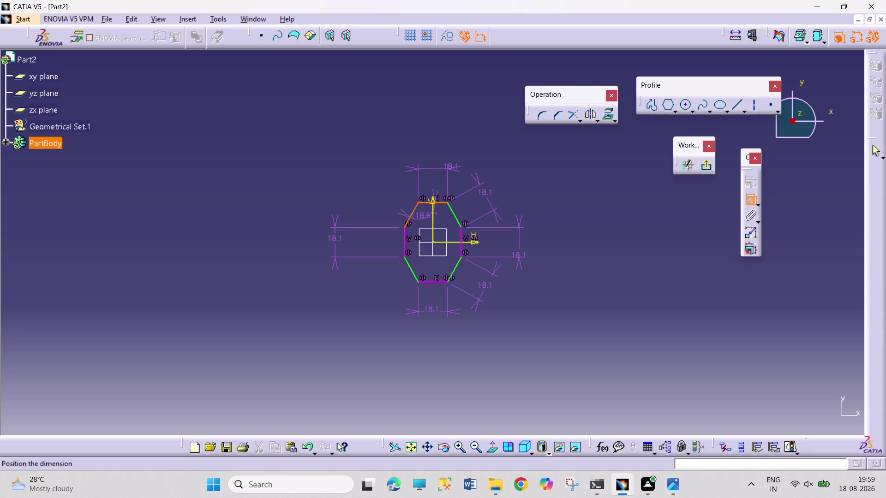
key(Escape)
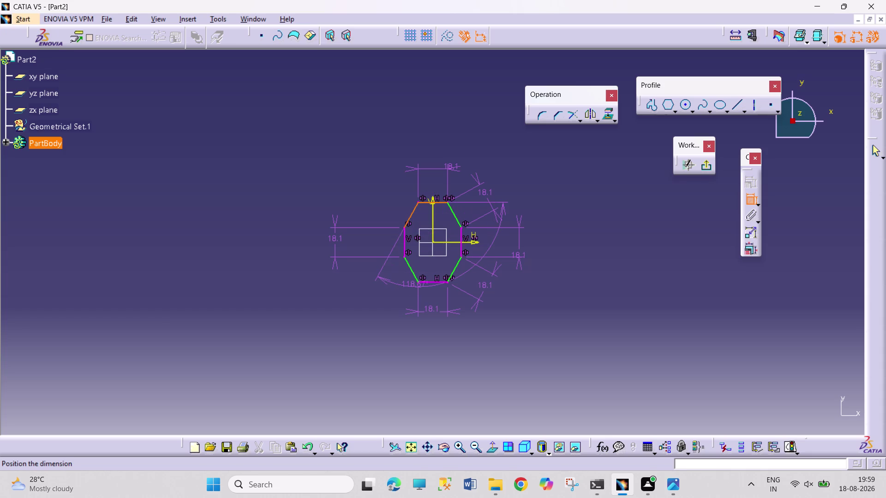
key(Escape)
key(Escape)
key(Escape)
Try a constraint between the lower-left and bottom sides, then abandon it.
click(749, 198)
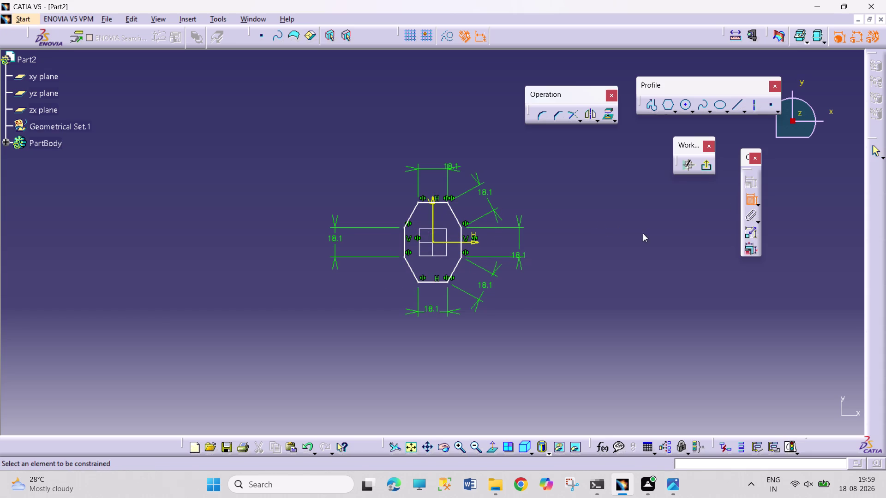
click(414, 275)
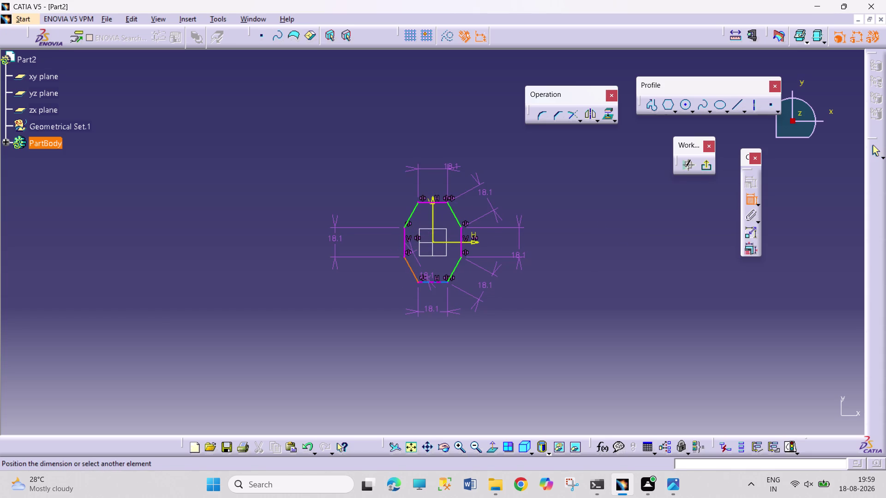
click(428, 283)
key(Escape)
key(Escape)
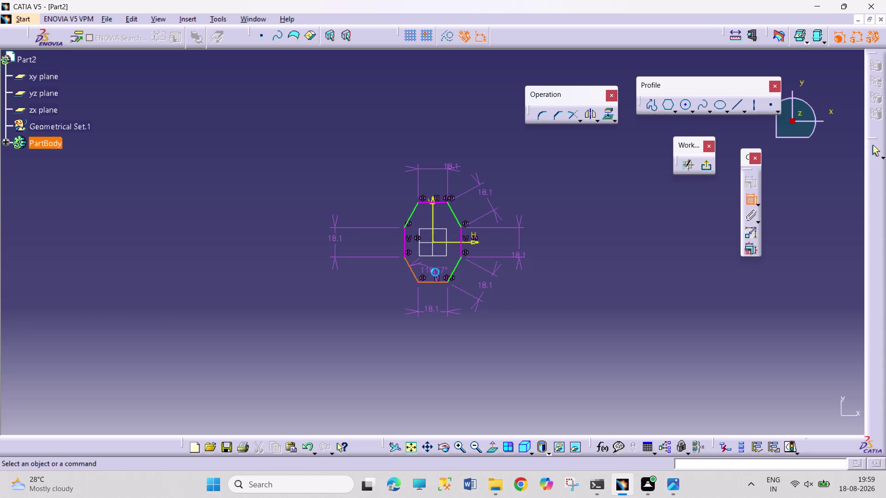
key(Escape)
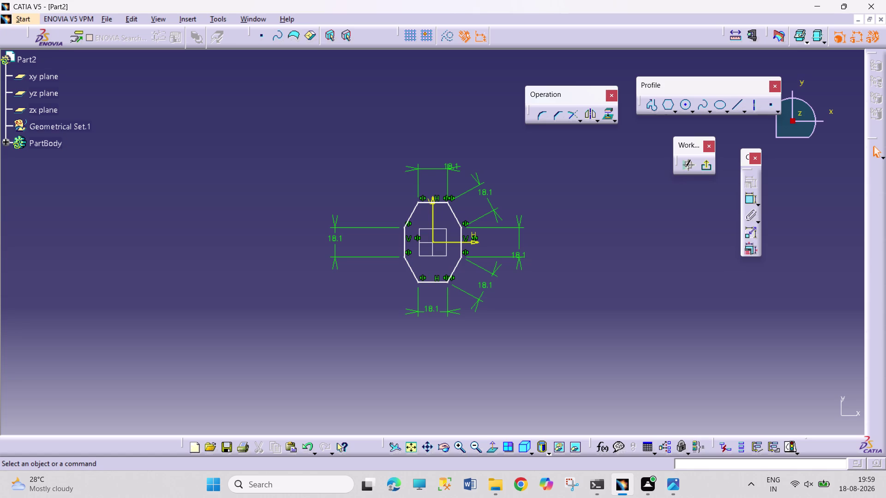
Delete the upper-right and lower-right 18.1 dimensions; start an upper-left corner angle.
right_click(485, 193)
click(521, 350)
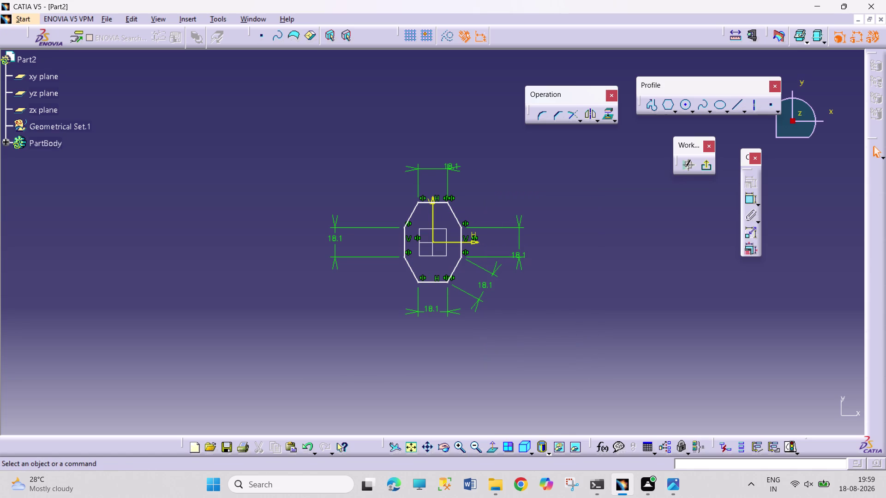
right_click(484, 289)
click(523, 265)
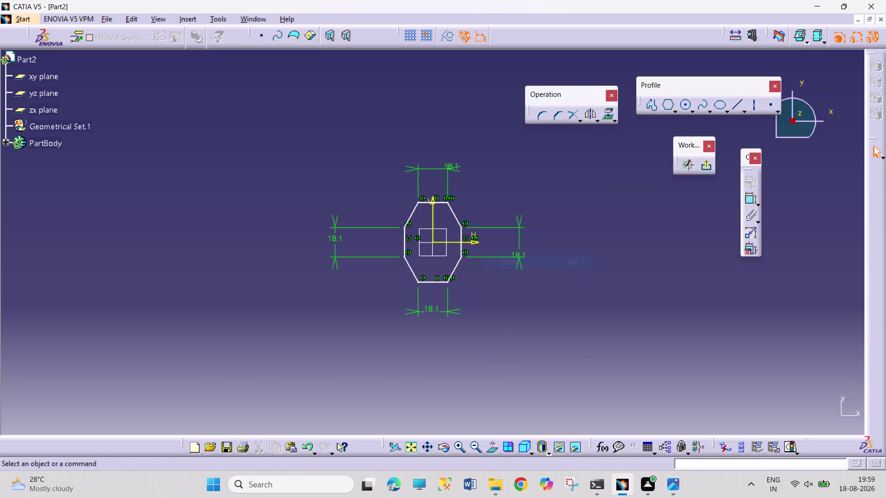
click(748, 200)
click(416, 211)
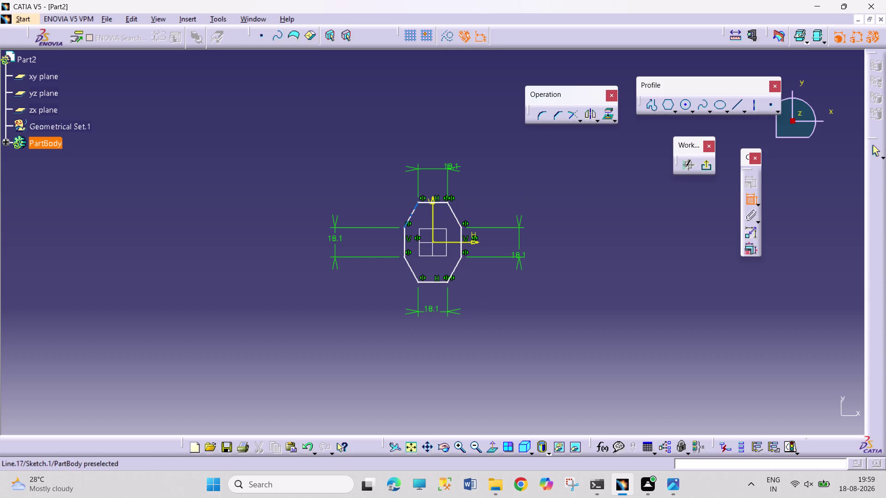
click(431, 203)
Place the upper-left corner angle and set it to 135°.
click(424, 217)
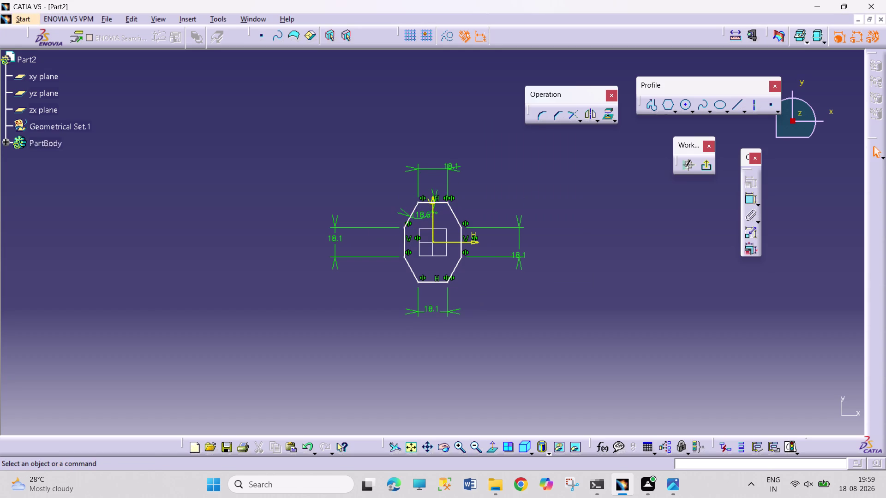
double_click(427, 214)
text(135)
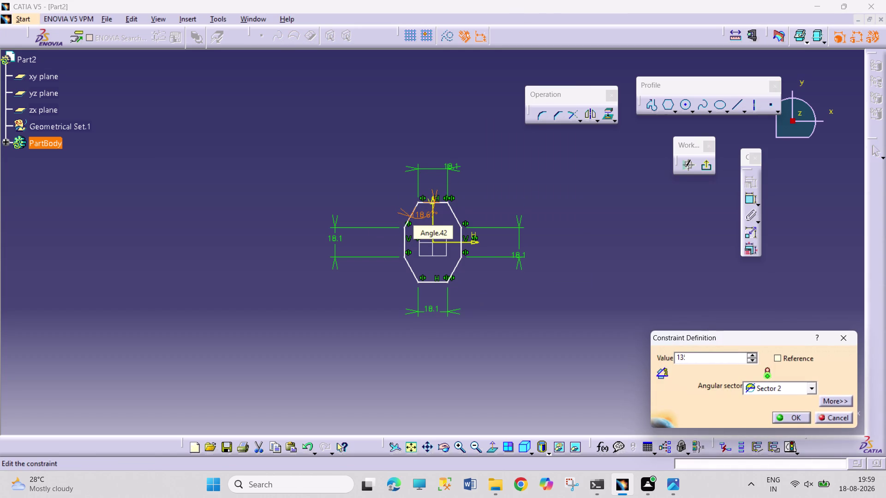
key(Return)
click(618, 208)
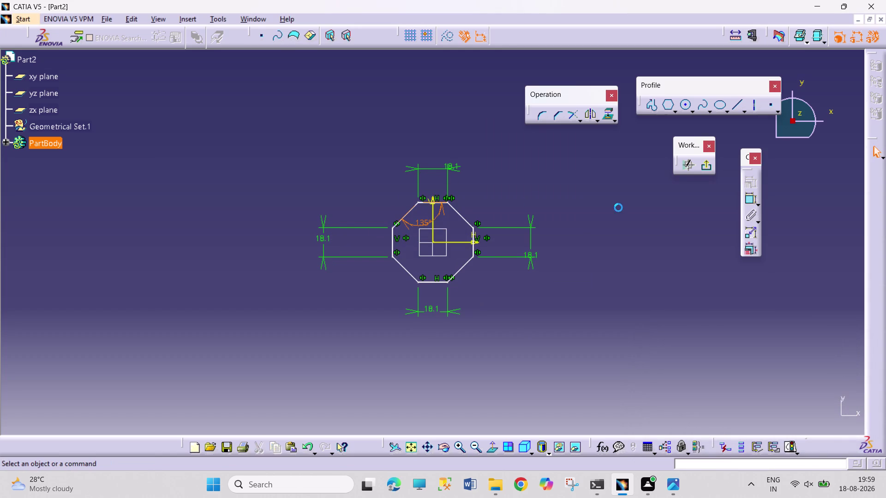
Add a 135° angle constraint at the upper-right corner between top and slanted side.
click(752, 200)
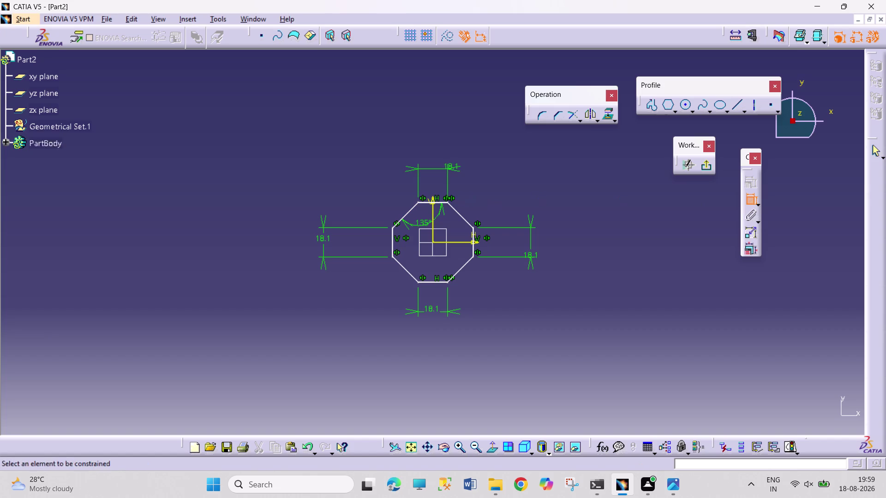
click(442, 202)
click(457, 212)
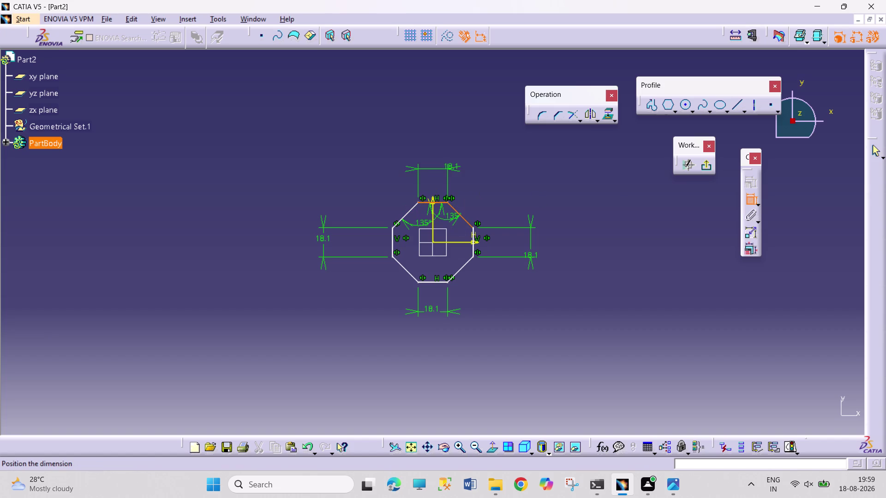
click(453, 220)
Add angle constraints at the lower-right and lower-left corners, then delete both.
click(751, 203)
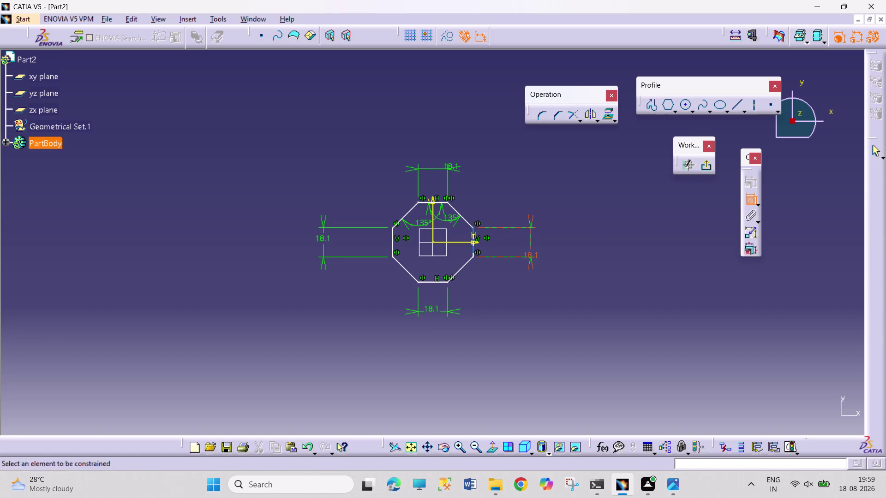
click(440, 283)
click(455, 272)
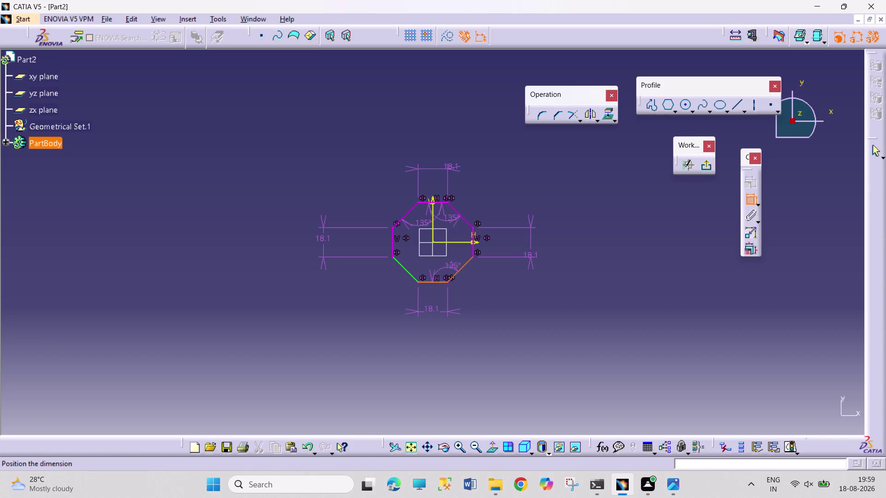
click(451, 267)
right_click(451, 265)
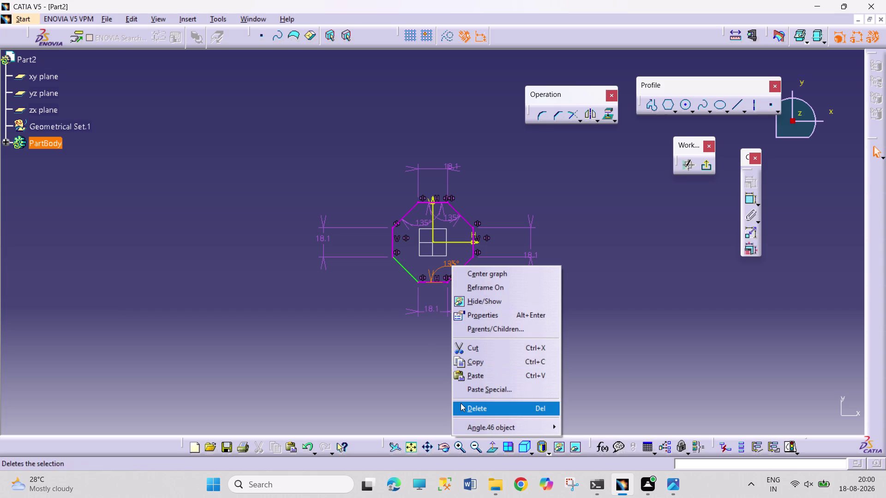
click(461, 403)
click(751, 205)
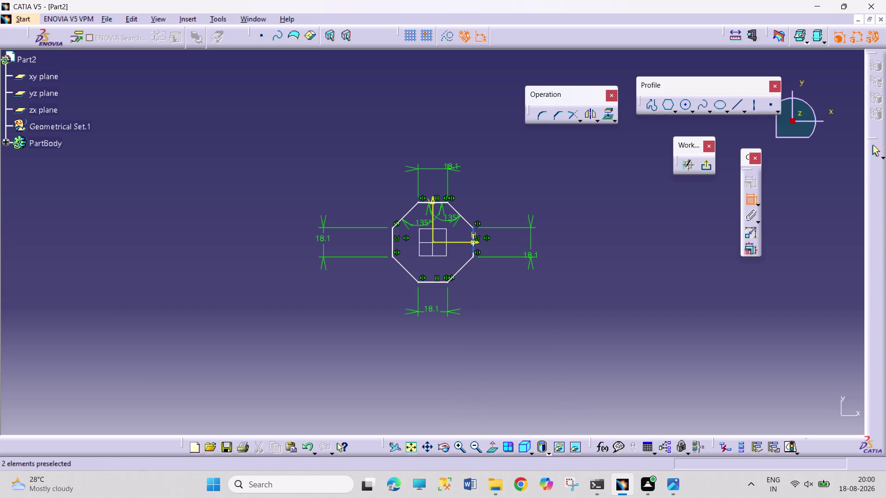
click(393, 250)
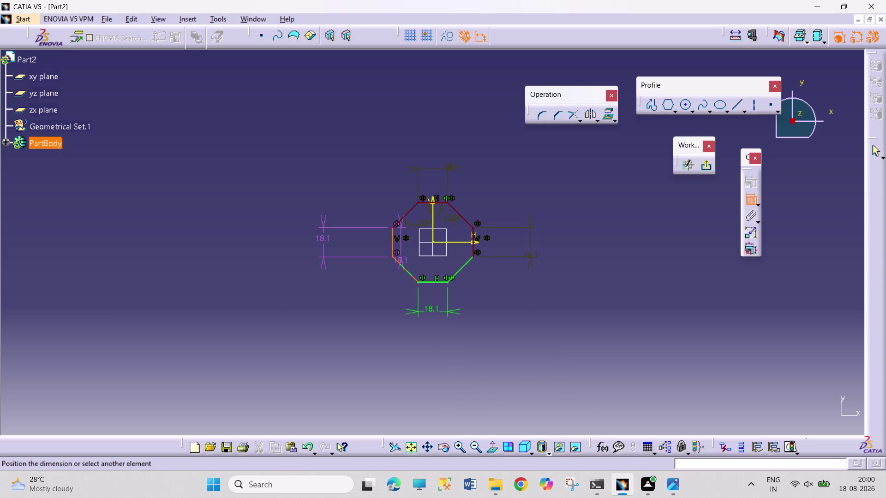
click(401, 266)
click(409, 258)
right_click(411, 255)
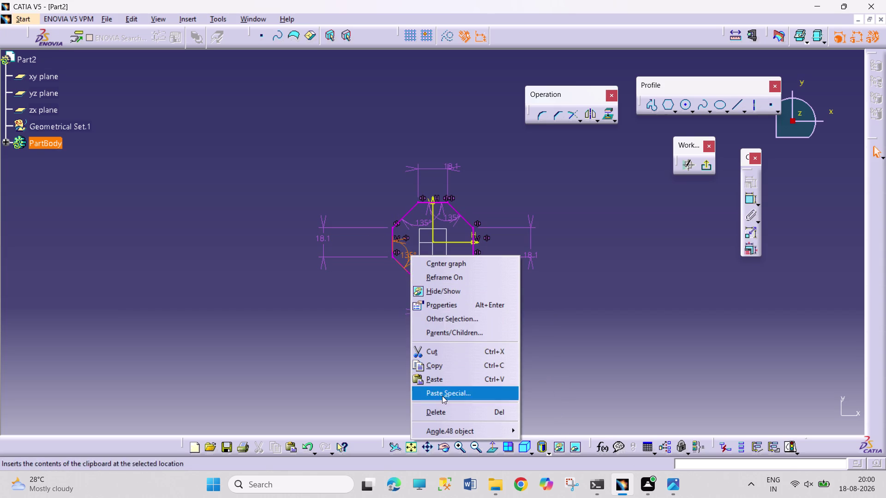
click(442, 412)
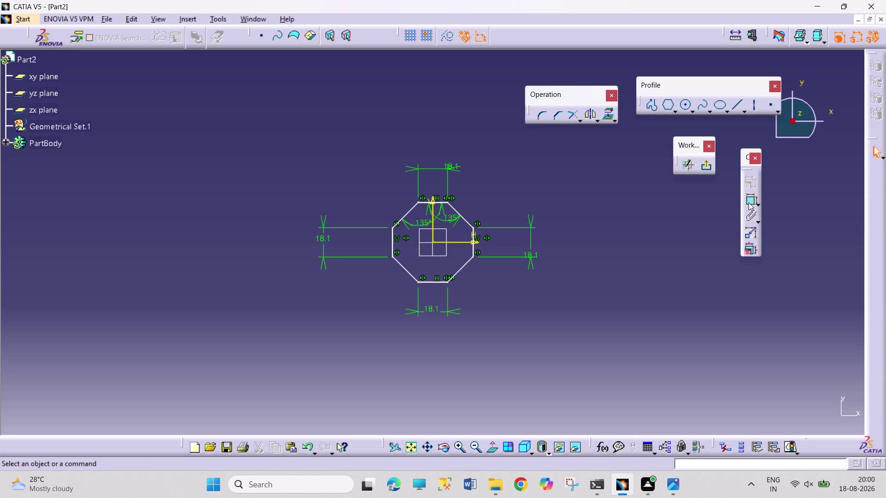
drag(535, 254, 537, 243)
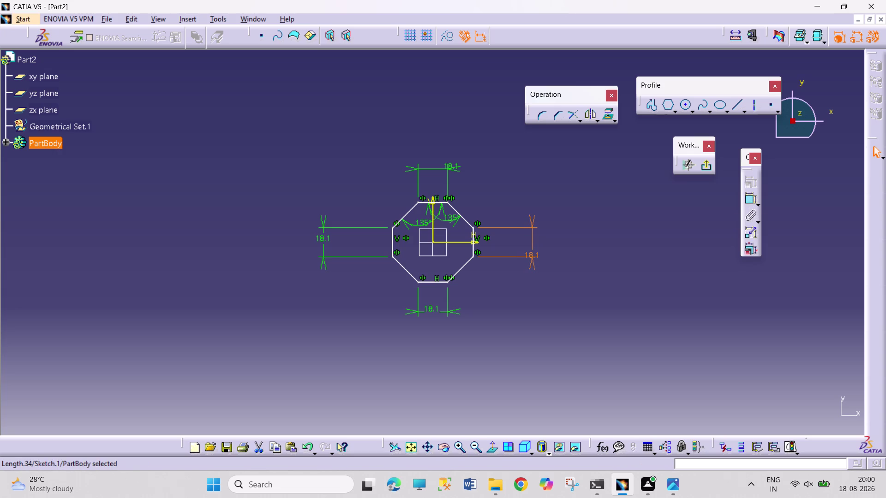
drag(536, 243, 536, 236)
drag(530, 263, 532, 248)
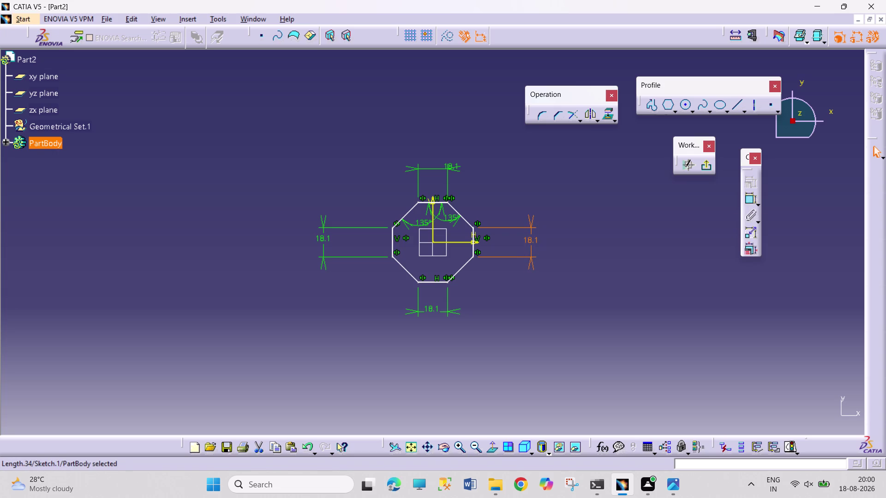
click(747, 201)
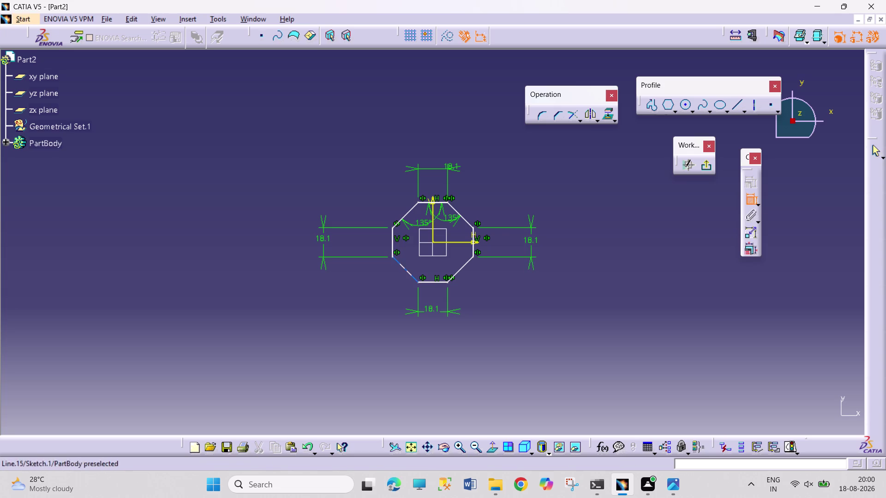
click(430, 284)
click(408, 275)
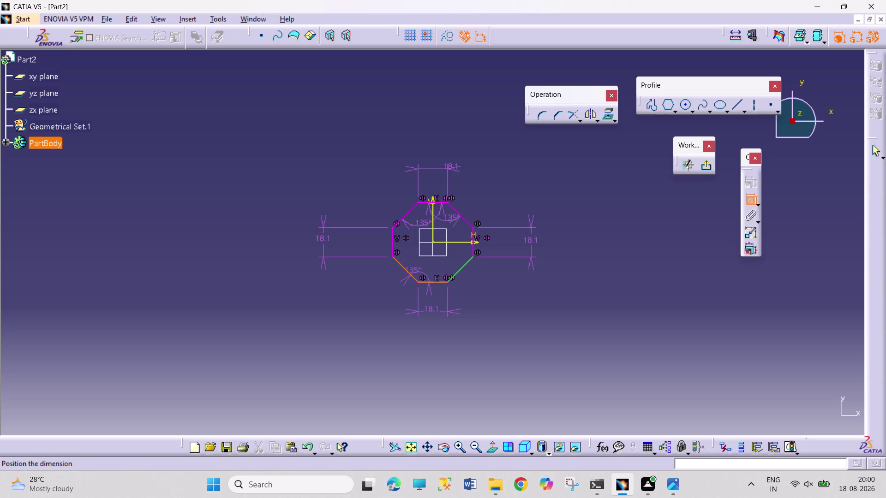
key(Escape)
key(Escape)
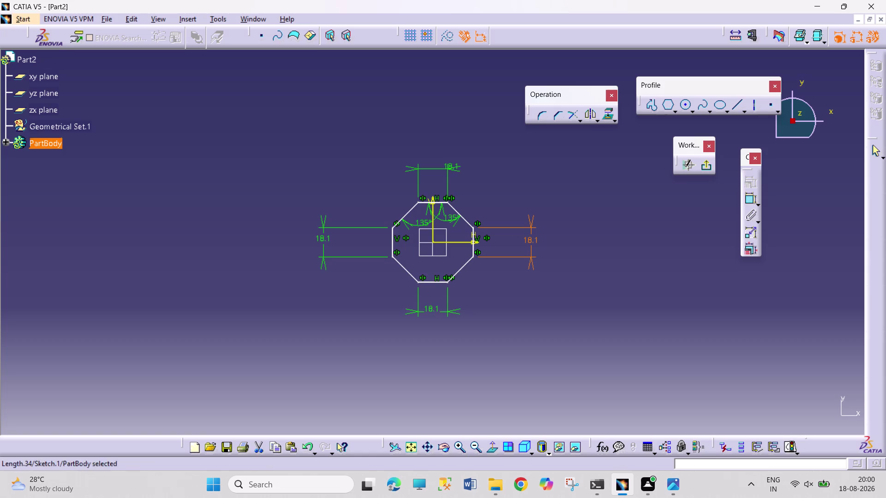
key(Escape)
key(Escape)
click(748, 199)
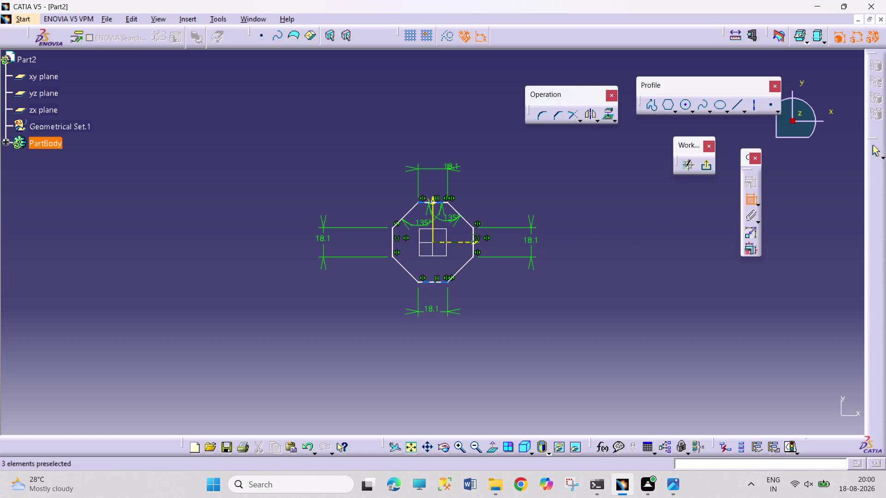
click(438, 282)
click(458, 272)
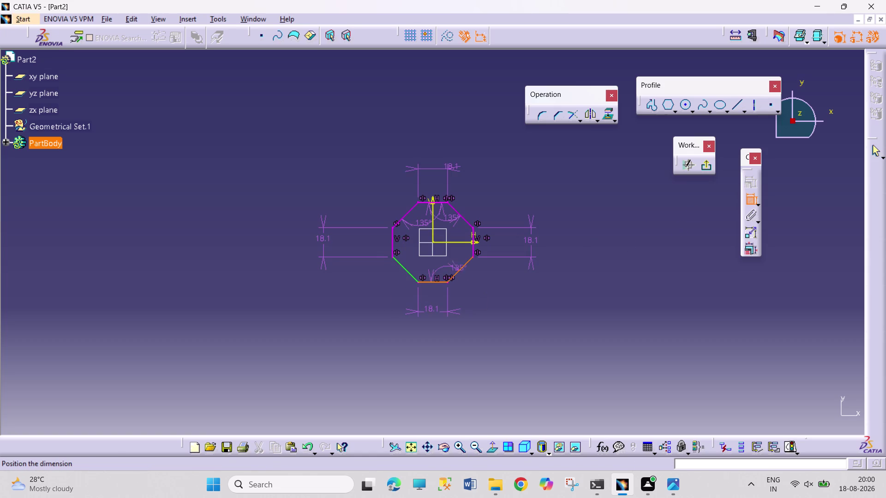
key(Escape)
key(Escape)
key(Escape)
click(749, 203)
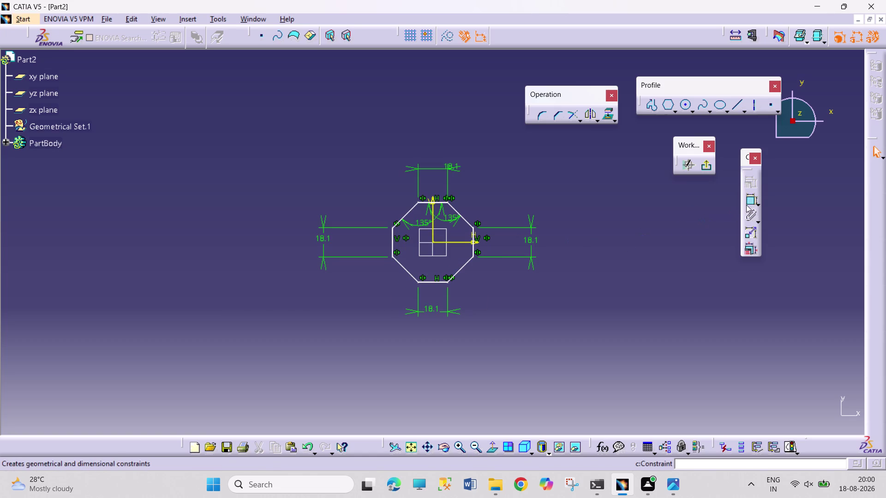
click(462, 267)
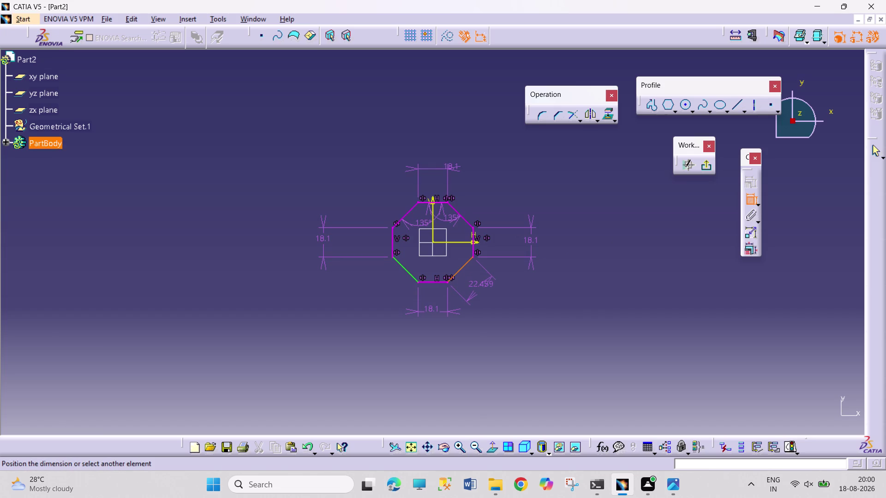
key(Escape)
key(Escape)
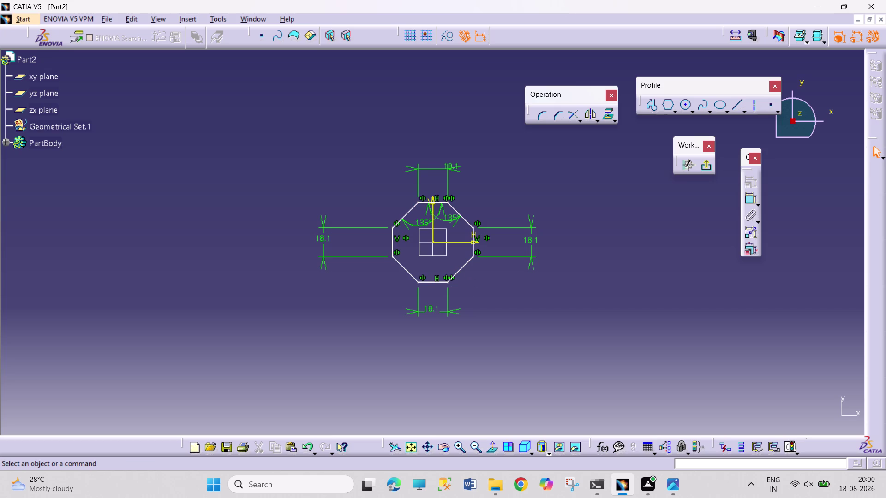
Zoom into the octagon and attempt a lower-right diagonal dimension, then cancel.
drag(462, 268, 469, 265)
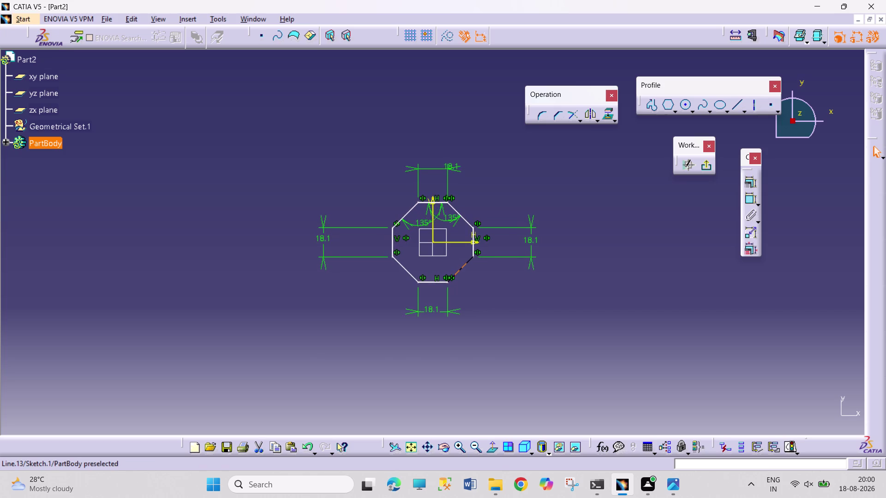
drag(469, 266, 467, 275)
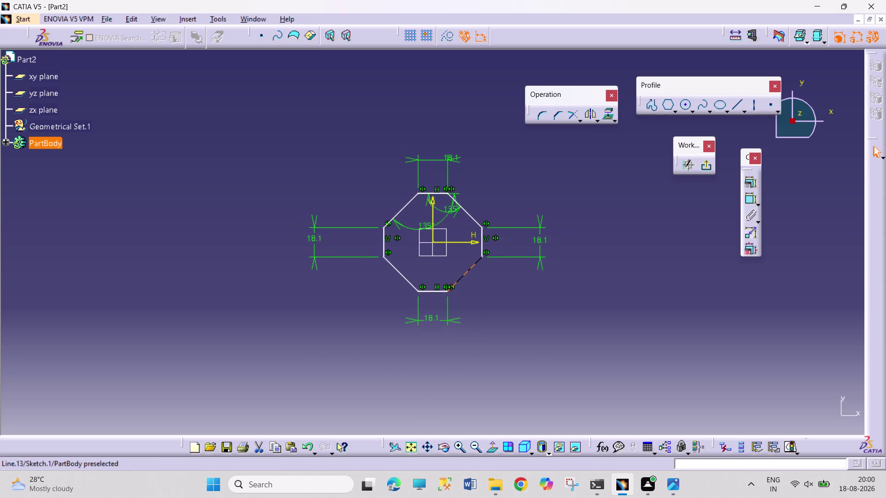
drag(467, 275, 472, 278)
click(570, 315)
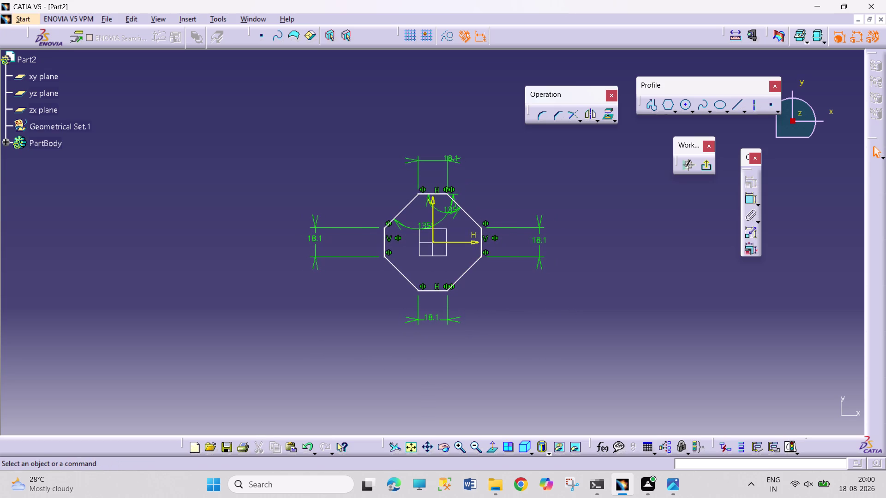
click(751, 200)
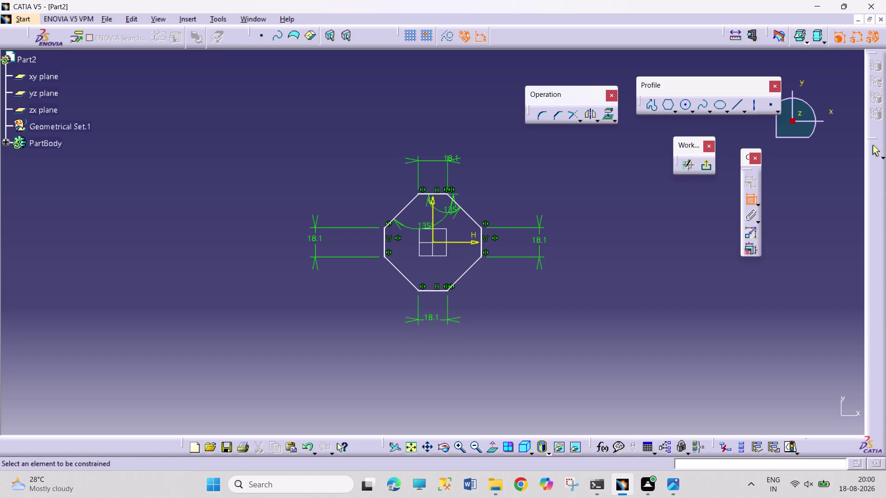
drag(466, 272, 473, 278)
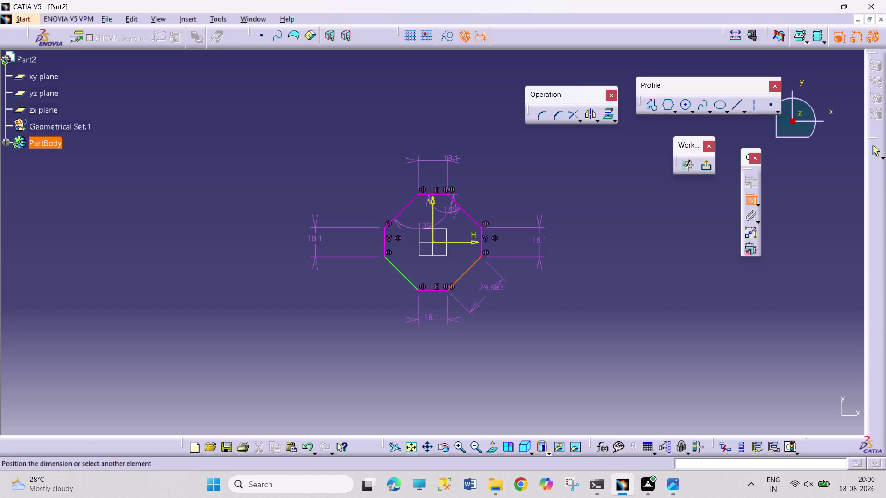
key(Escape)
key(Escape)
key(Escape)
key(Escape)
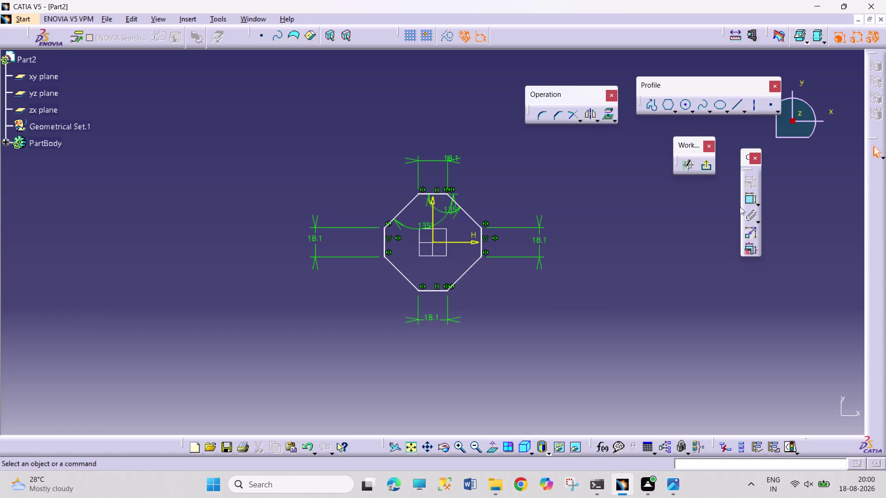
Attempt angle dimensions at the right and lower-left corners, cancelling both.
click(750, 199)
click(481, 244)
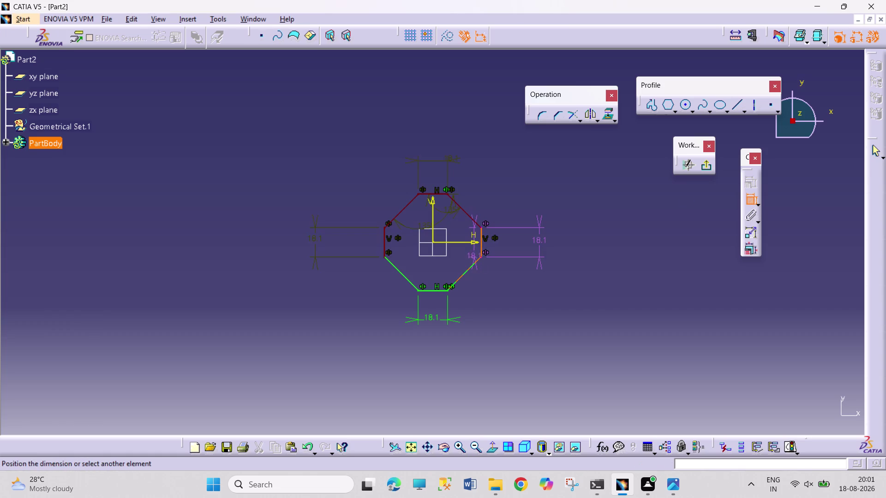
click(475, 264)
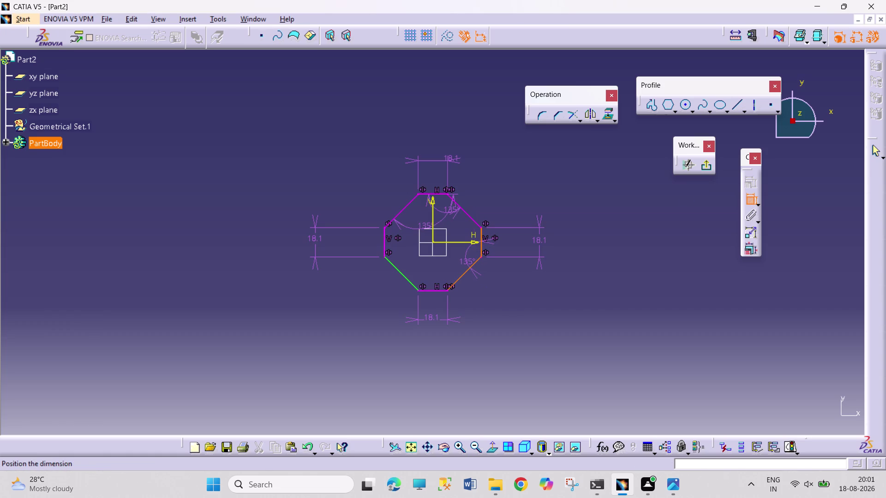
key(Escape)
key(Escape)
key(Escape)
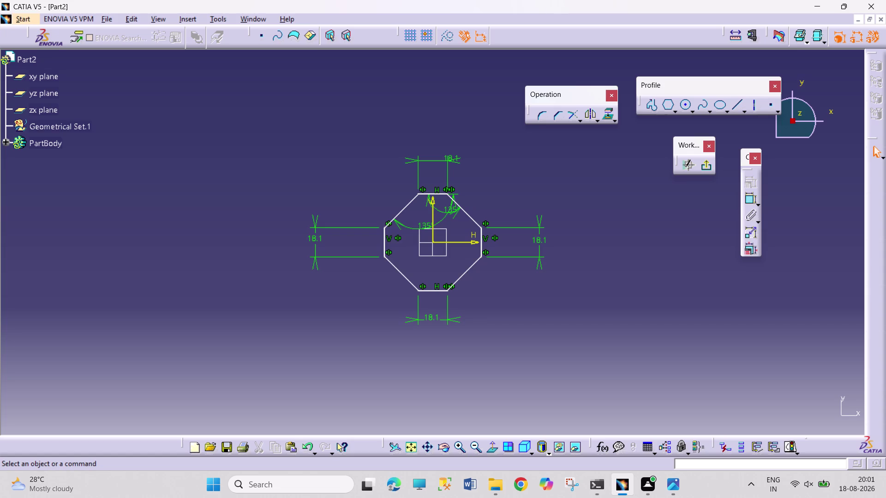
click(751, 201)
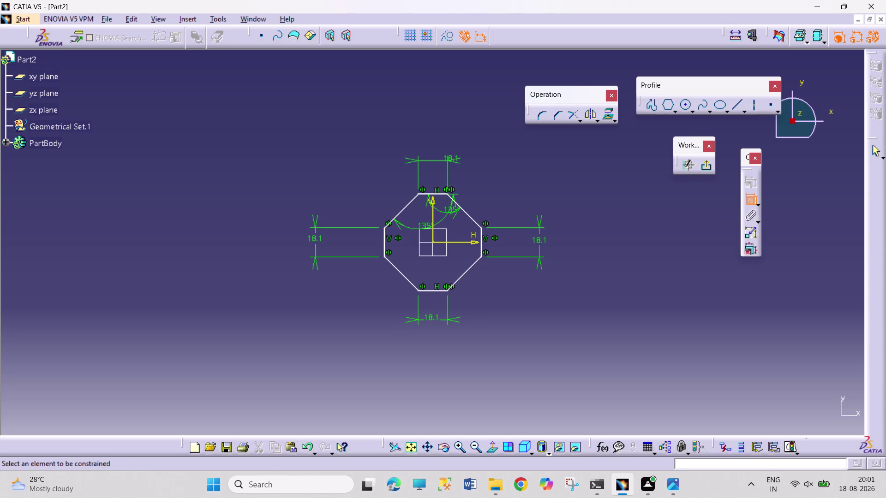
click(385, 248)
click(394, 265)
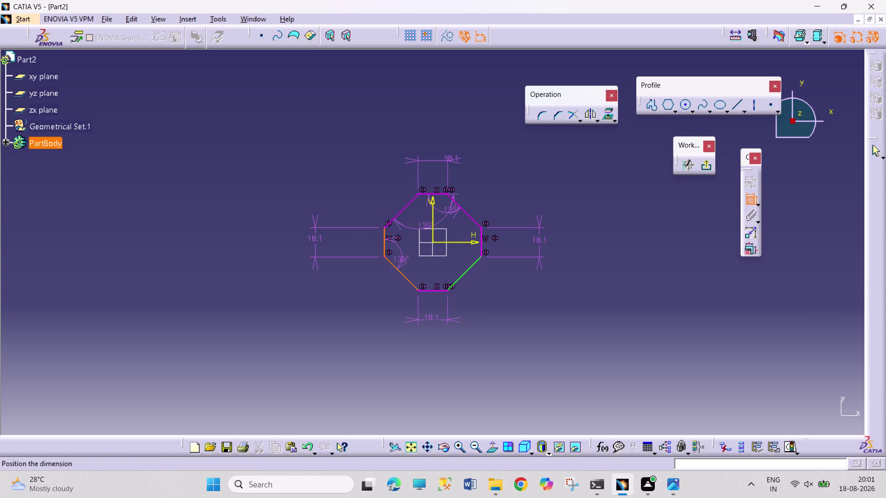
key(Escape)
key(Escape)
key(Escape)
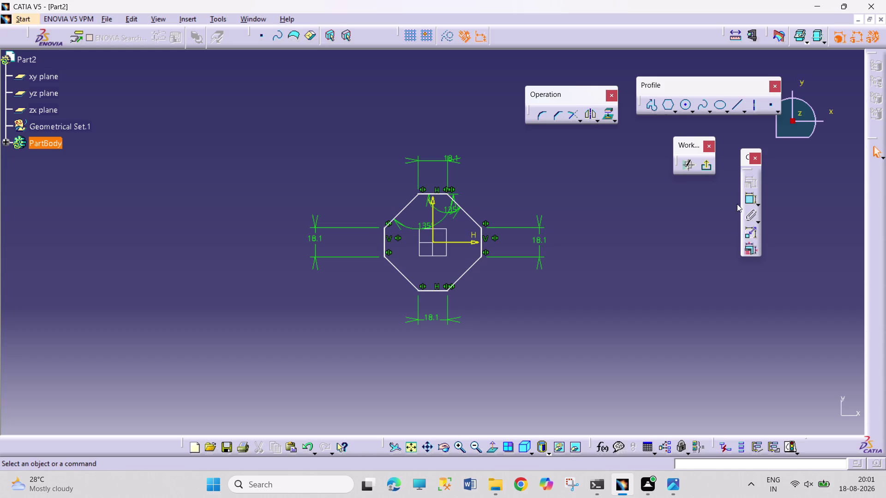
Dimension the lower-right and upper-right diagonals, deleting the unwanted length dimension.
click(750, 201)
click(471, 269)
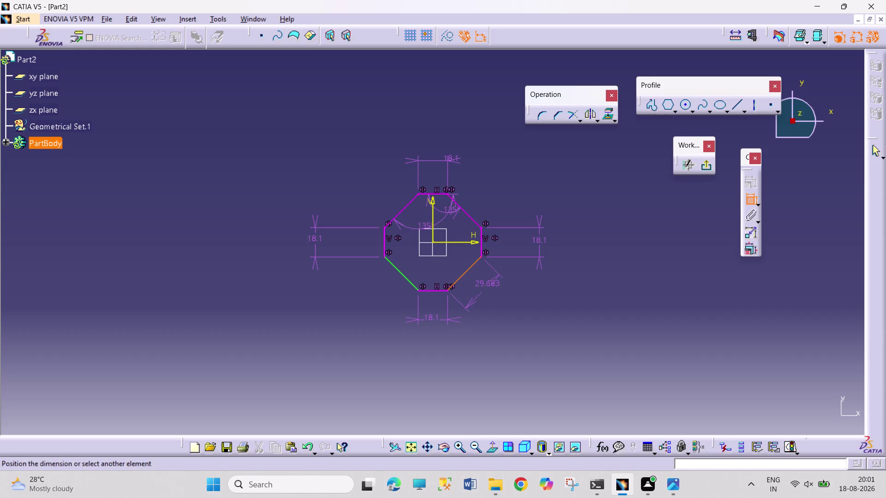
click(493, 289)
click(754, 204)
double_click(751, 202)
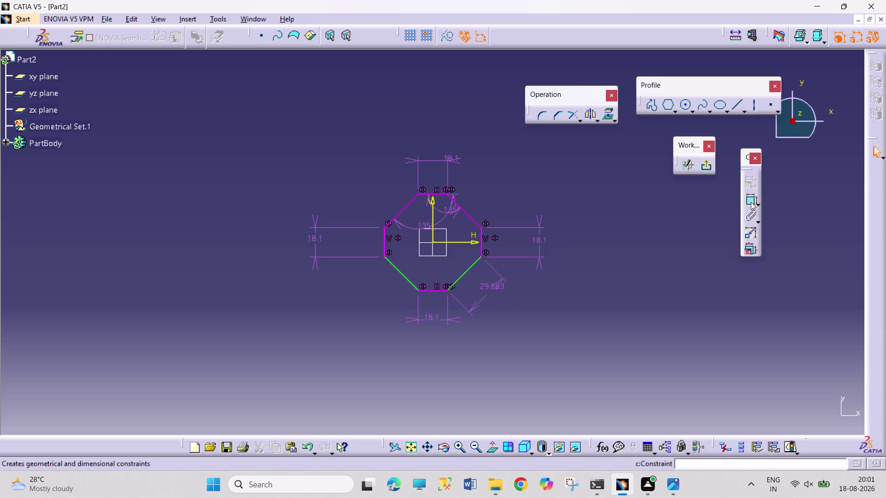
click(469, 214)
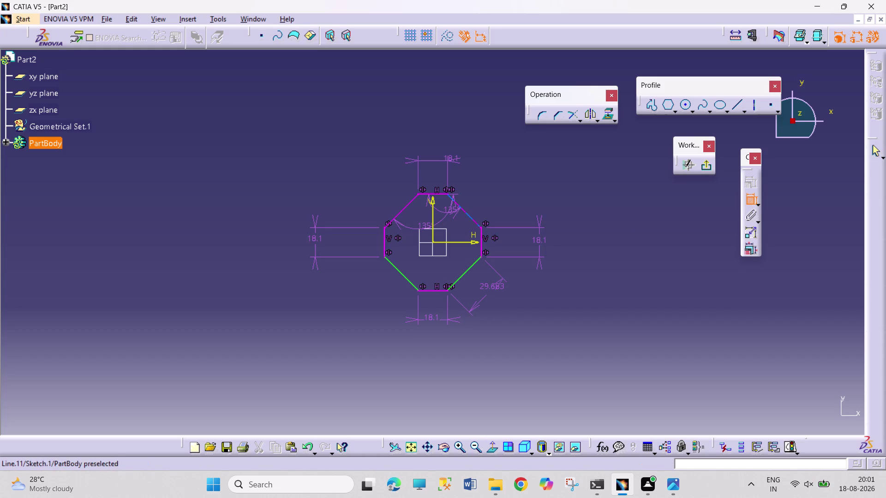
click(501, 206)
right_click(492, 287)
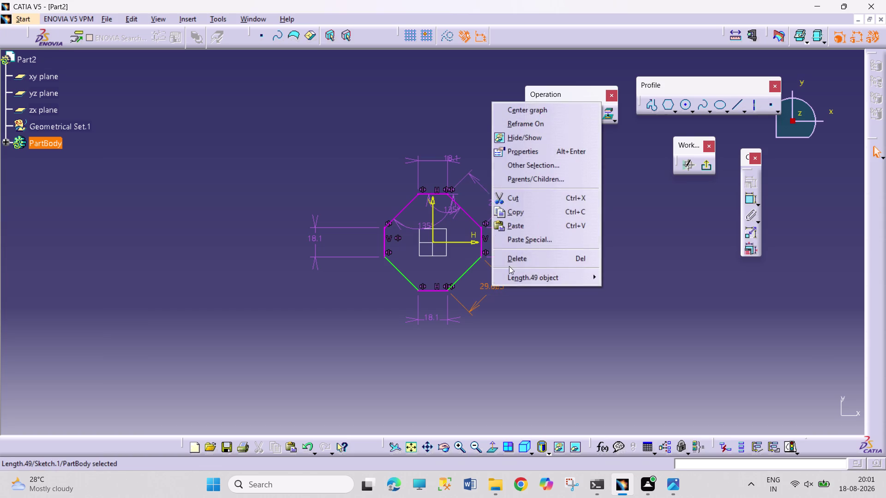
click(517, 262)
right_click(501, 203)
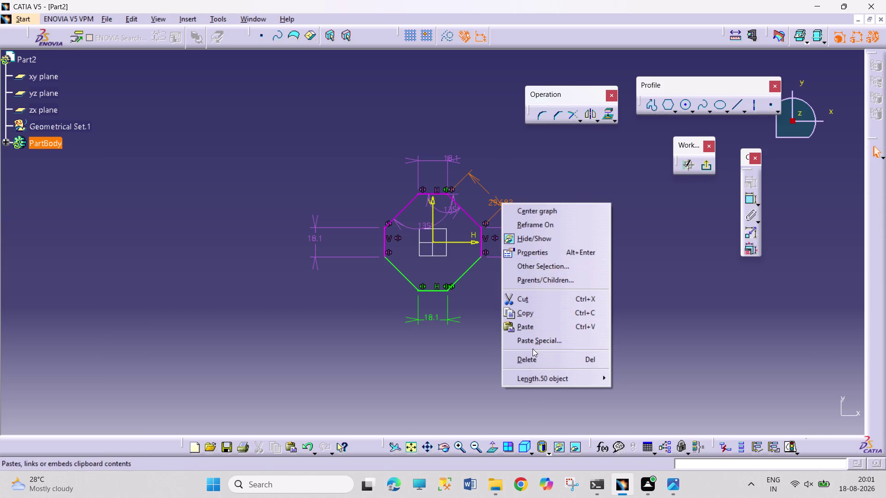
click(532, 354)
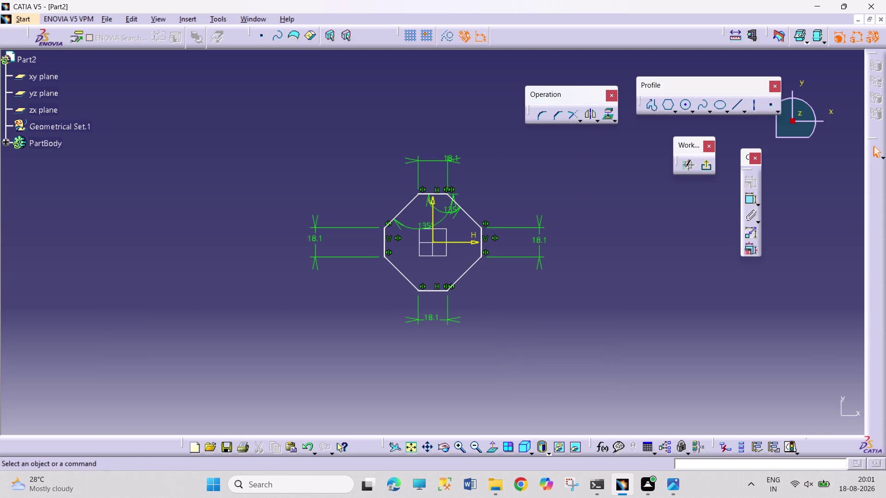
Zoom back out and delete the extra angle dimension.
drag(439, 291, 445, 304)
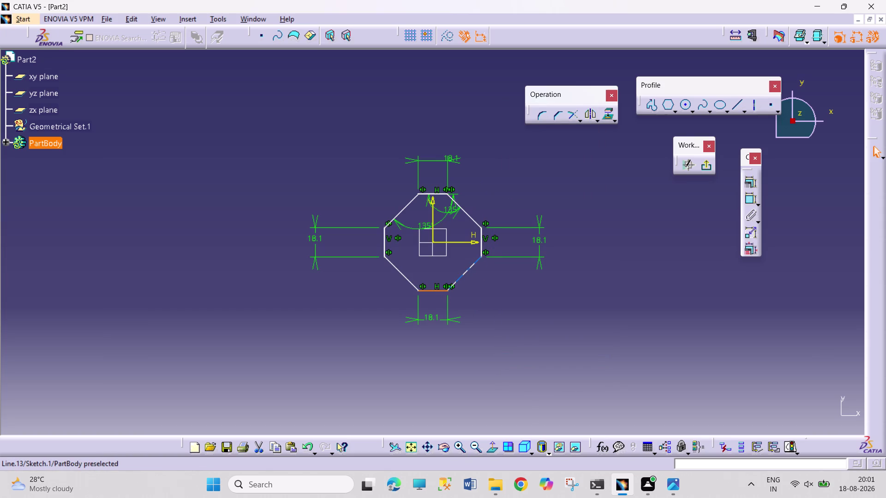
drag(469, 270, 464, 264)
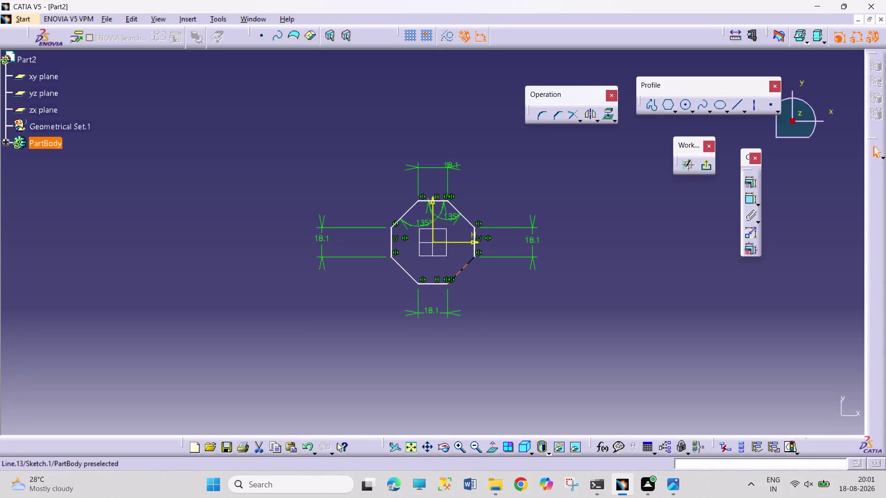
drag(464, 263, 464, 264)
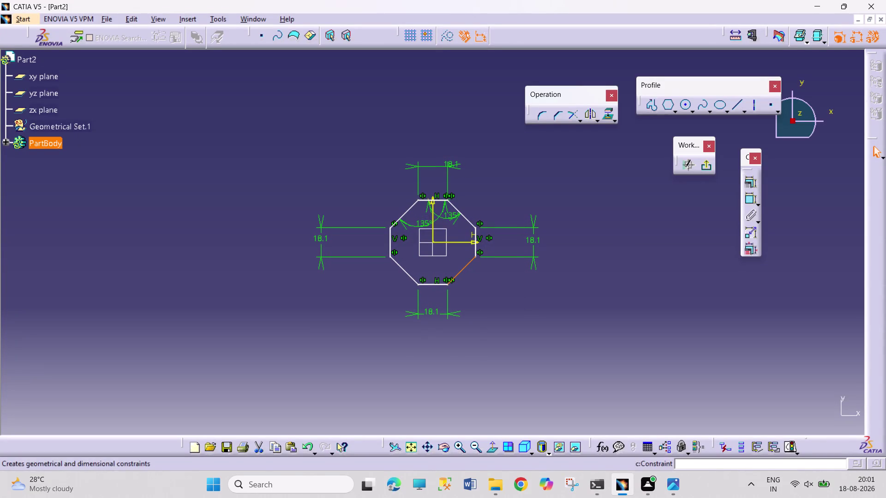
click(683, 259)
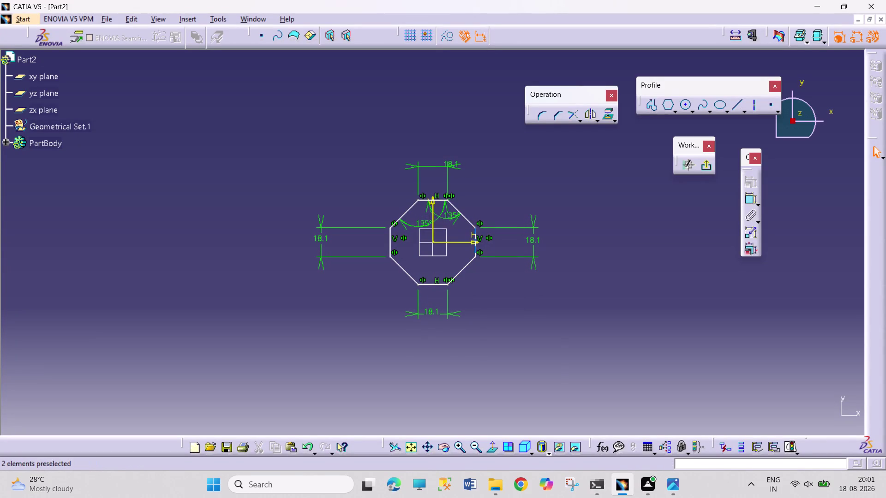
right_click(448, 217)
click(486, 376)
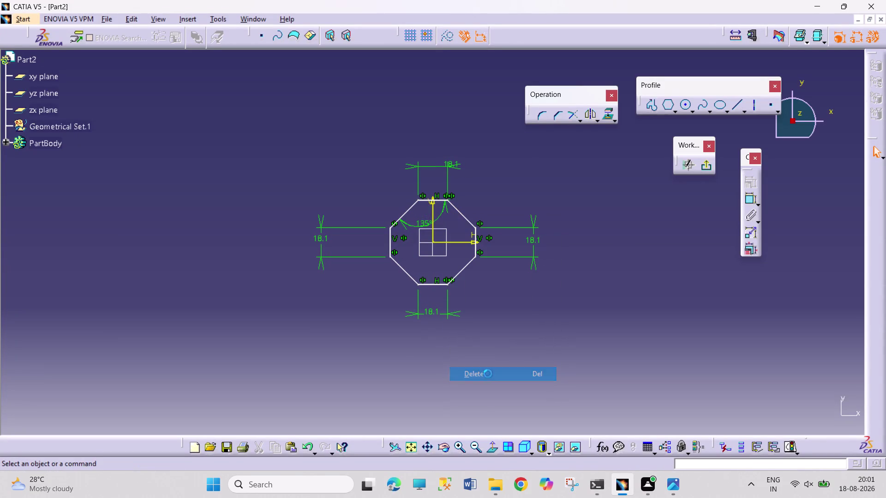
Dimension the lower-right diagonal edge and set its length to 18.1 mm.
click(749, 198)
click(464, 267)
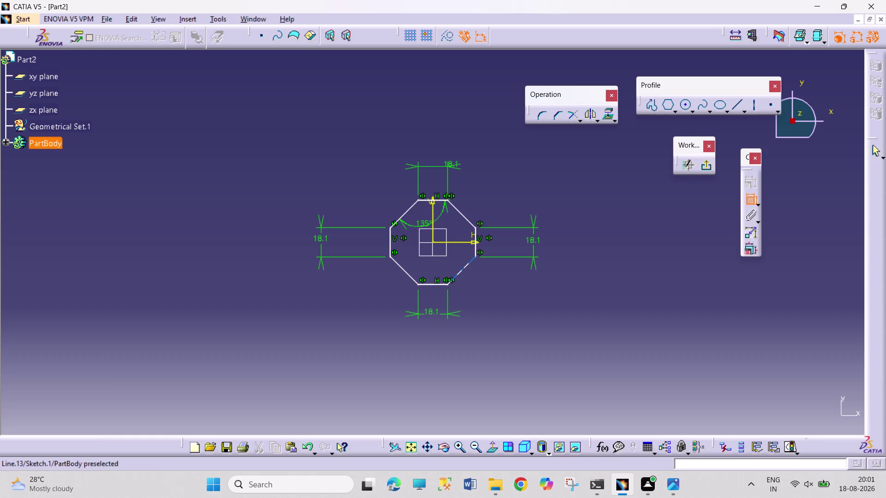
click(485, 288)
double_click(488, 284)
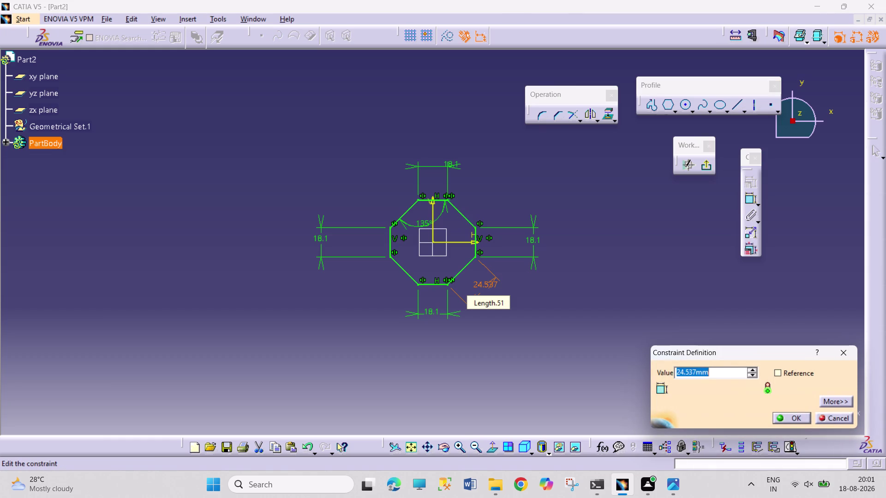
text(18.)
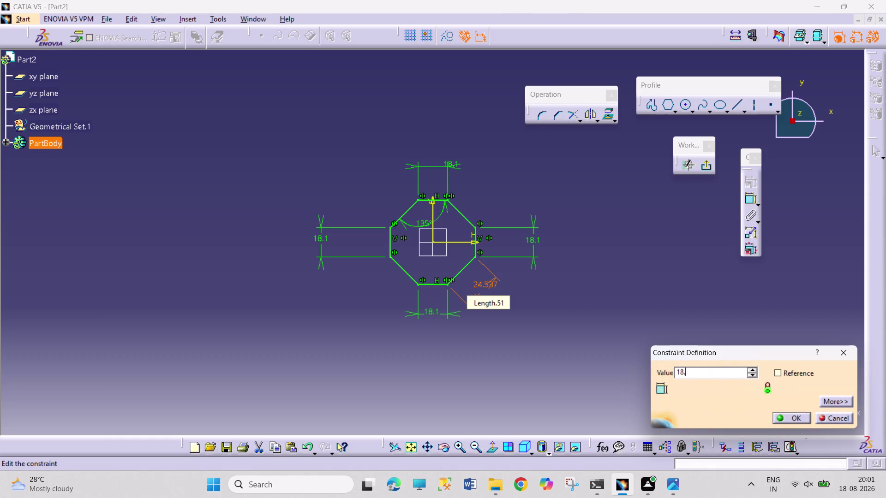
text(1)
key(Return)
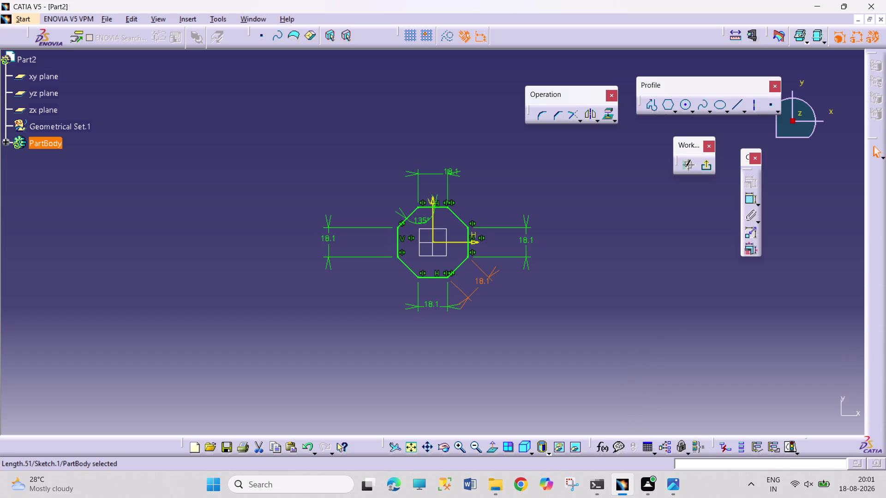
click(555, 309)
click(484, 284)
Start a Pad, acknowledge the warning, enable Thick and set length 45 mm.
click(711, 167)
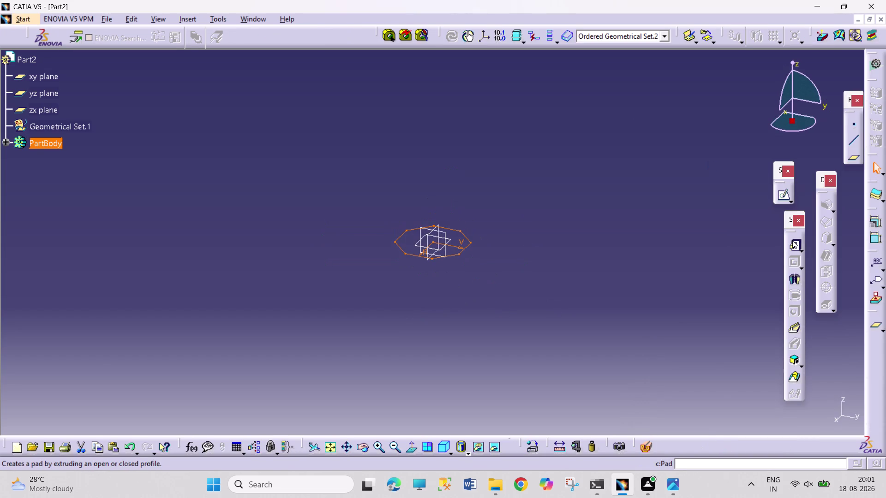
click(792, 241)
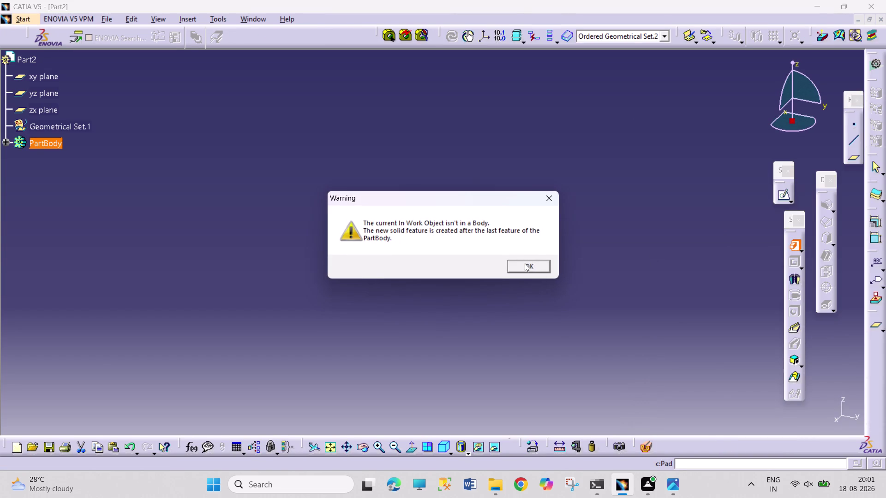
click(539, 263)
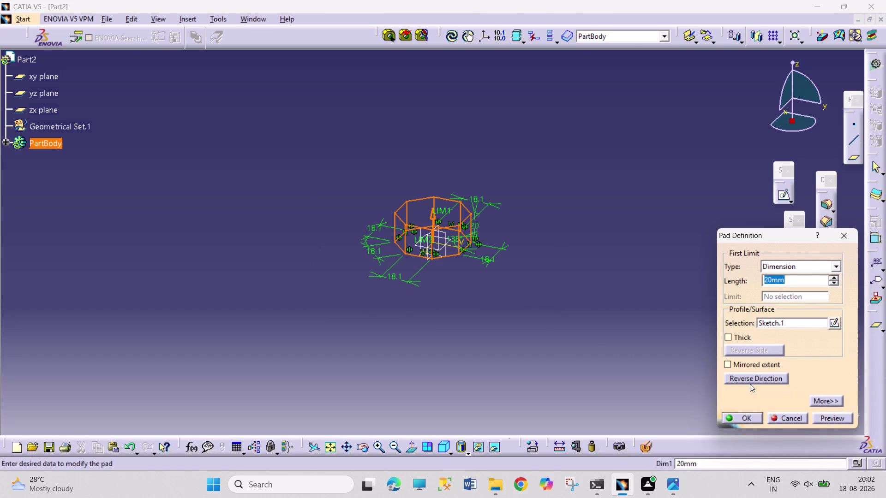
click(730, 338)
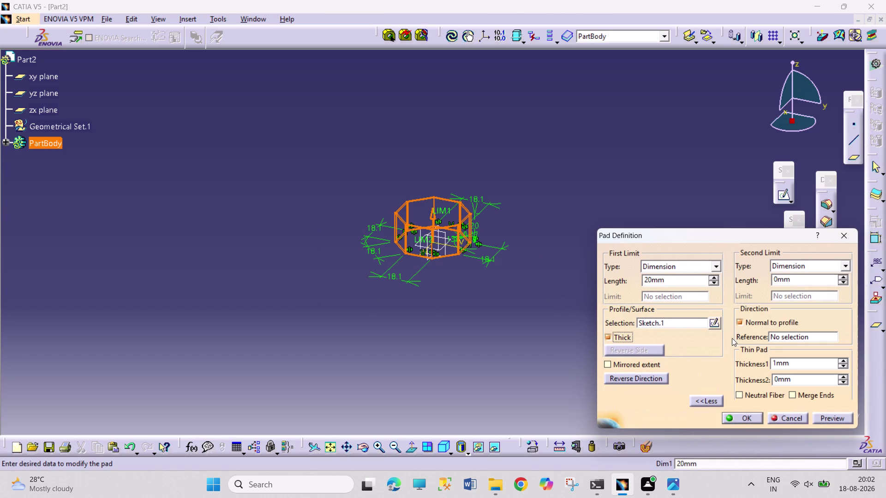
drag(652, 280, 621, 279)
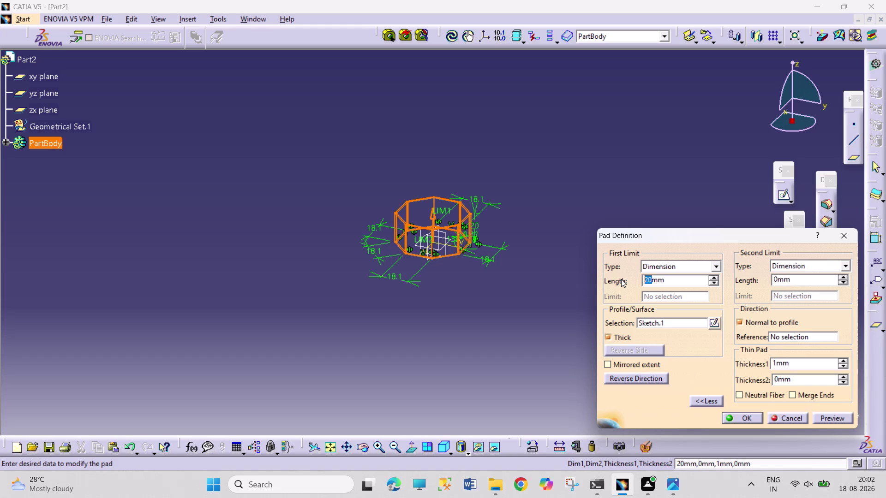
text(45)
click(775, 365)
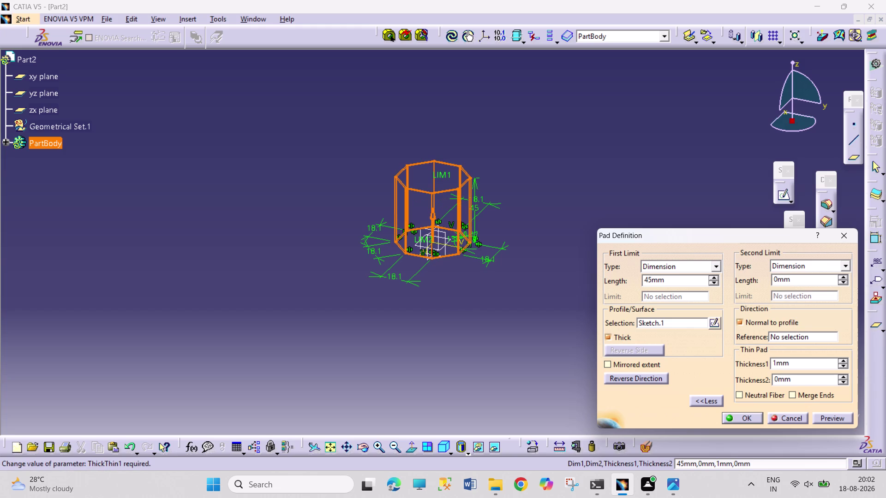
Orbit to inspect the shell, enter wall thickness 2.1 and confirm the thin pad.
click(363, 451)
drag(495, 224, 475, 333)
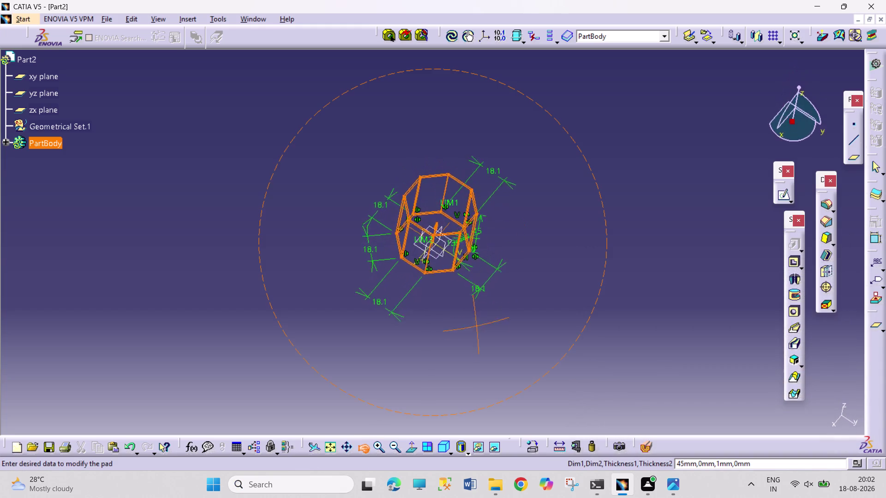
drag(475, 332, 429, 374)
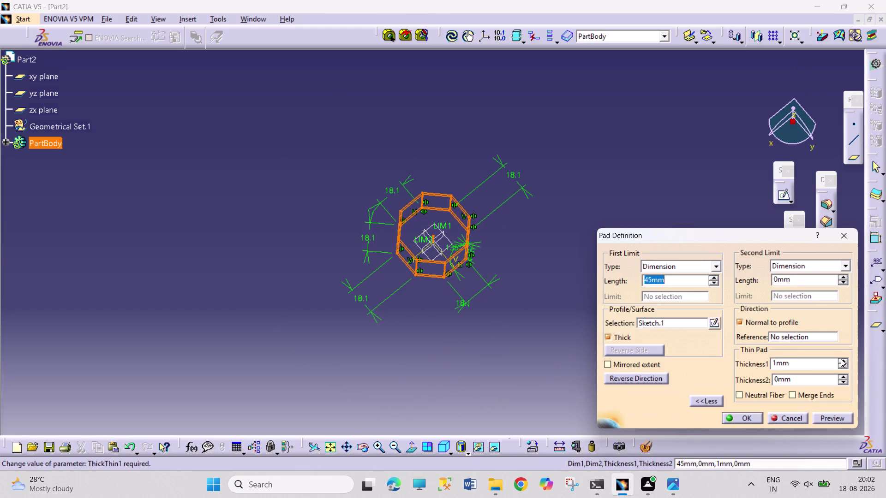
click(841, 360)
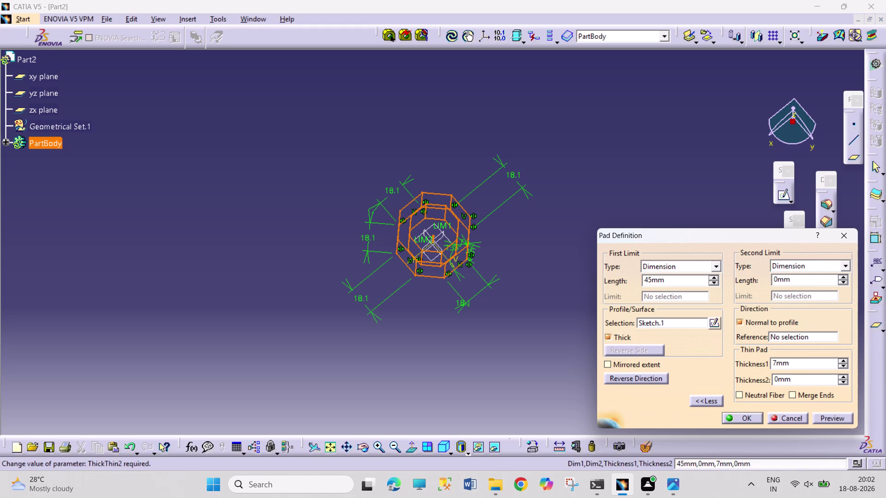
drag(777, 365, 770, 361)
text(2.)
text(1)
key(Return)
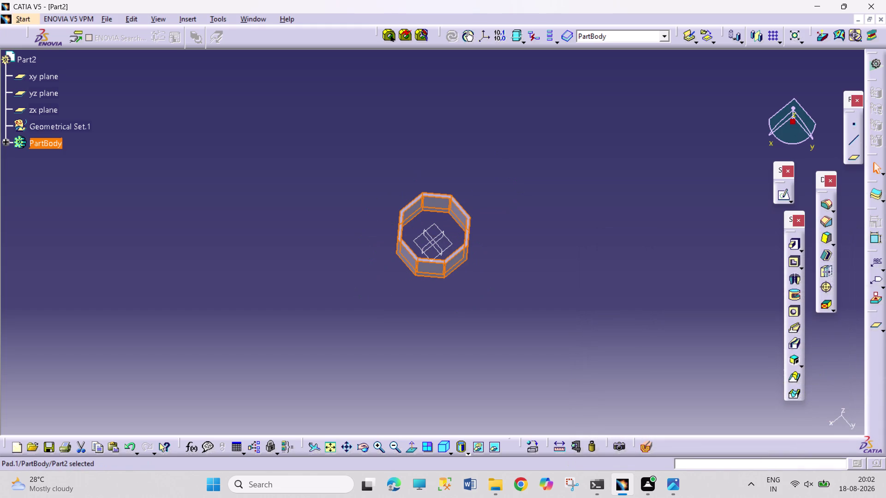
Create a plane offset 3 mm from the xy plane.
click(518, 359)
click(358, 447)
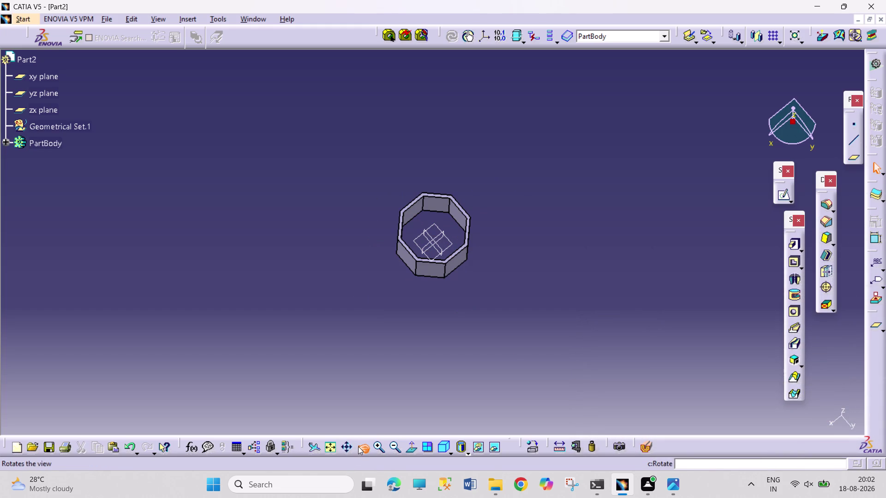
drag(407, 382, 546, 94)
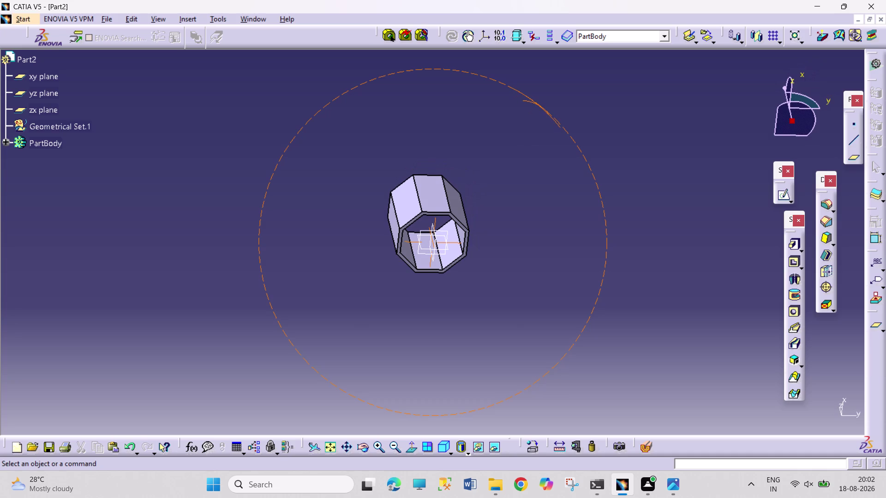
click(447, 233)
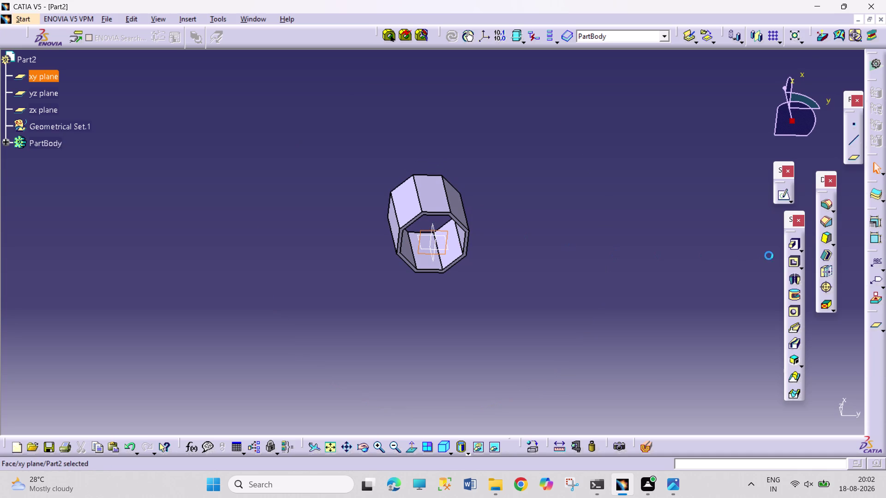
click(855, 158)
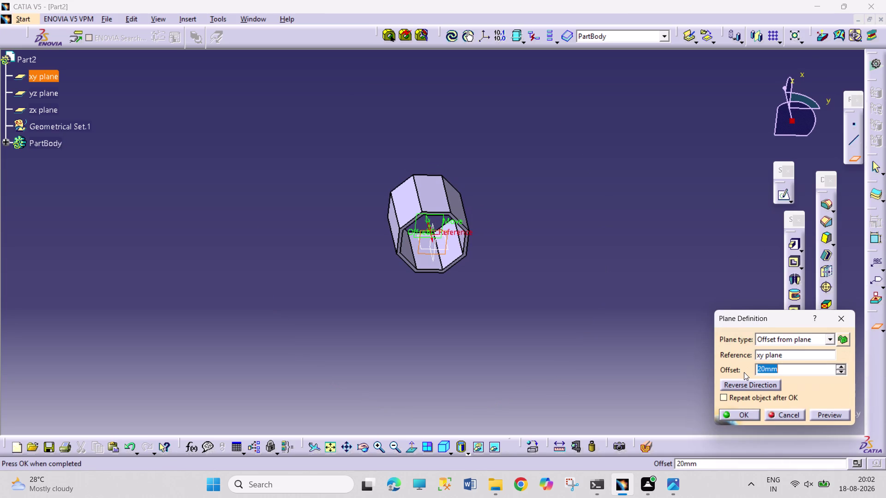
key(3)
key(Return)
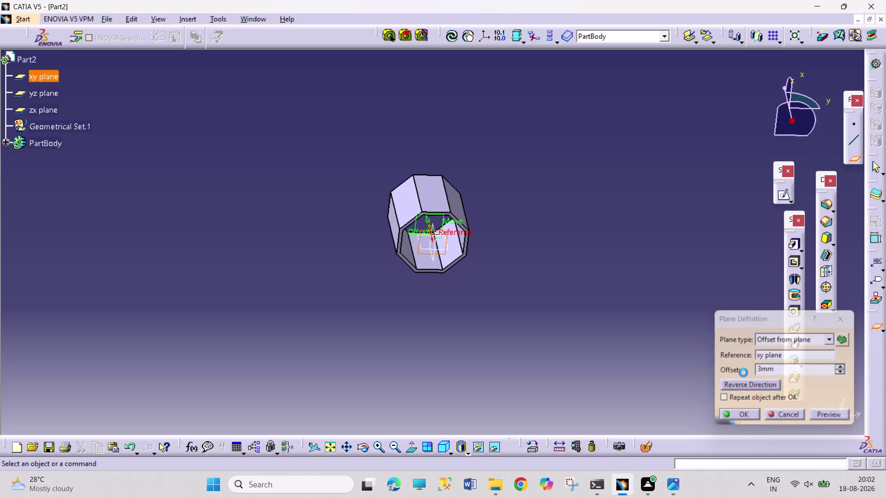
Orbit the model, expand the tree to Plane.1, and begin a sketch on it.
click(448, 227)
click(359, 447)
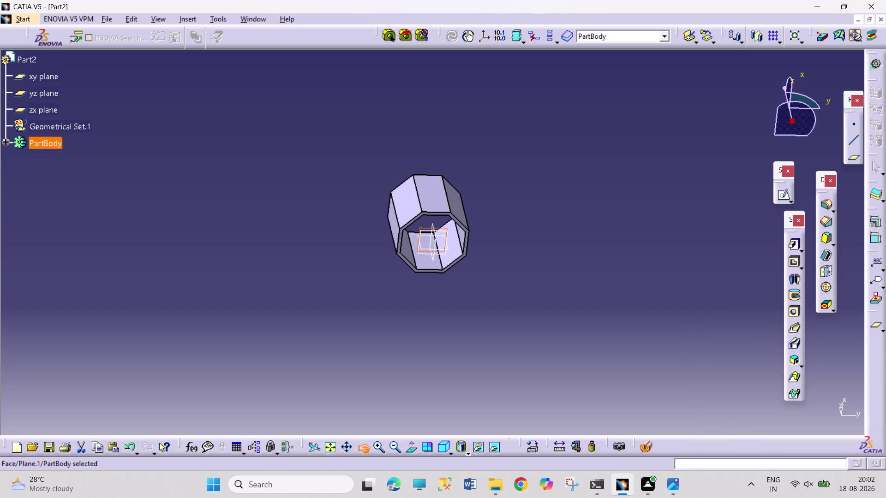
drag(461, 305, 442, 398)
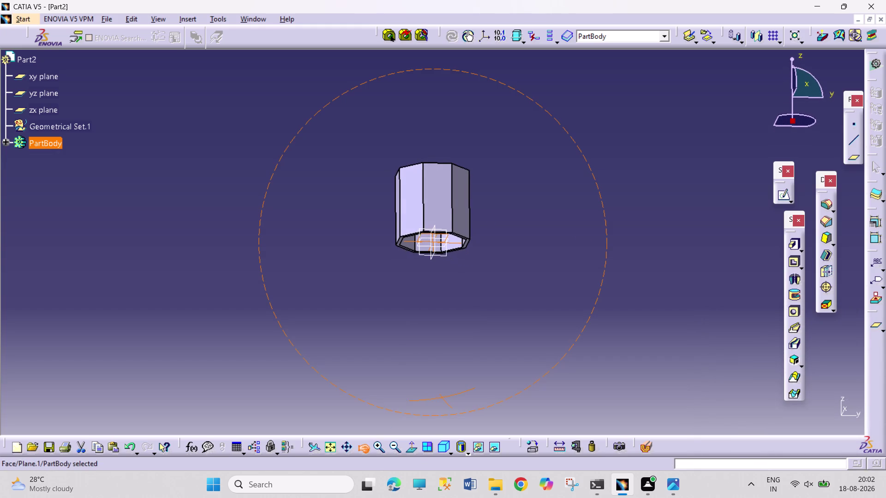
drag(442, 397, 442, 322)
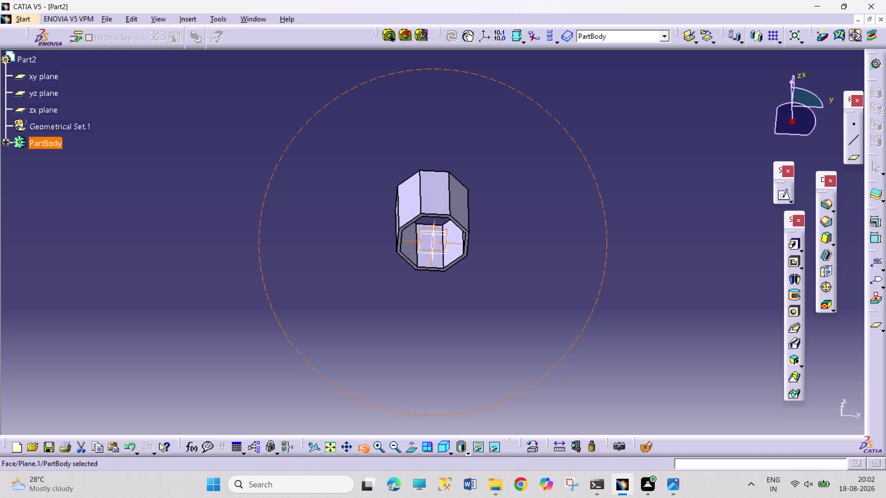
drag(442, 322, 340, 327)
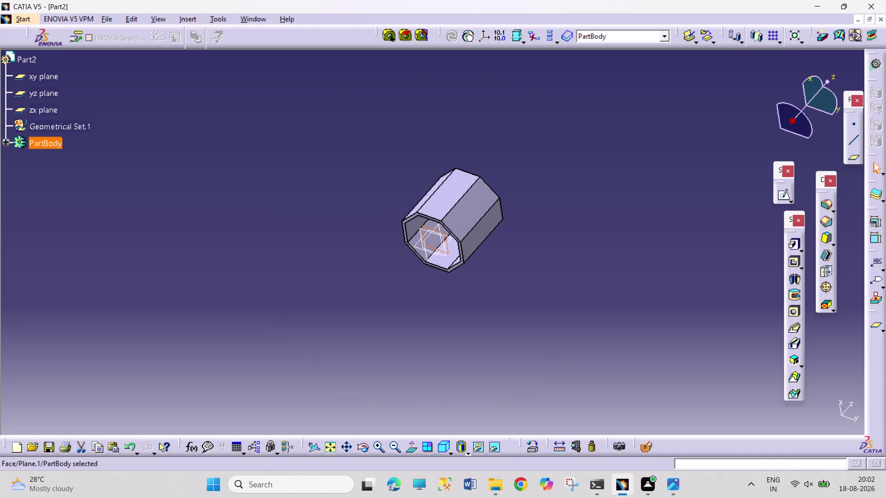
click(8, 137)
click(12, 140)
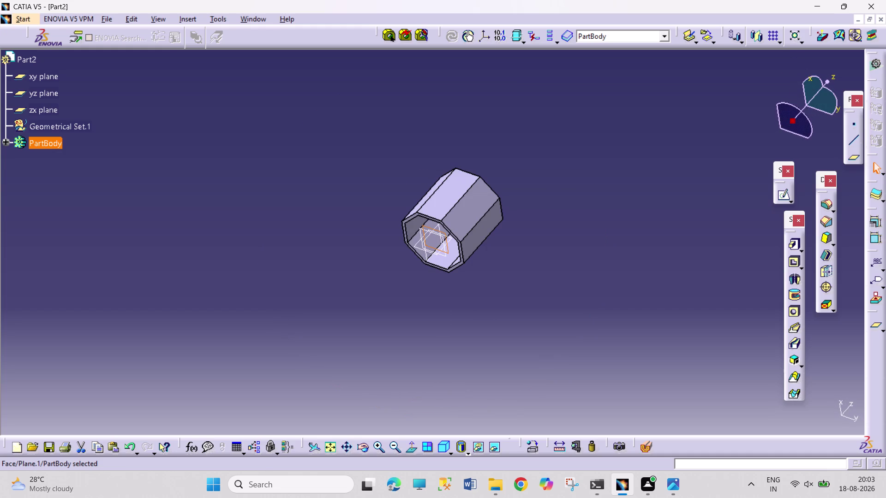
click(6, 143)
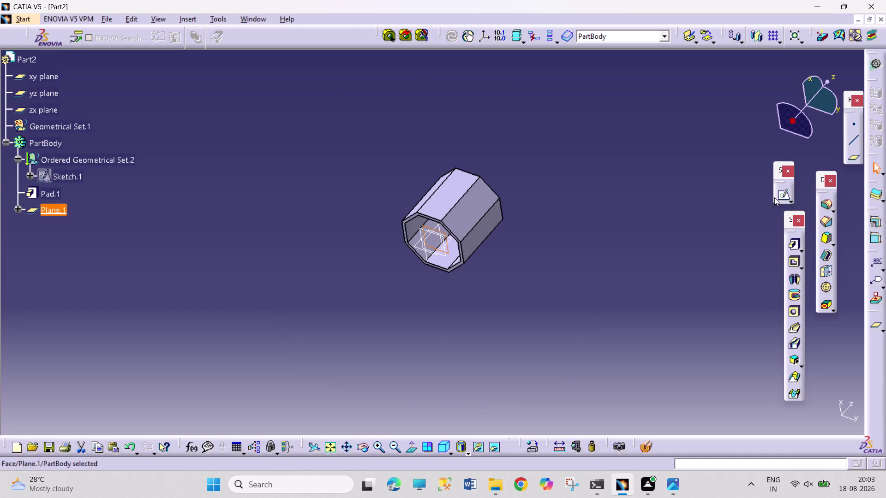
click(781, 196)
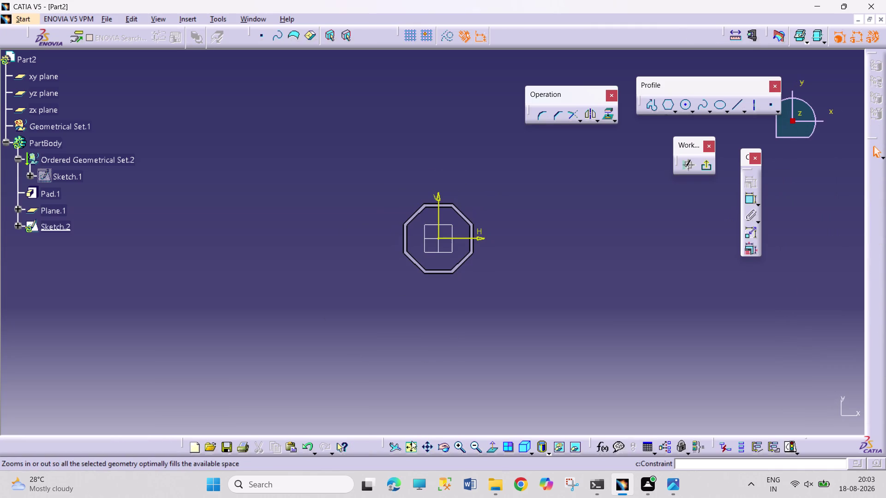
Fit the octagon in view and draw a circle centred on the origin inside it.
click(407, 449)
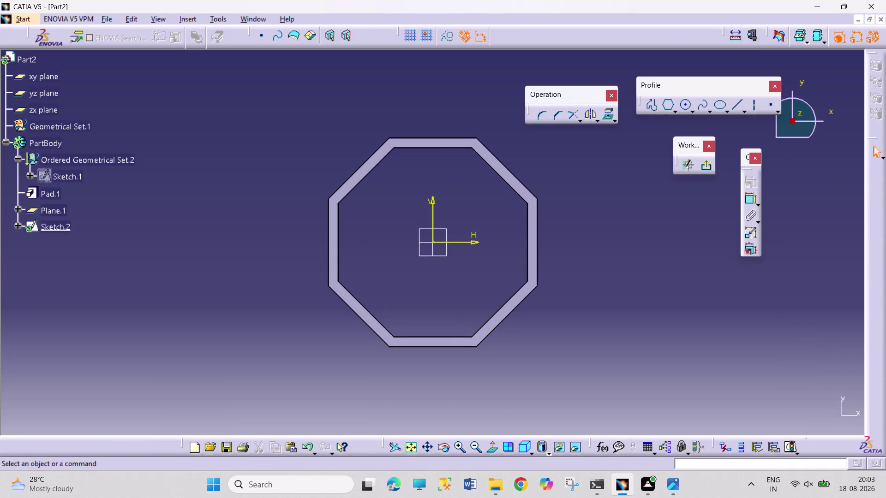
click(687, 108)
click(433, 243)
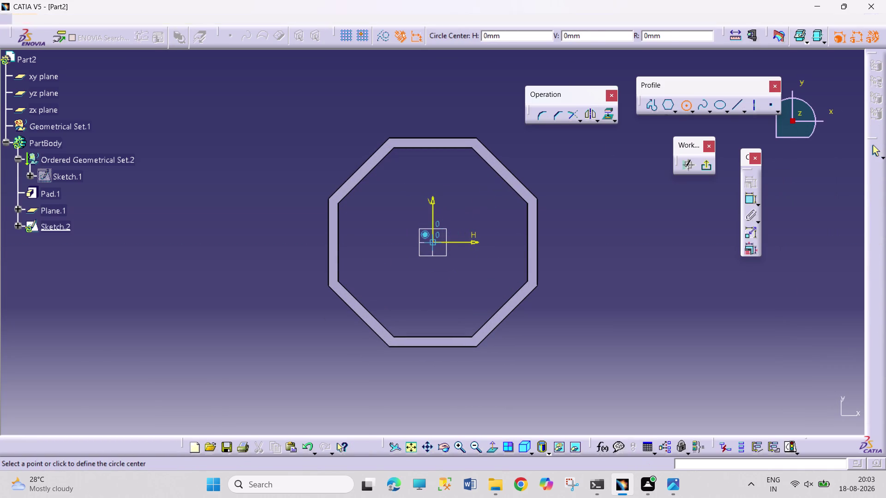
click(476, 298)
click(750, 199)
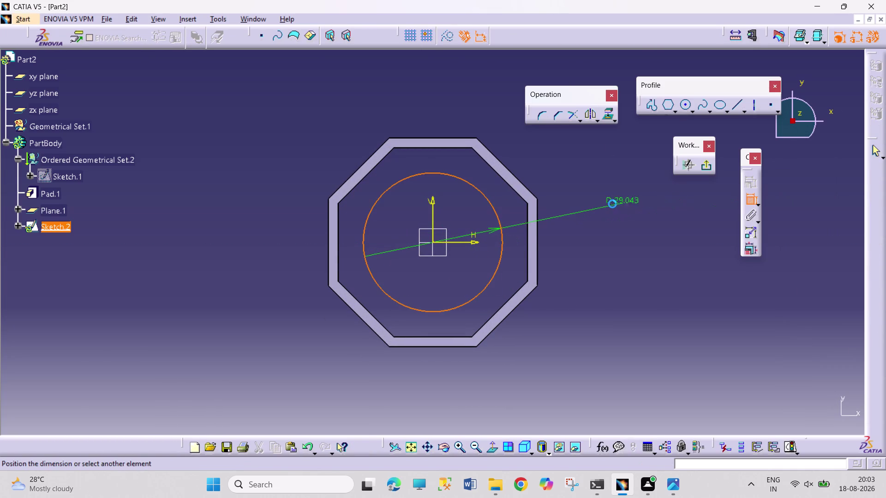
Constrain the circle's diameter to 39.6 mm and exit the sketch.
click(612, 204)
double_click(621, 201)
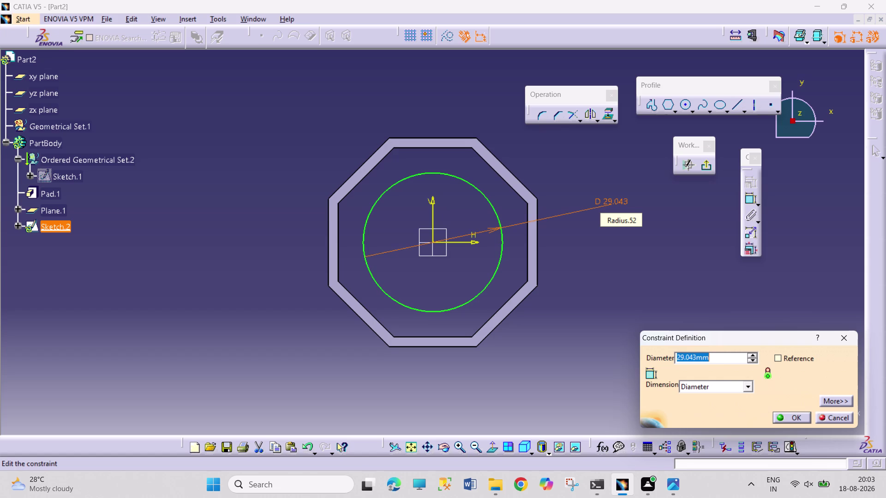
text(39.6)
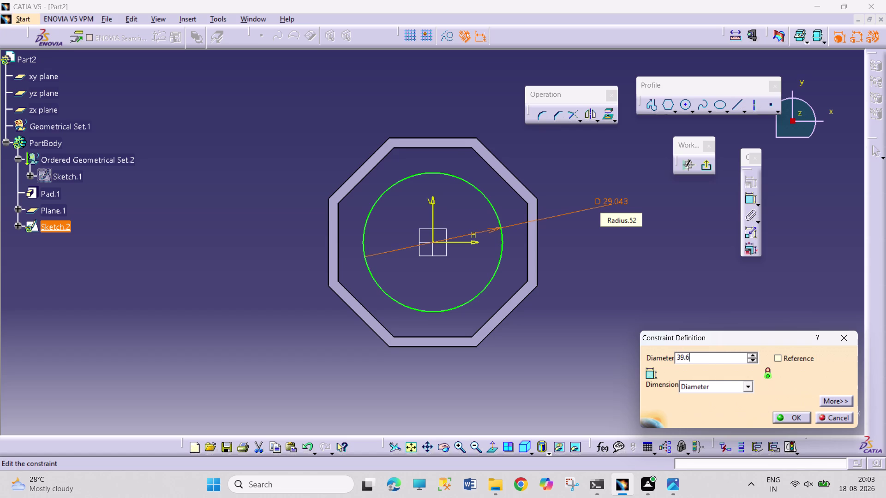
key(Return)
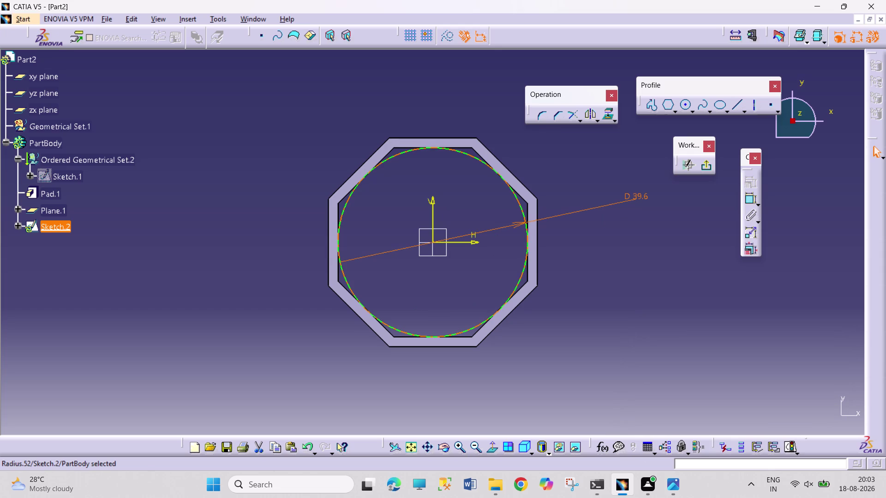
click(608, 262)
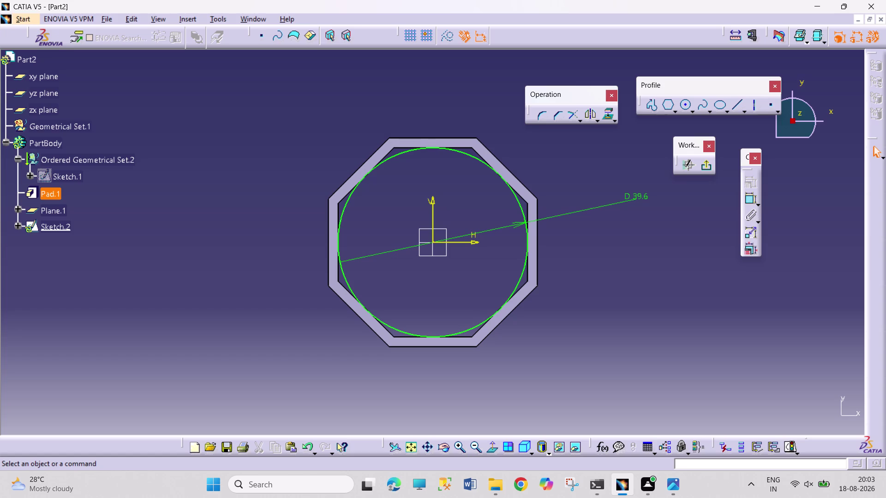
click(713, 168)
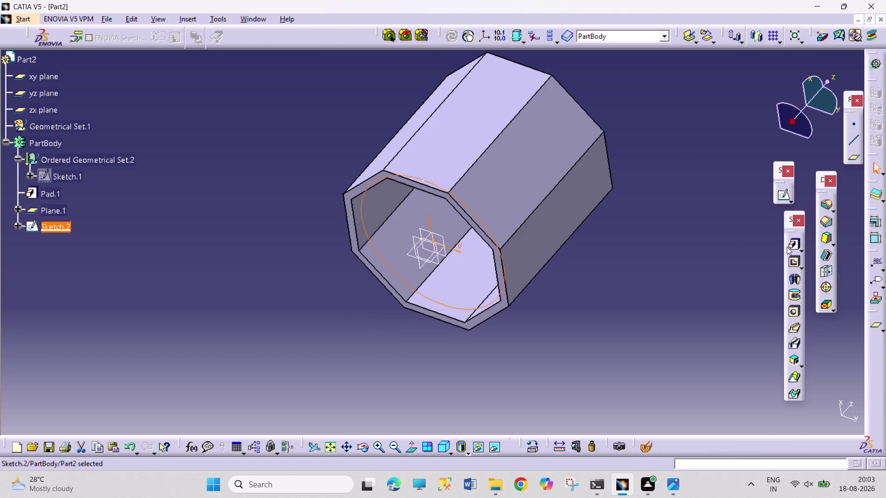
Pad Sketch.2's circle into Pad.2, a thin 1 mm circular floor, with the revised length.
click(791, 246)
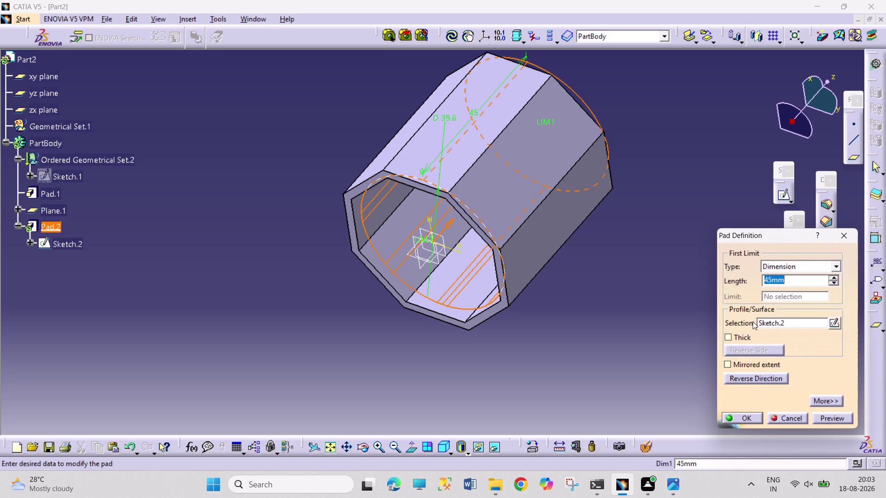
key(1)
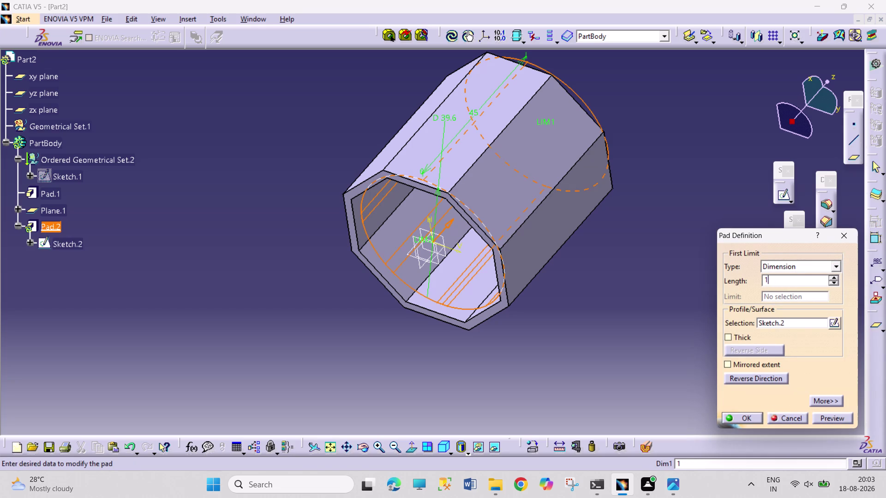
text(.5)
key(Return)
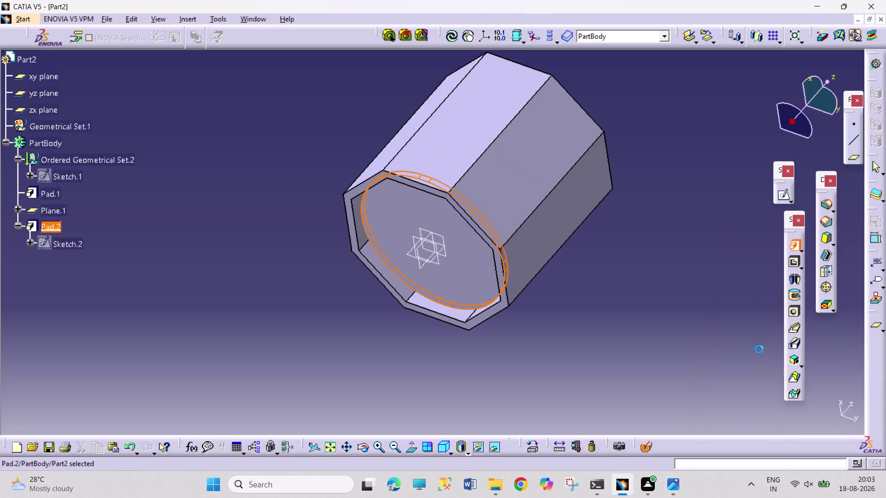
click(611, 343)
Orbit the octagonal cup to view it from several angles.
click(365, 447)
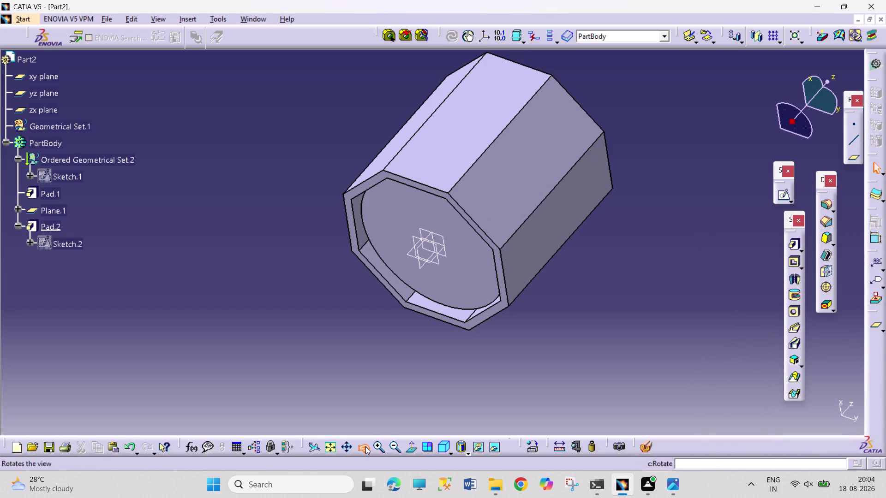
drag(368, 386, 483, 312)
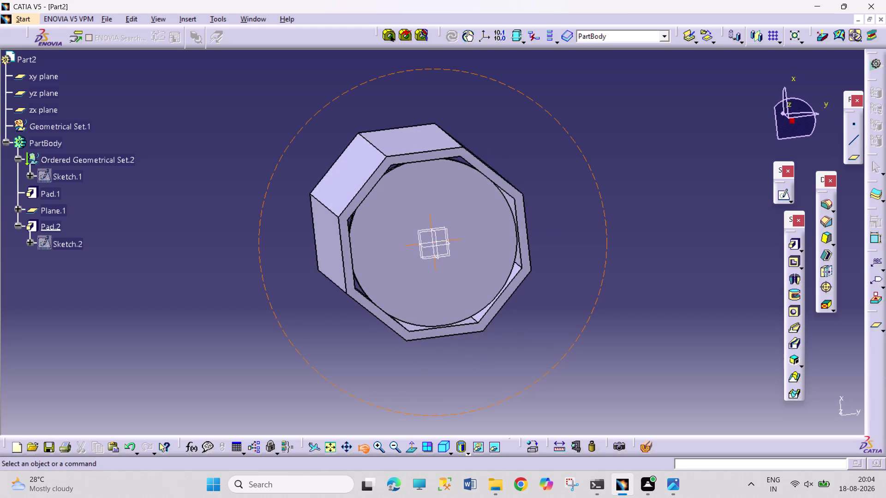
drag(483, 312, 500, 310)
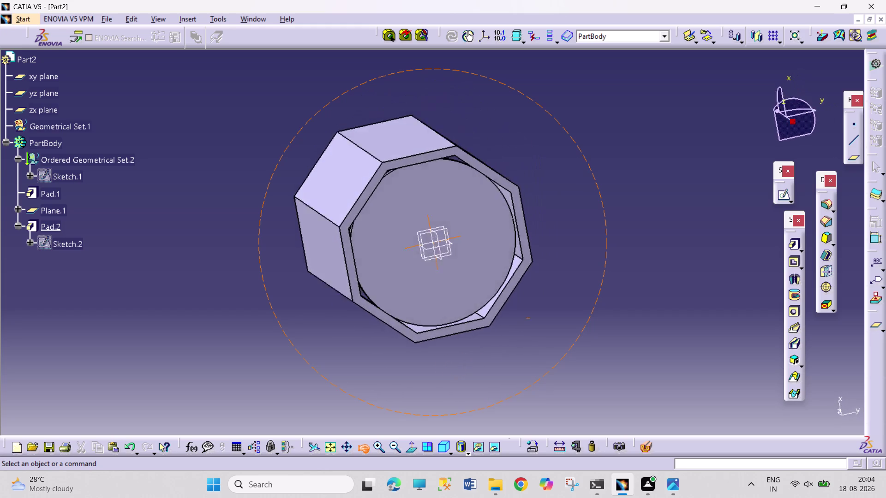
drag(500, 311, 487, 349)
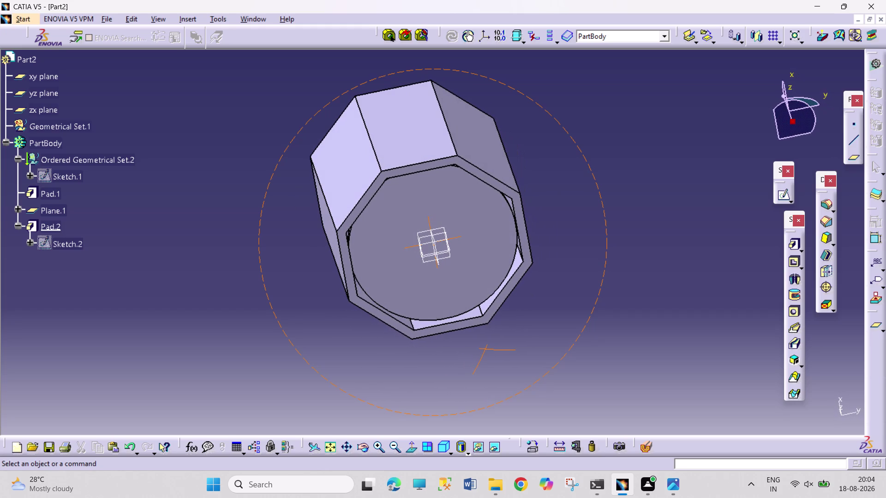
Start a new sketch, Sketch.3, on the cup's base face.
click(328, 452)
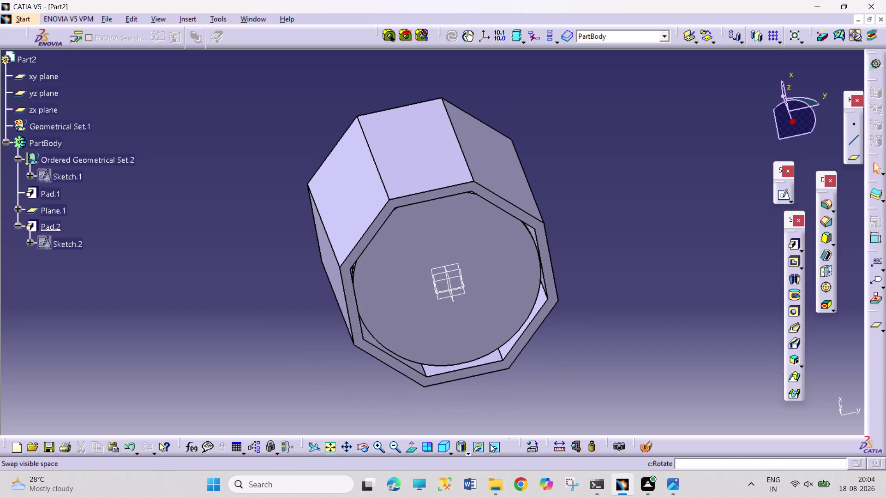
click(487, 334)
click(778, 194)
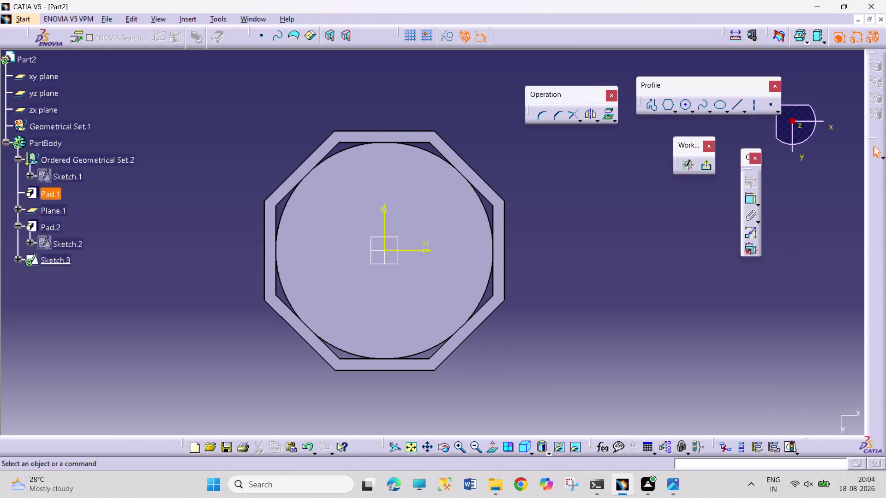
Pick the inner octagon edges and the circle edge for 3D projection.
click(400, 141)
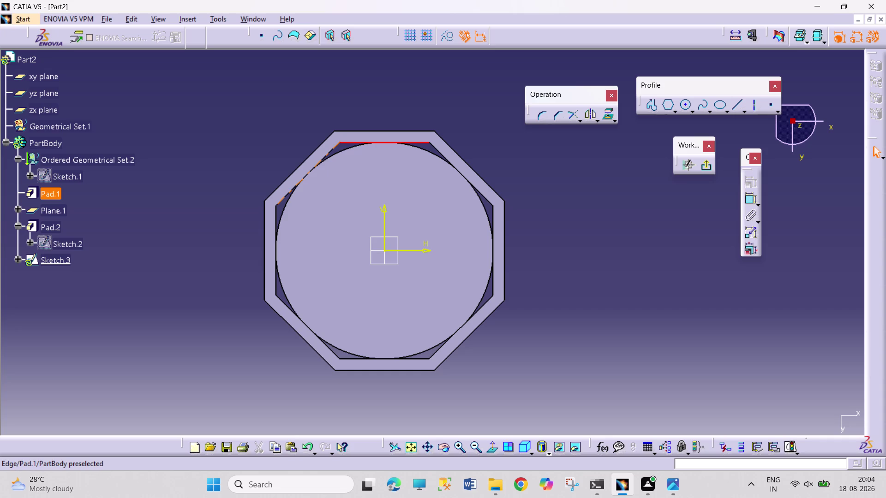
click(331, 148)
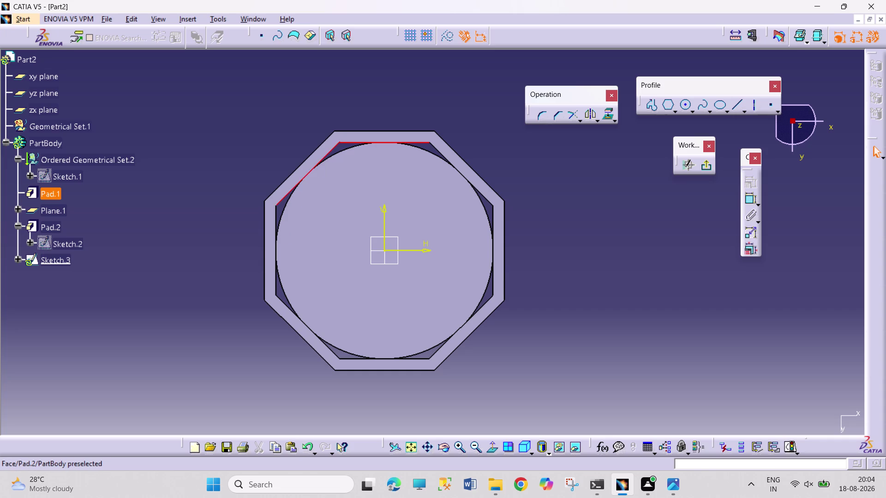
click(275, 241)
click(296, 317)
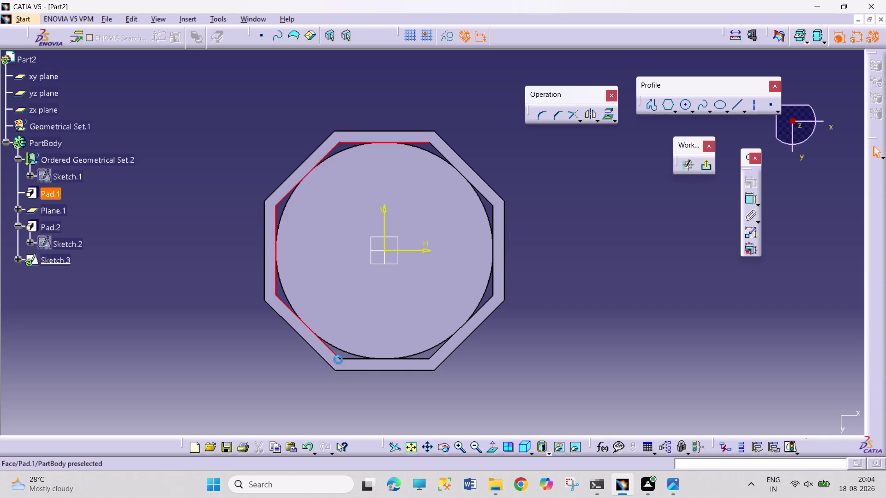
click(377, 359)
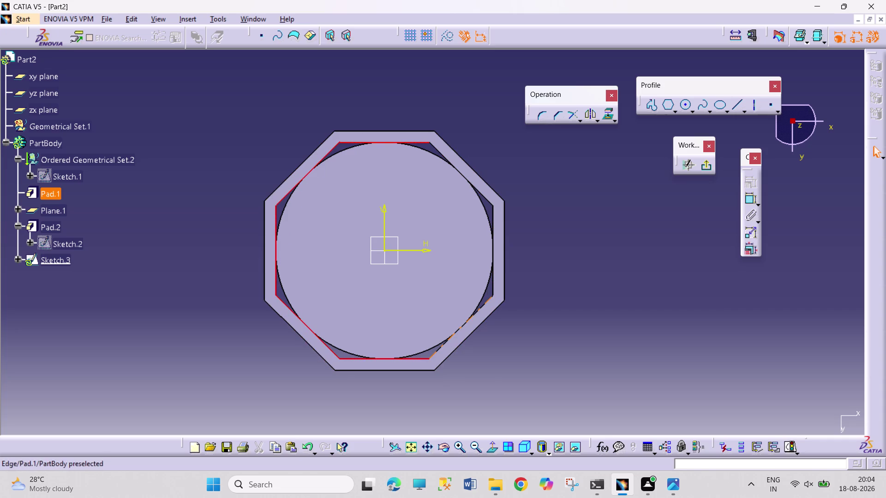
drag(436, 352, 441, 349)
click(491, 277)
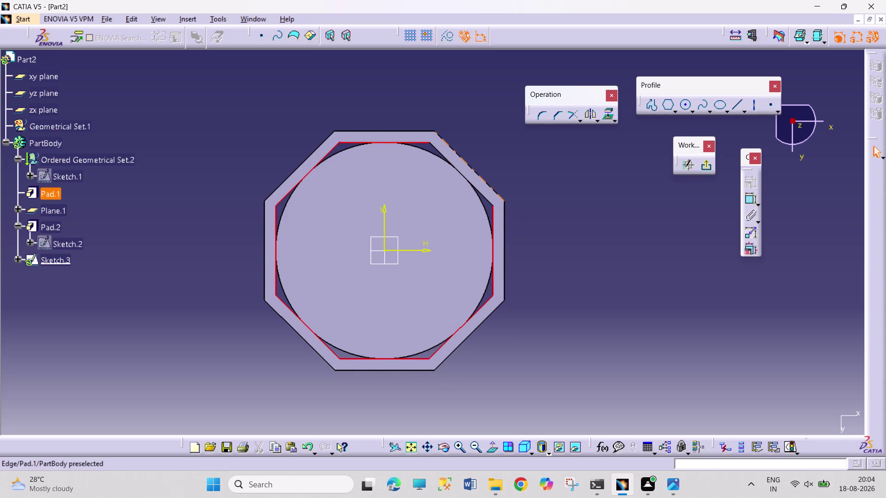
click(469, 183)
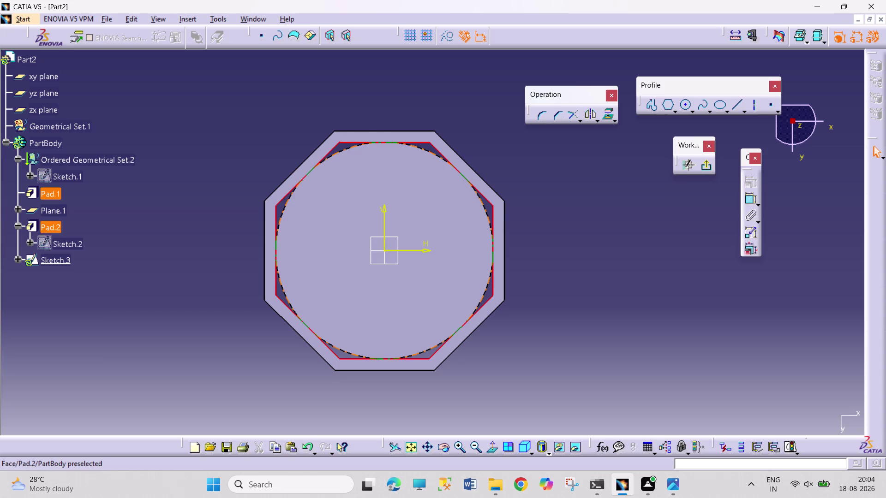
click(482, 204)
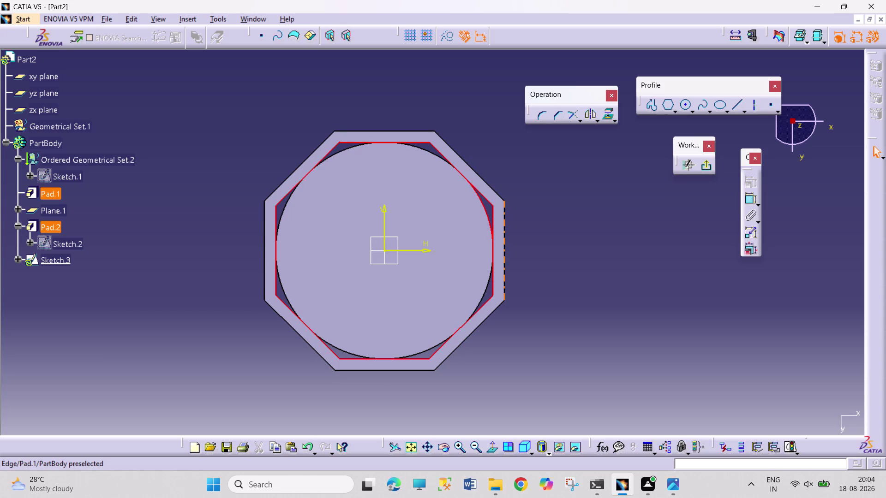
click(605, 117)
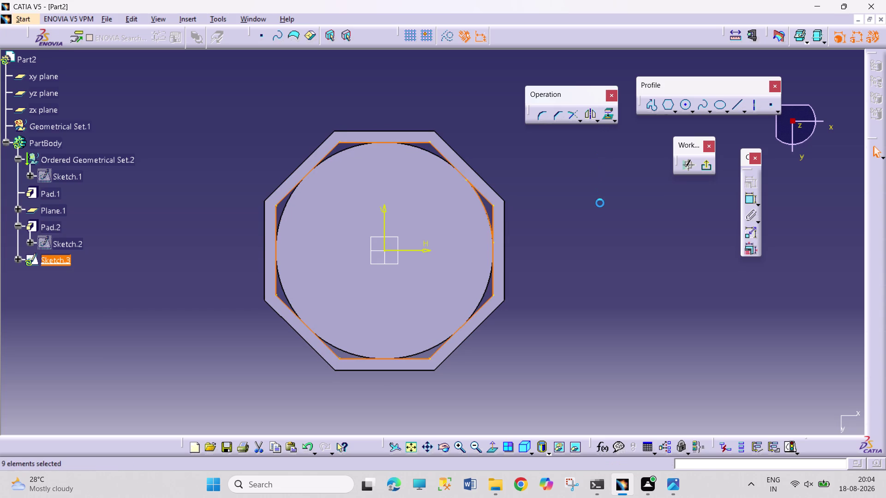
Project the nine edges into Sketch.3, exit, and attempt a pad, raising an open-profile warning.
click(600, 203)
click(710, 168)
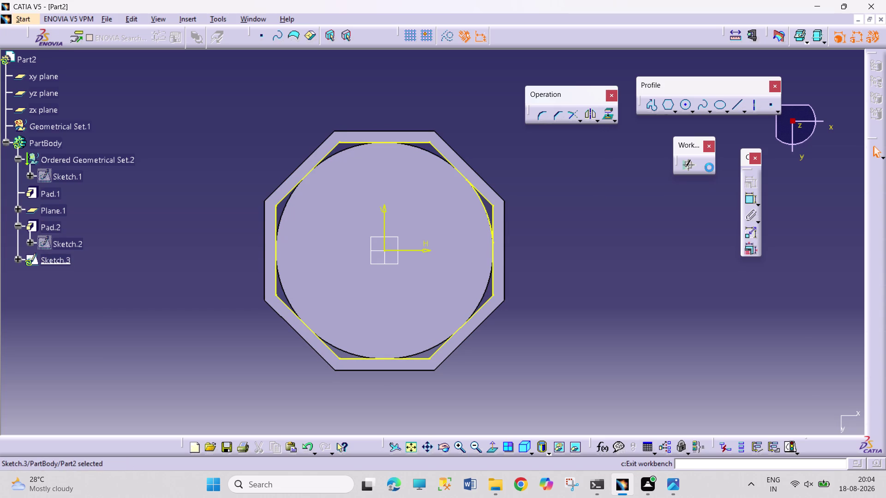
click(791, 244)
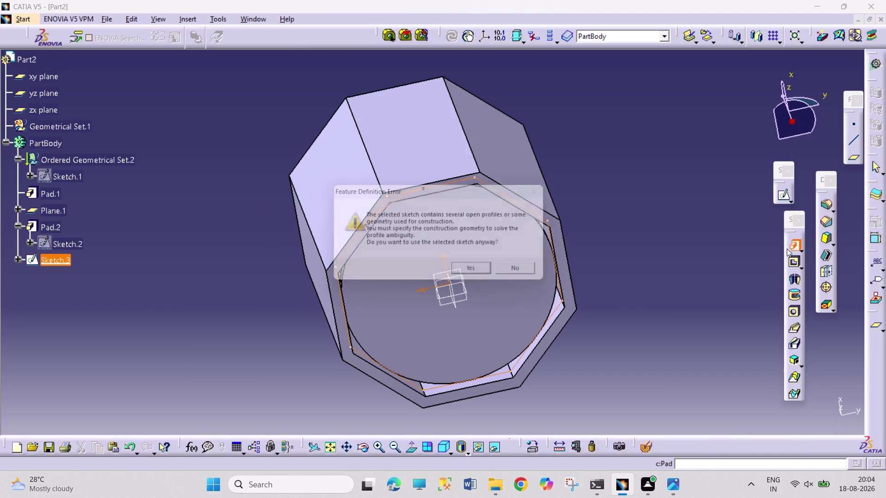
Dismiss the warning, cancel the Pad Definition, and delete Sketch.3 from the tree.
click(484, 273)
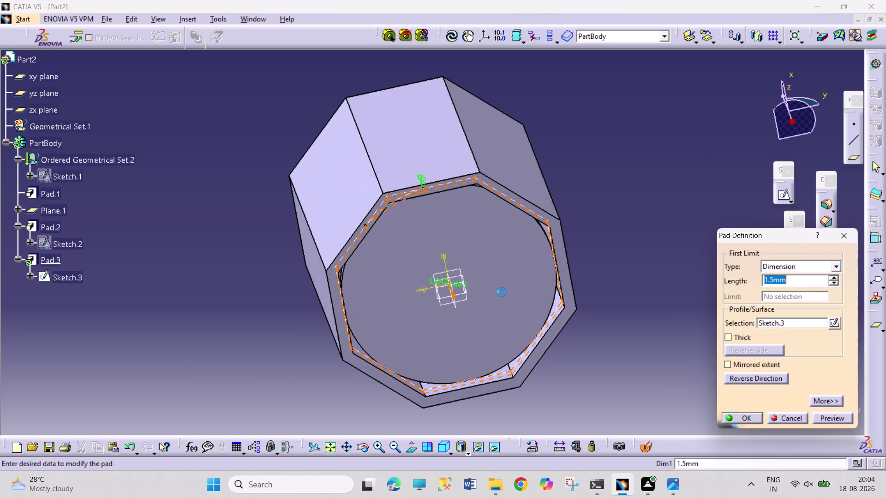
click(779, 416)
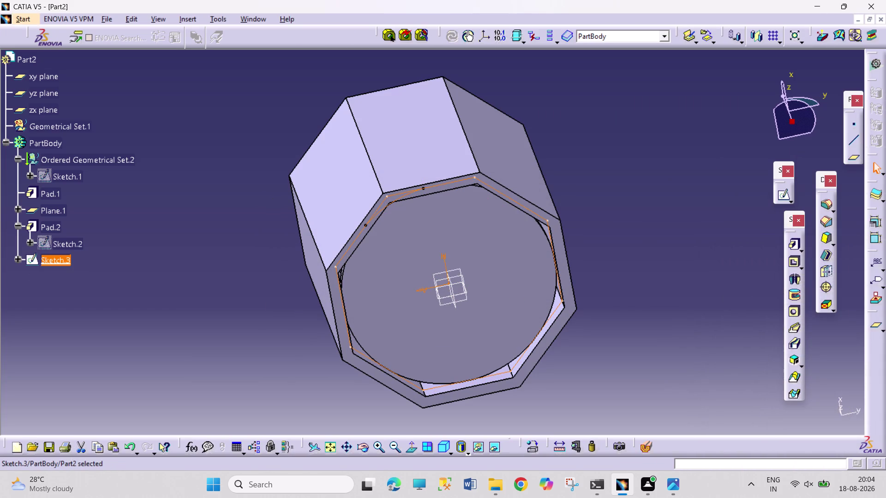
click(646, 396)
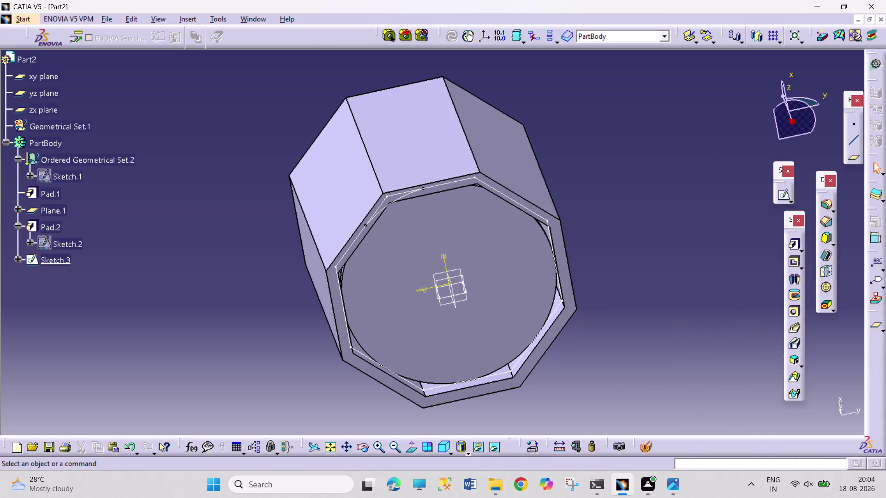
right_click(67, 257)
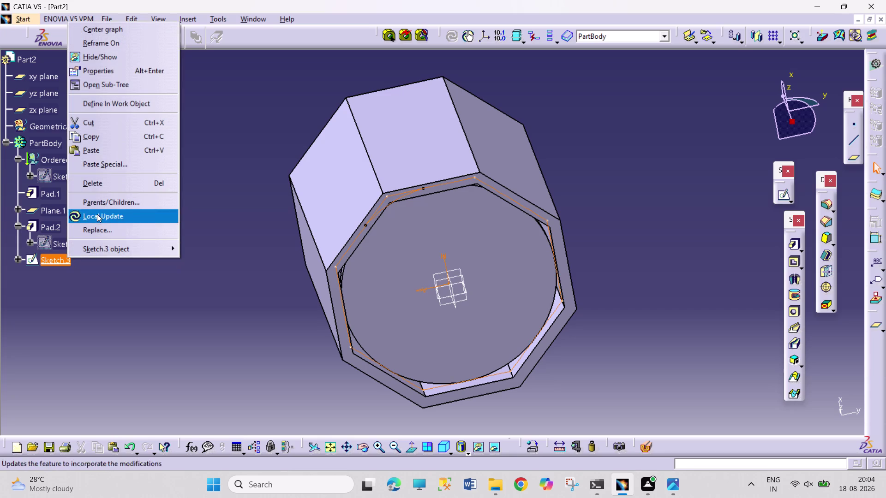
click(114, 184)
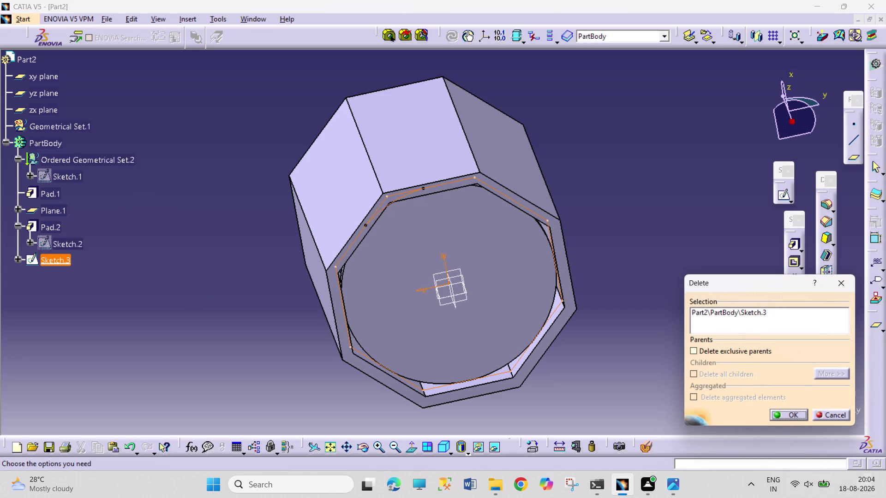
click(788, 417)
click(661, 369)
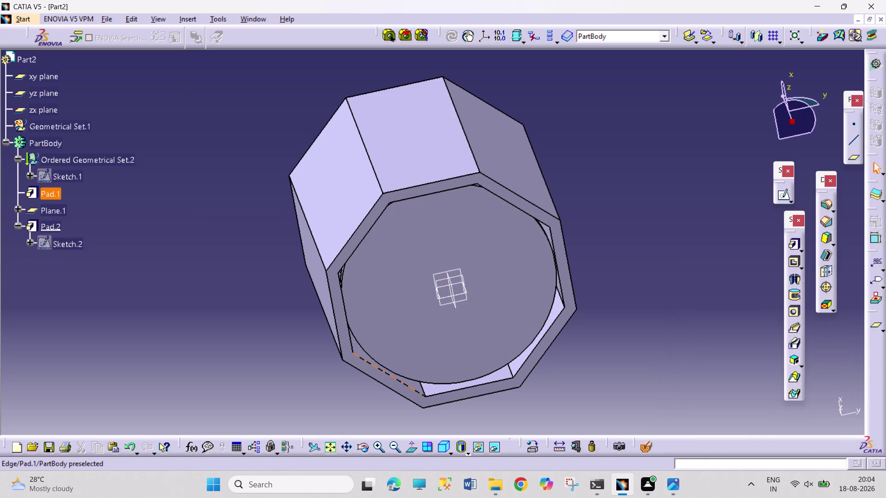
Orbit to face the cup's base, then reopen Sketch.2 with its 39.6 mm circle.
click(360, 451)
drag(562, 421, 504, 325)
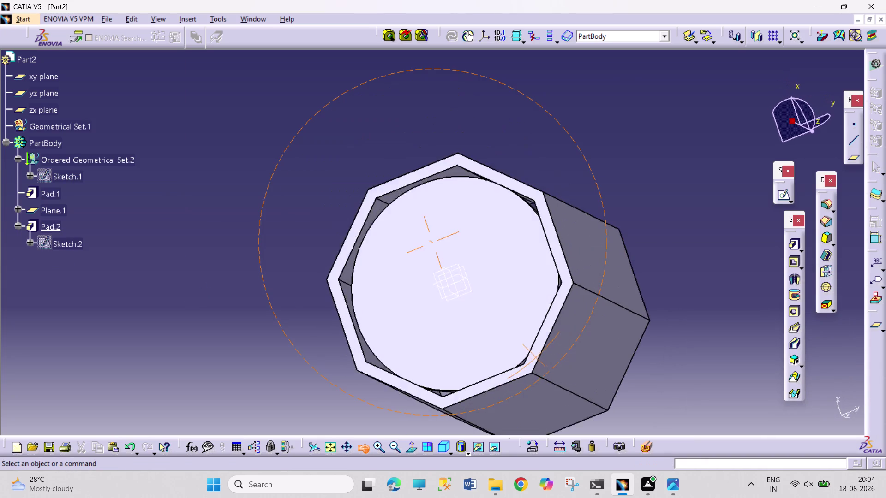
drag(504, 324, 568, 321)
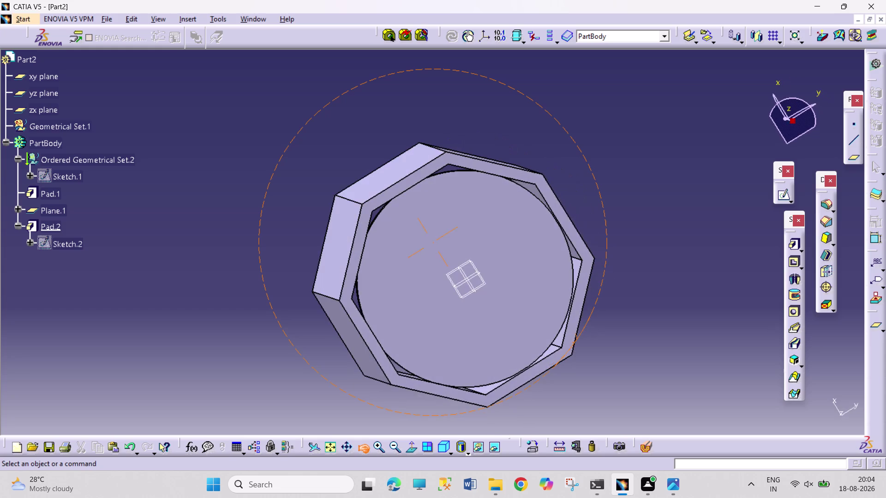
drag(568, 322, 556, 321)
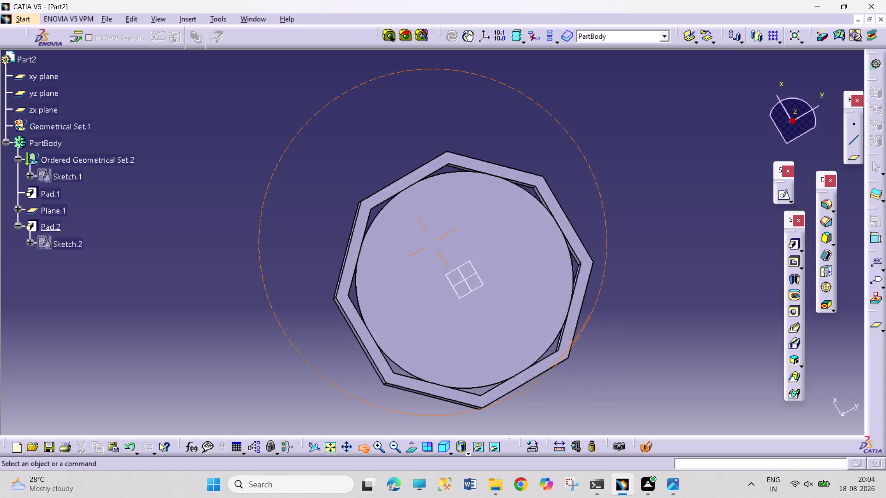
drag(557, 321, 544, 346)
right_drag(549, 348, 544, 345)
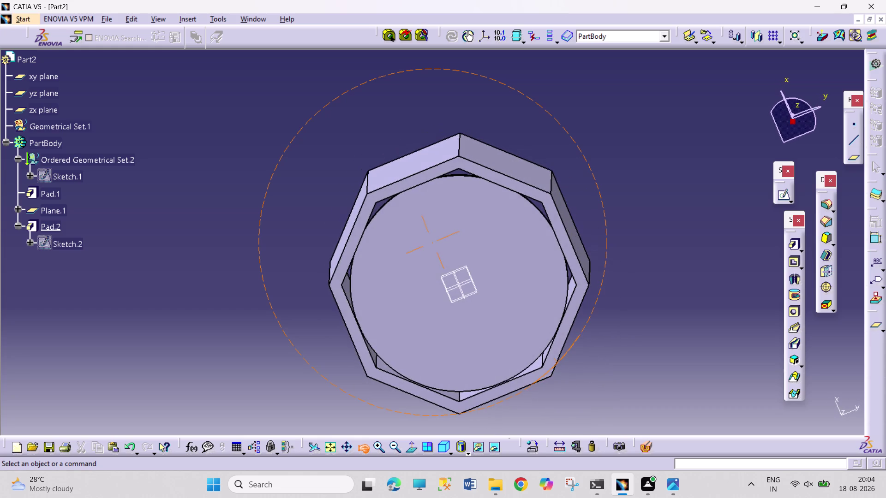
drag(544, 345, 542, 339)
click(596, 350)
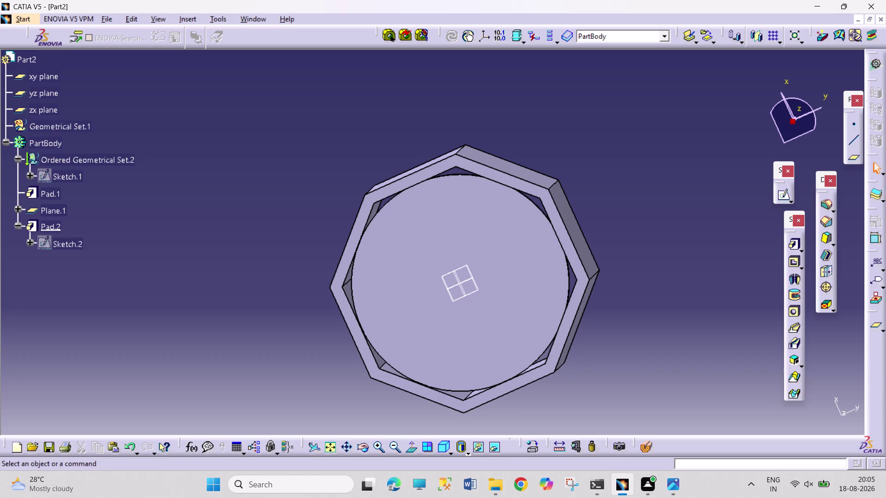
double_click(51, 240)
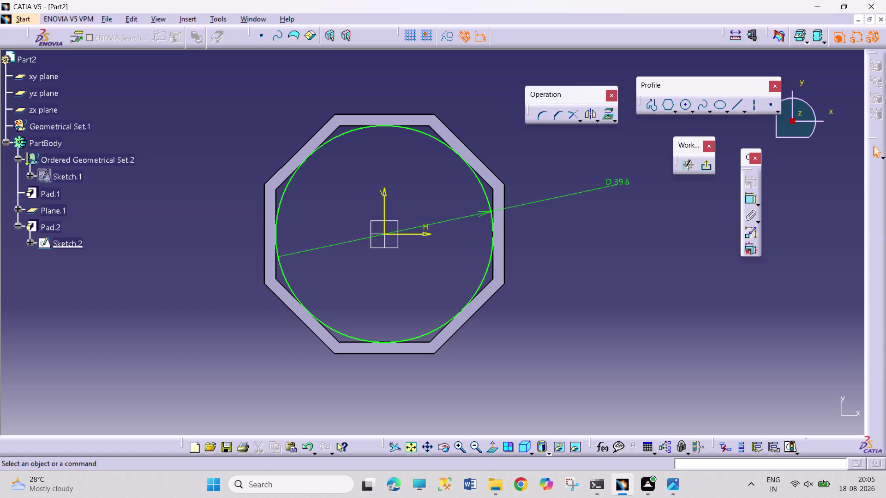
Change the circle's diameter to 40 mm, then to 41 mm.
double_click(626, 181)
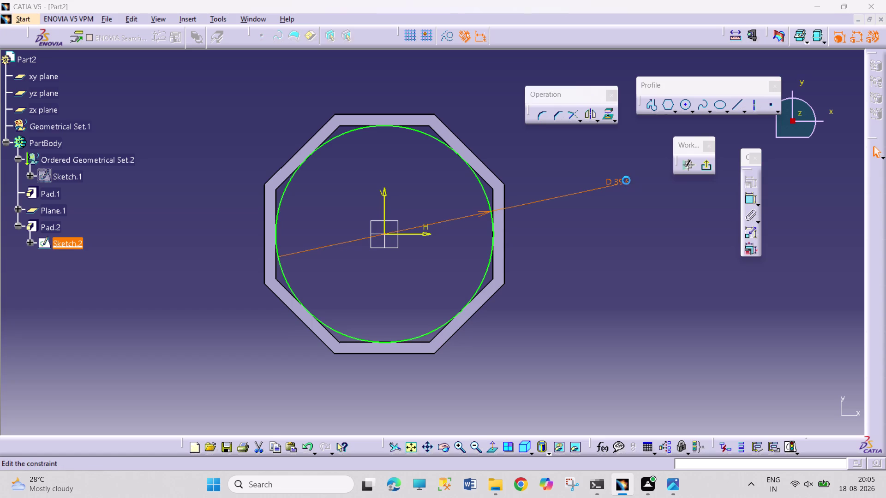
text(40)
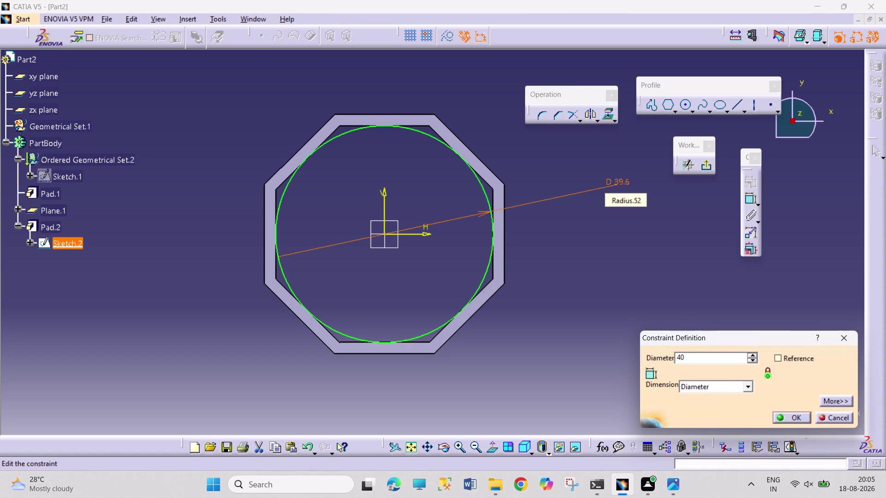
key(Return)
double_click(627, 181)
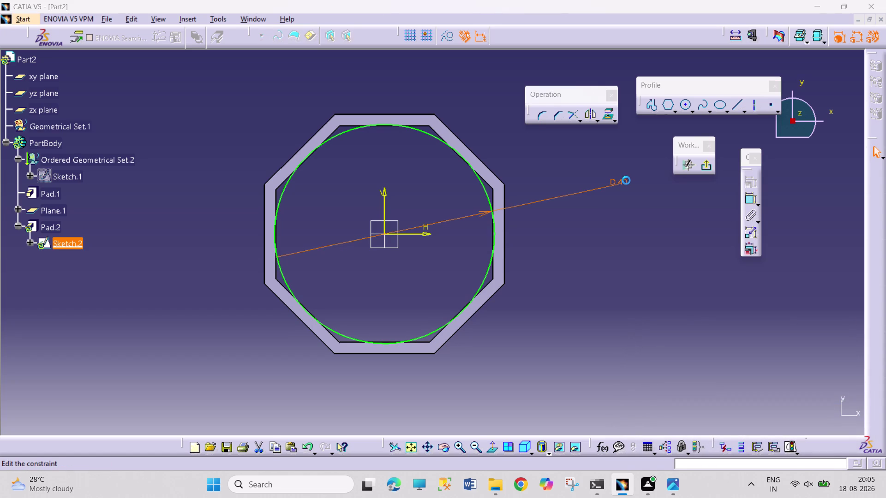
key(1)
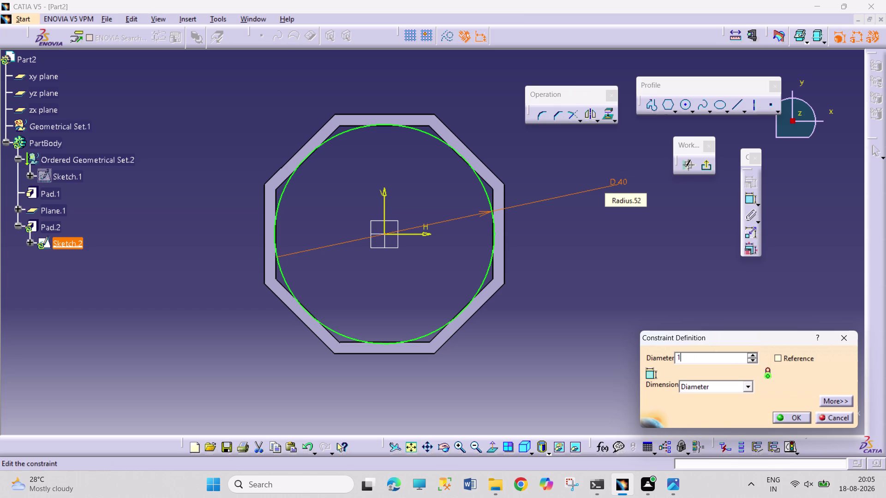
key(BackSpace)
text(41)
key(Return)
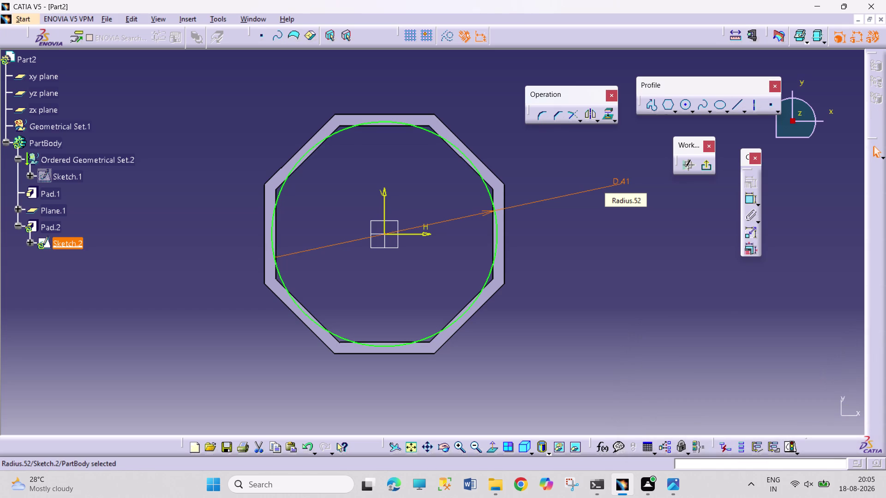
Increase the diameter to 42 mm, then 43 mm, and exit the sketch.
double_click(625, 181)
text(42)
key(Return)
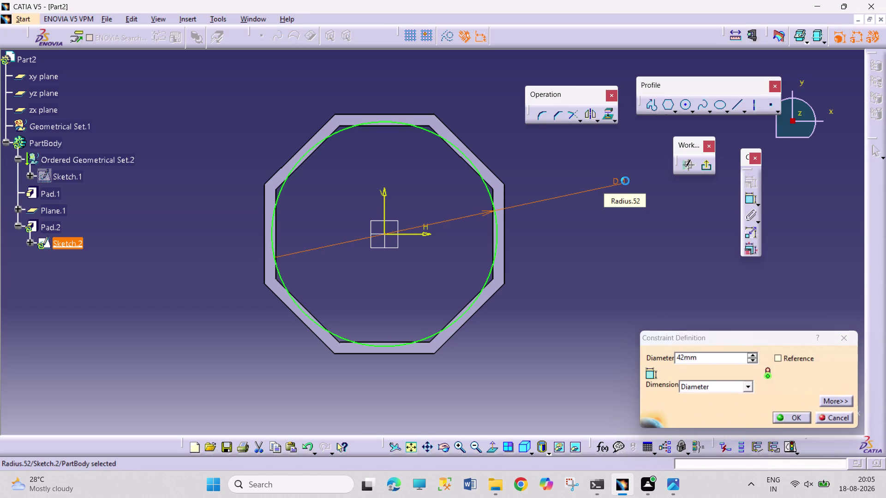
double_click(626, 181)
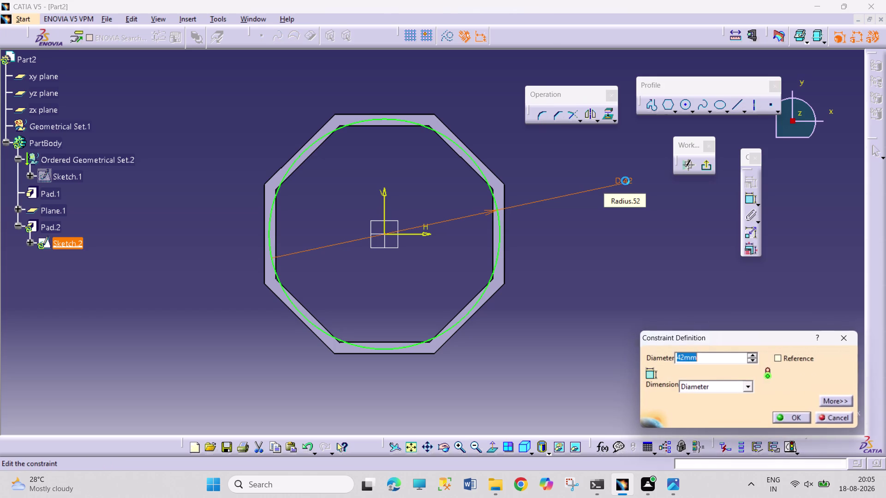
text(43)
key(Return)
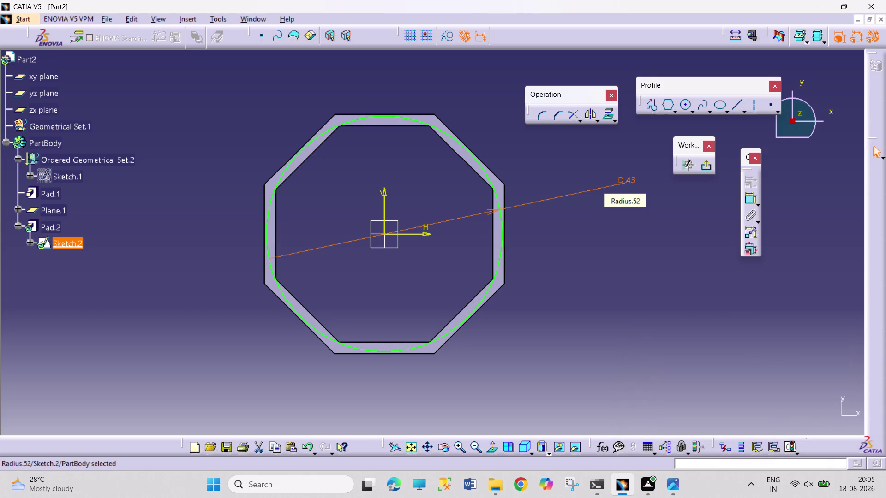
click(708, 164)
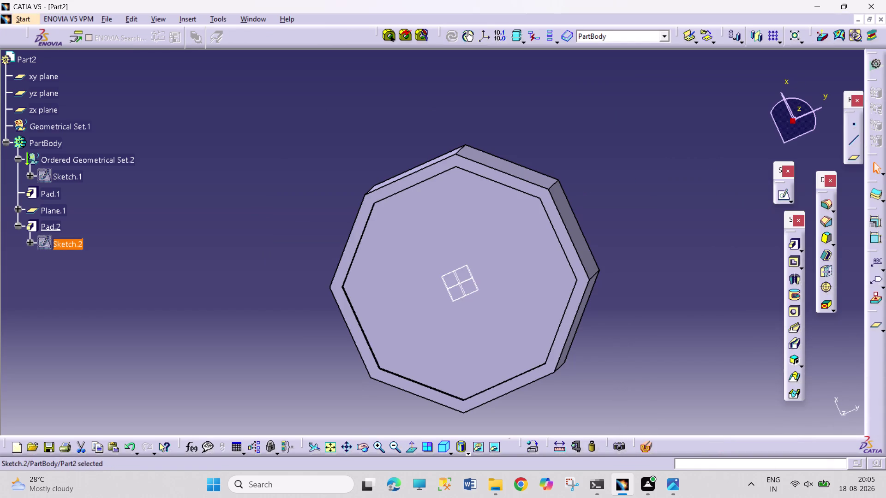
Orbit the hollow octagonal cup to inspect its sides and open end.
click(359, 444)
drag(341, 379, 475, 228)
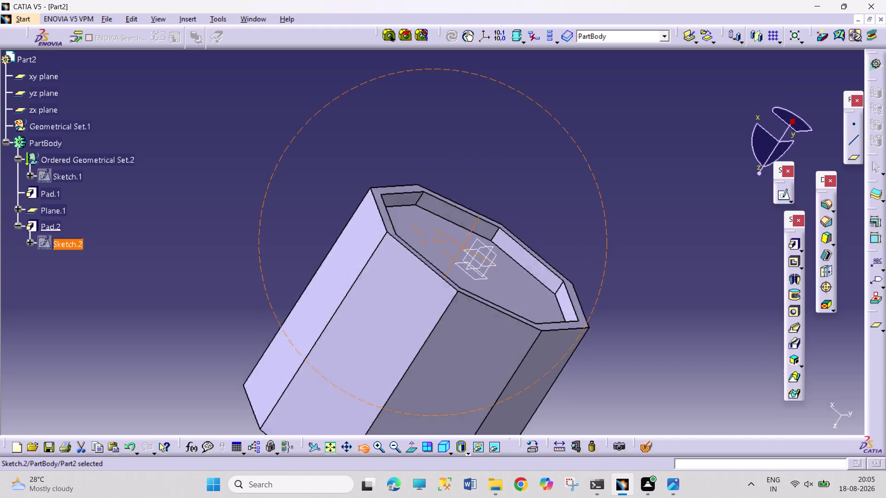
drag(475, 228, 270, 319)
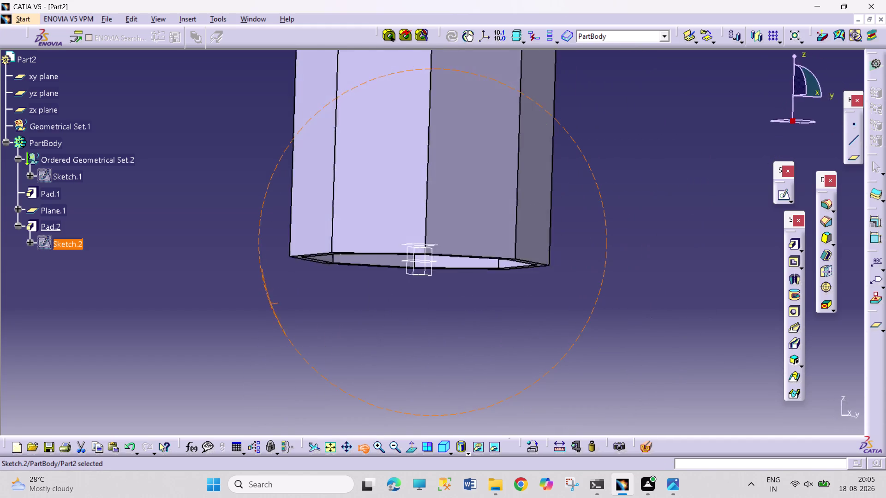
drag(270, 319, 310, 192)
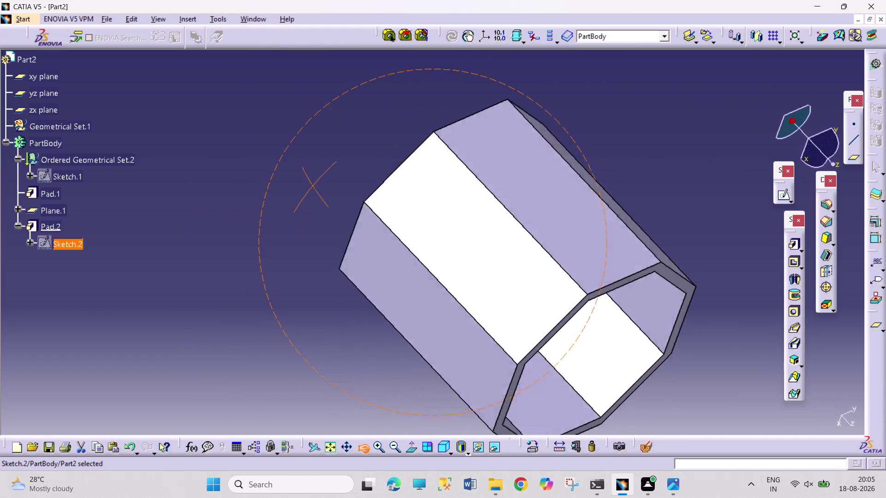
drag(309, 192, 568, 61)
Look down into the cup at its closed base, then close Part2 via the save prompt.
click(362, 448)
drag(371, 410, 357, 338)
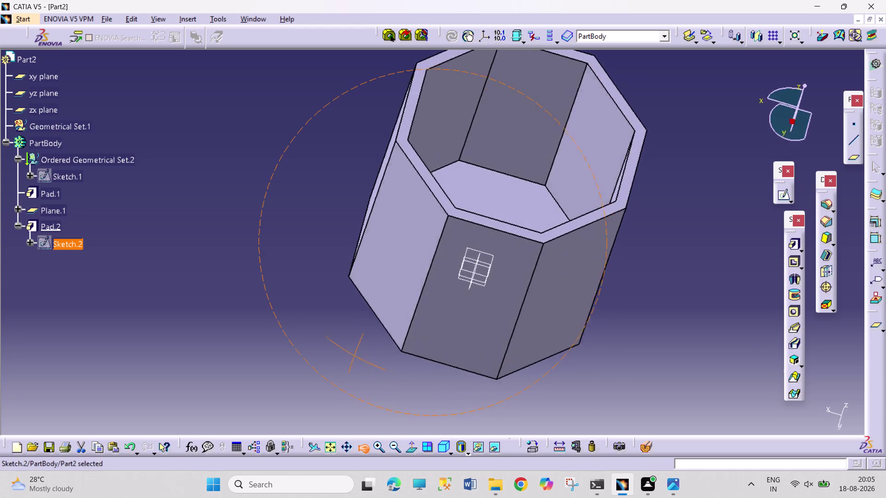
drag(358, 338, 340, 379)
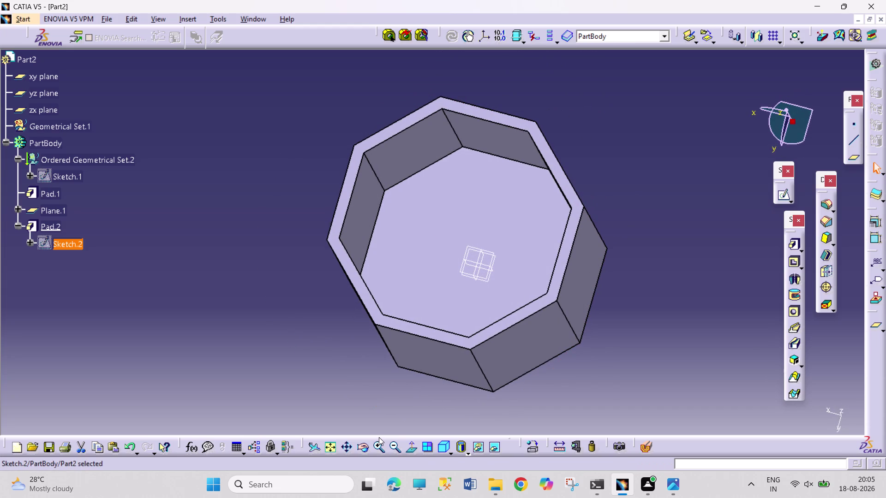
click(881, 18)
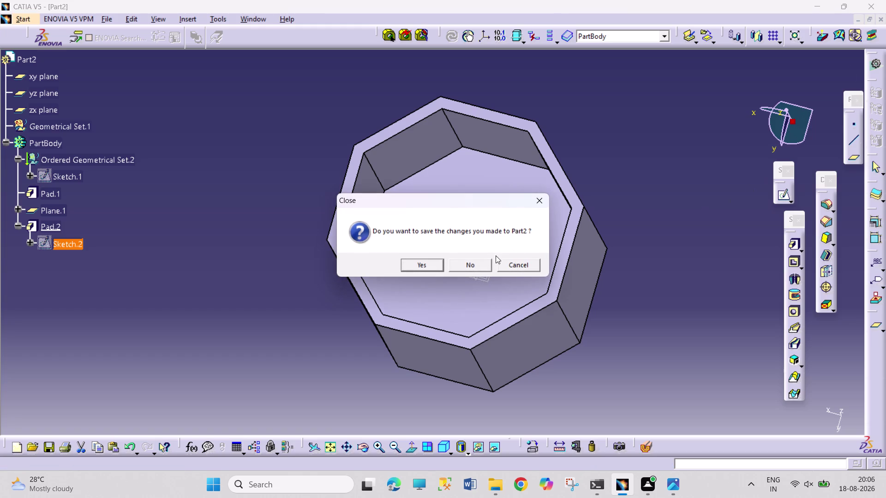
click(484, 262)
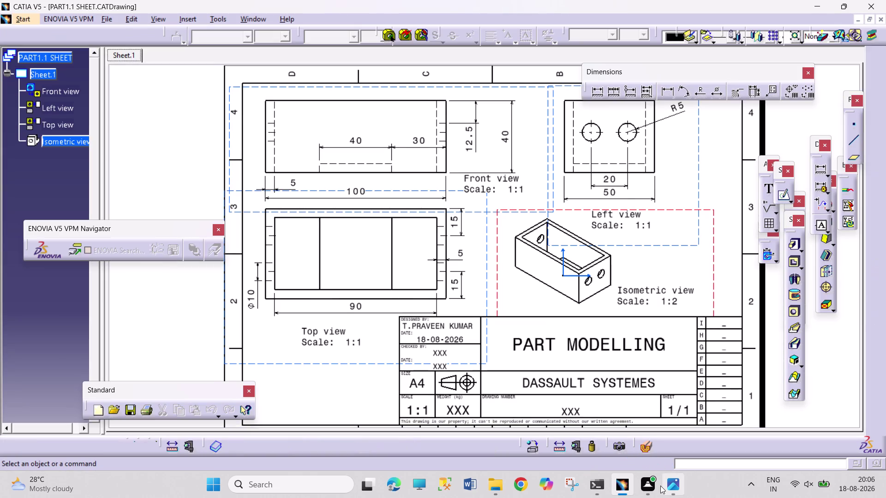